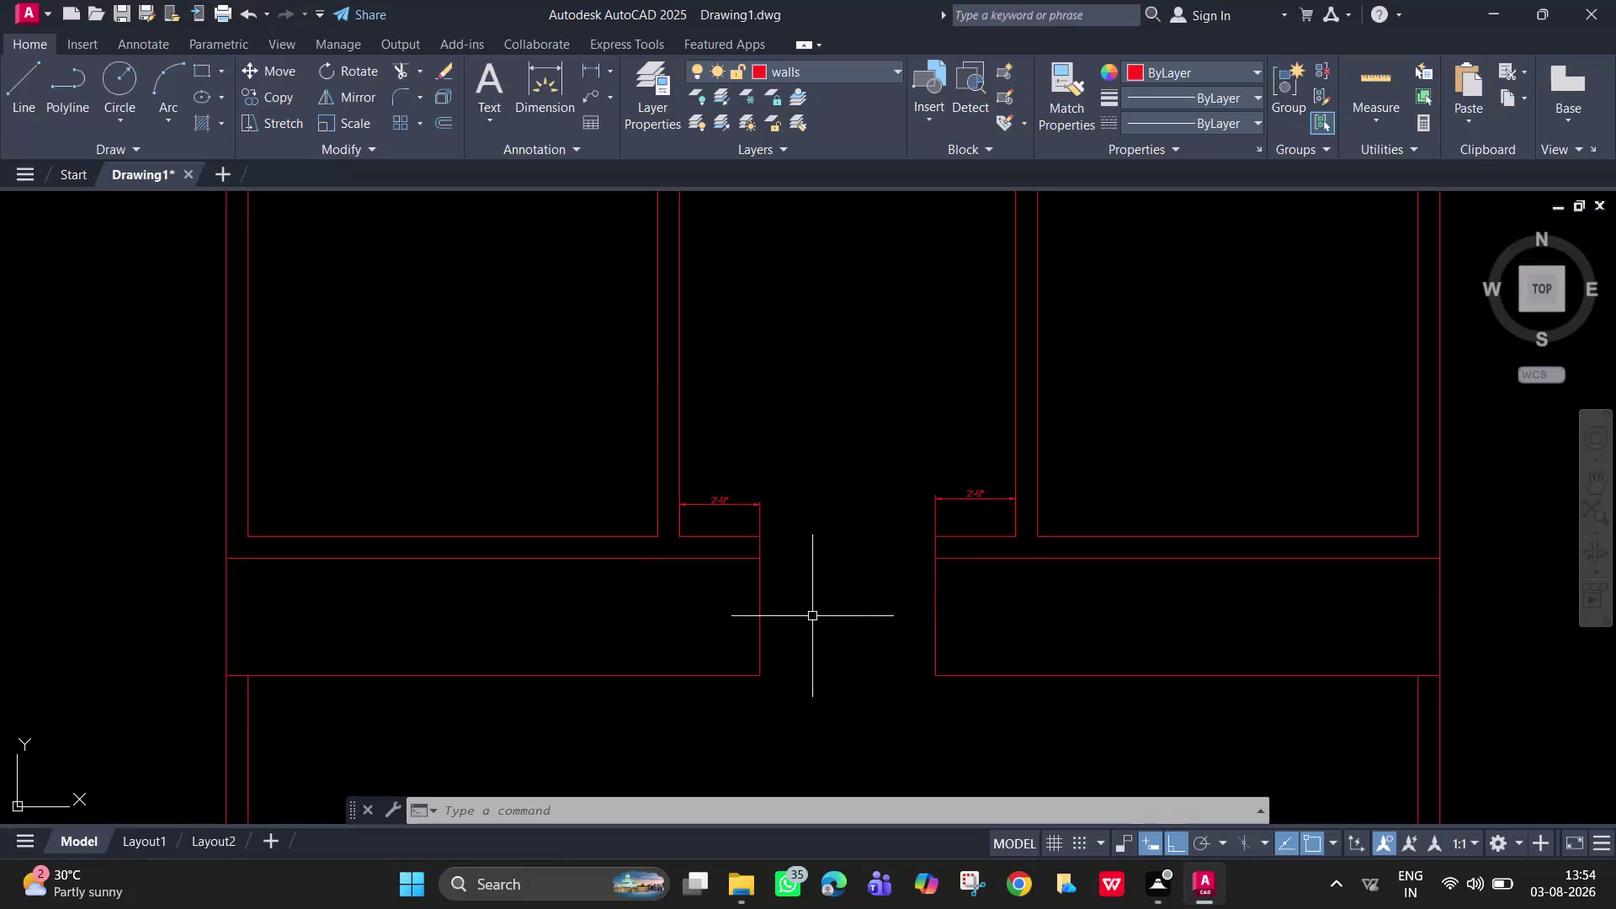
Dimension the opening from its left to right wall edge, placing the dimension line below.
click(589, 63)
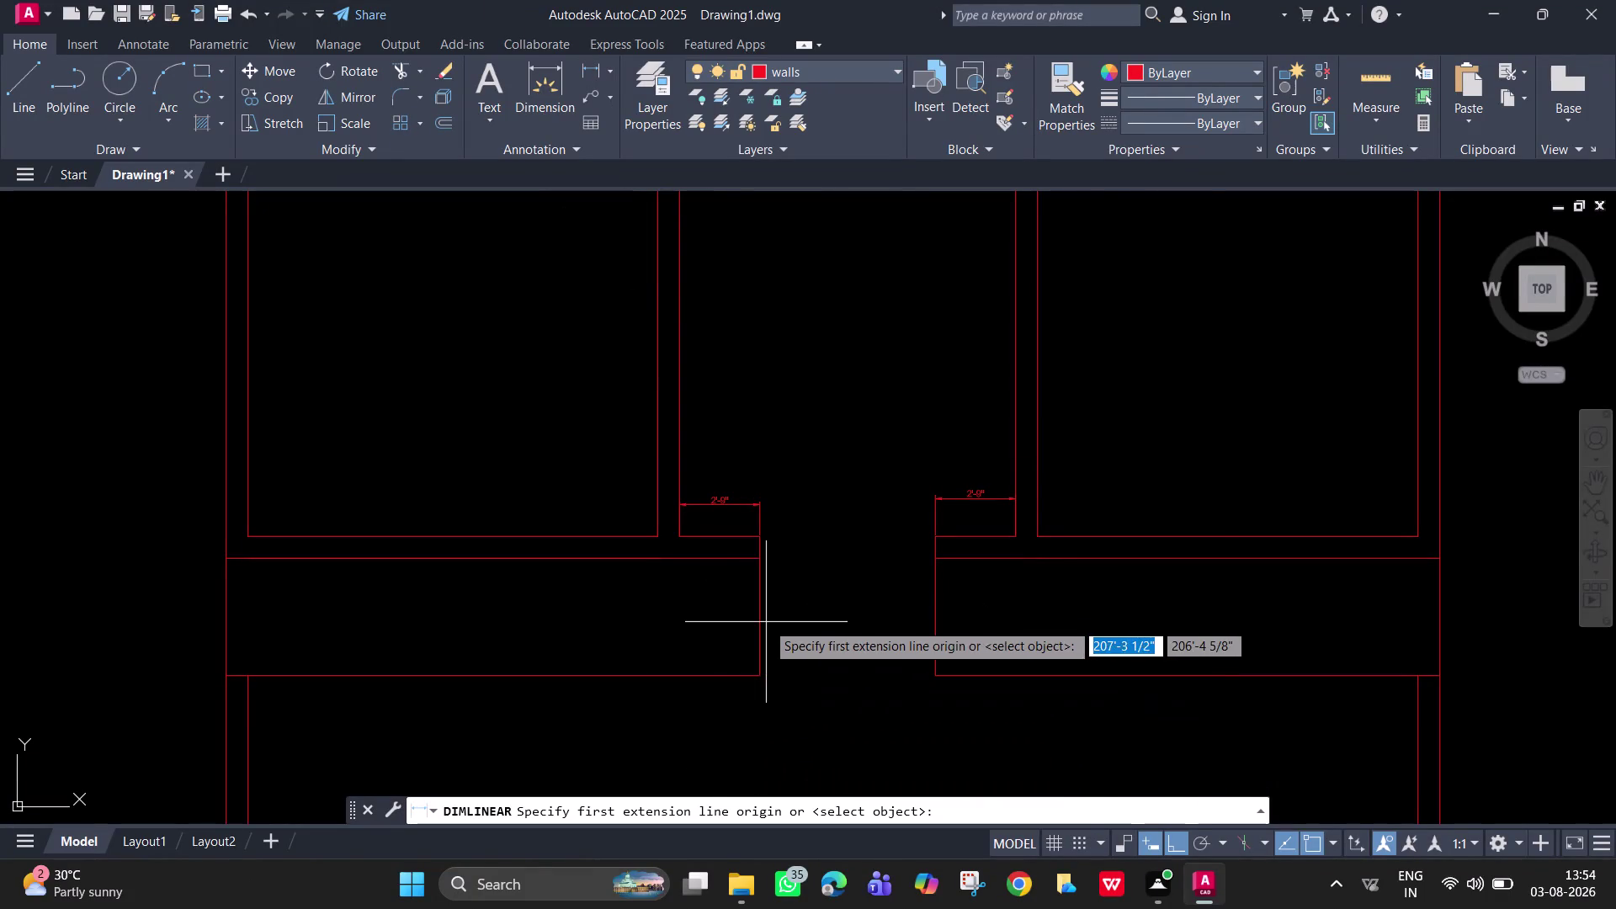
click(758, 622)
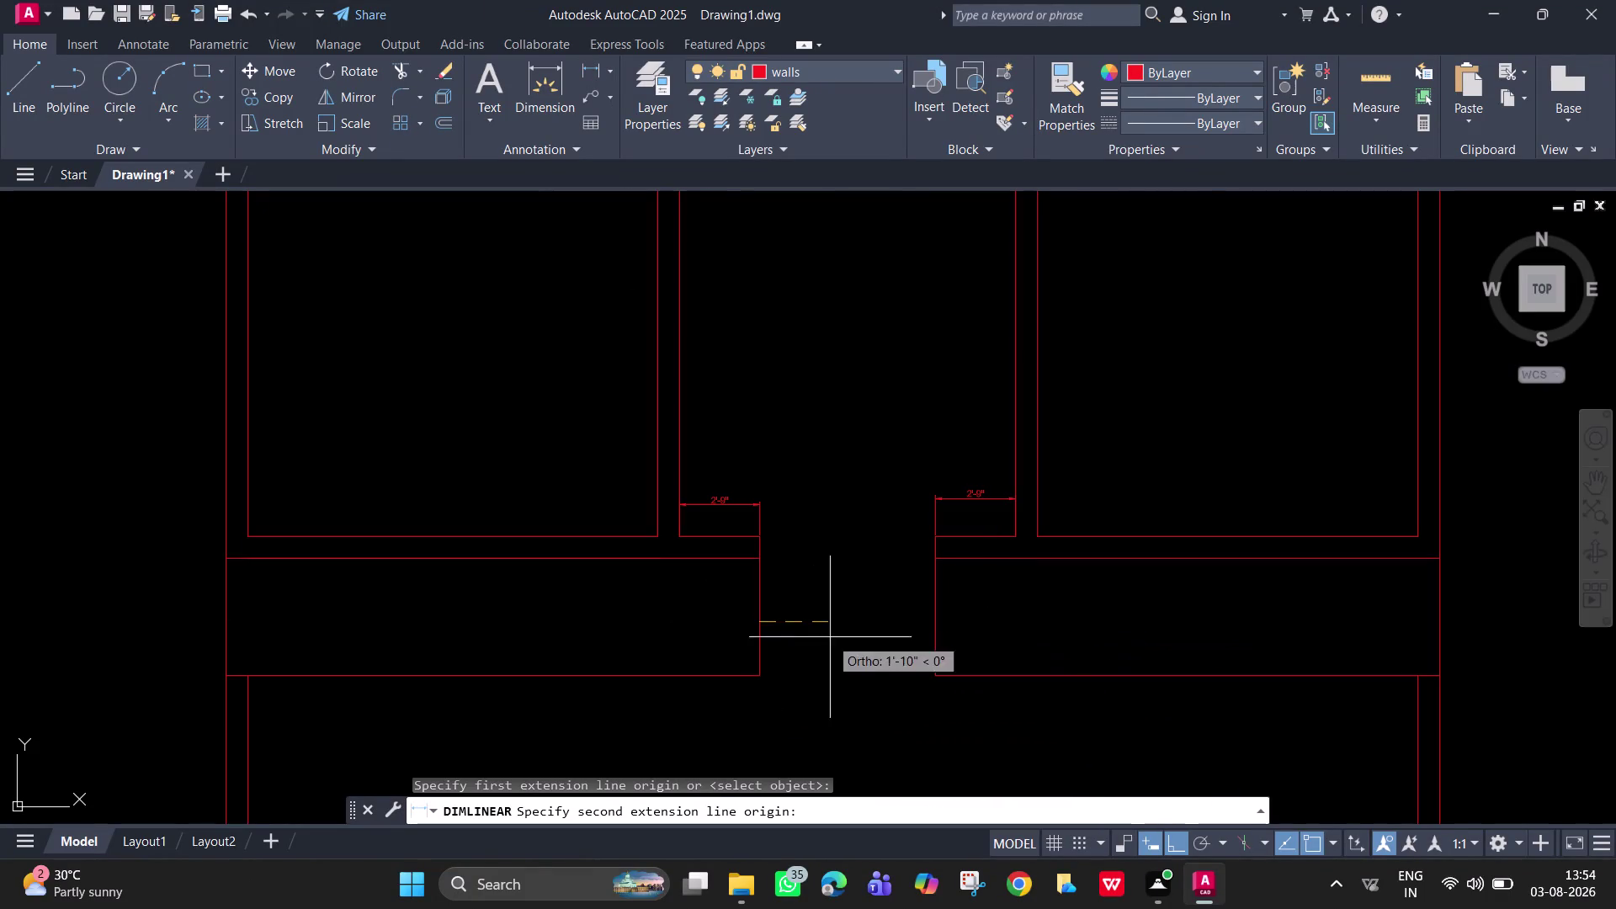
click(931, 622)
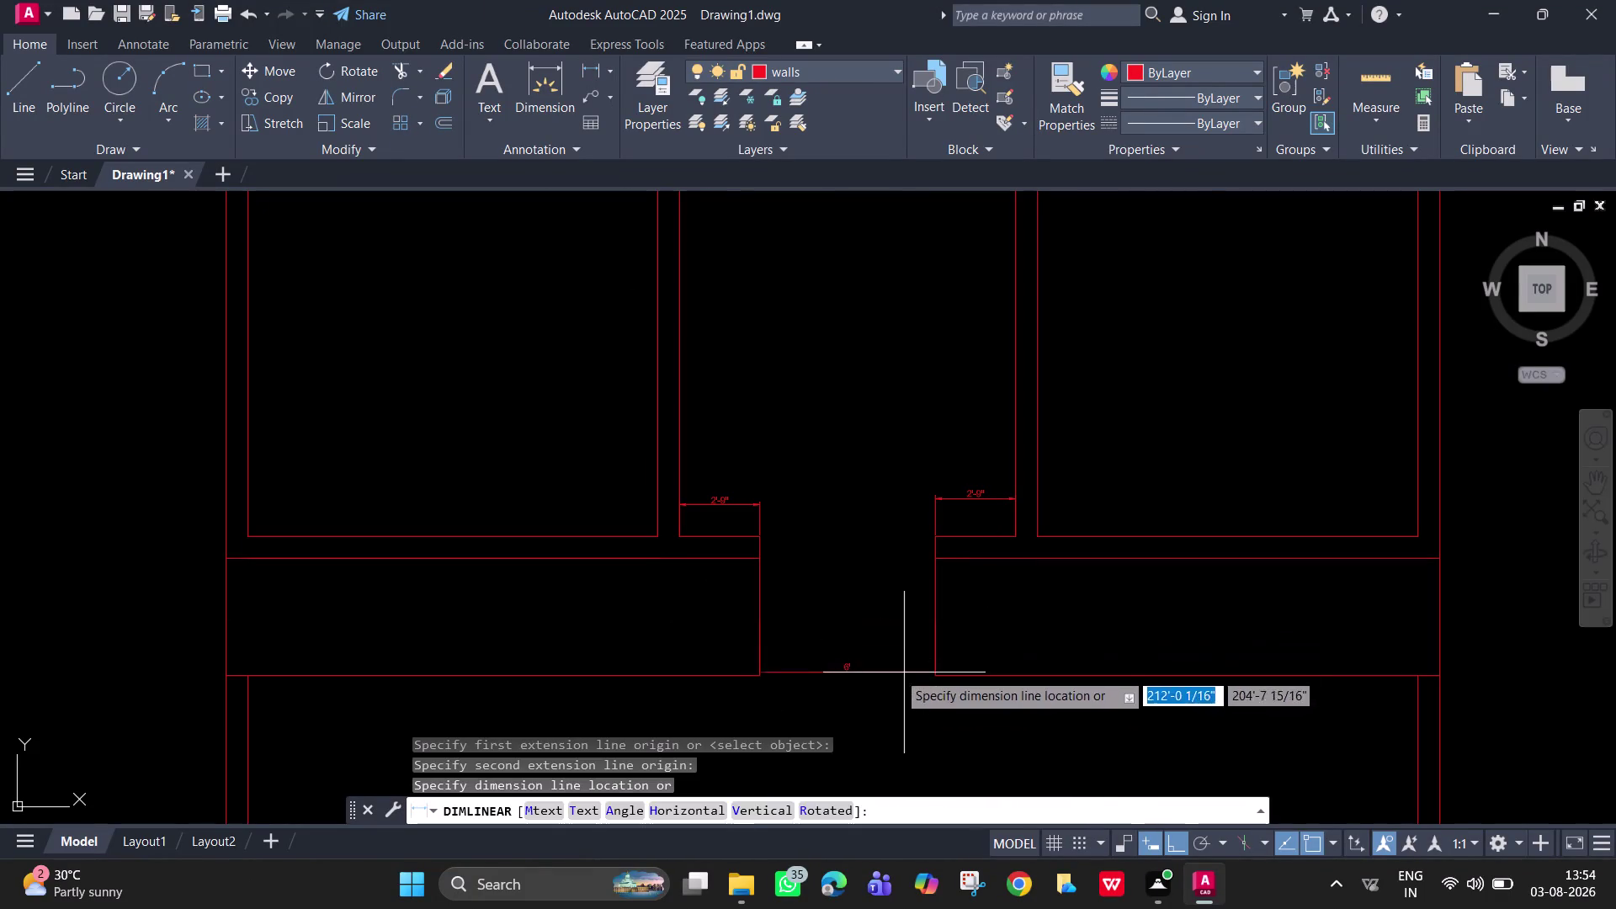
click(894, 670)
scroll(up, 3)
scroll(down, 3)
key(Escape)
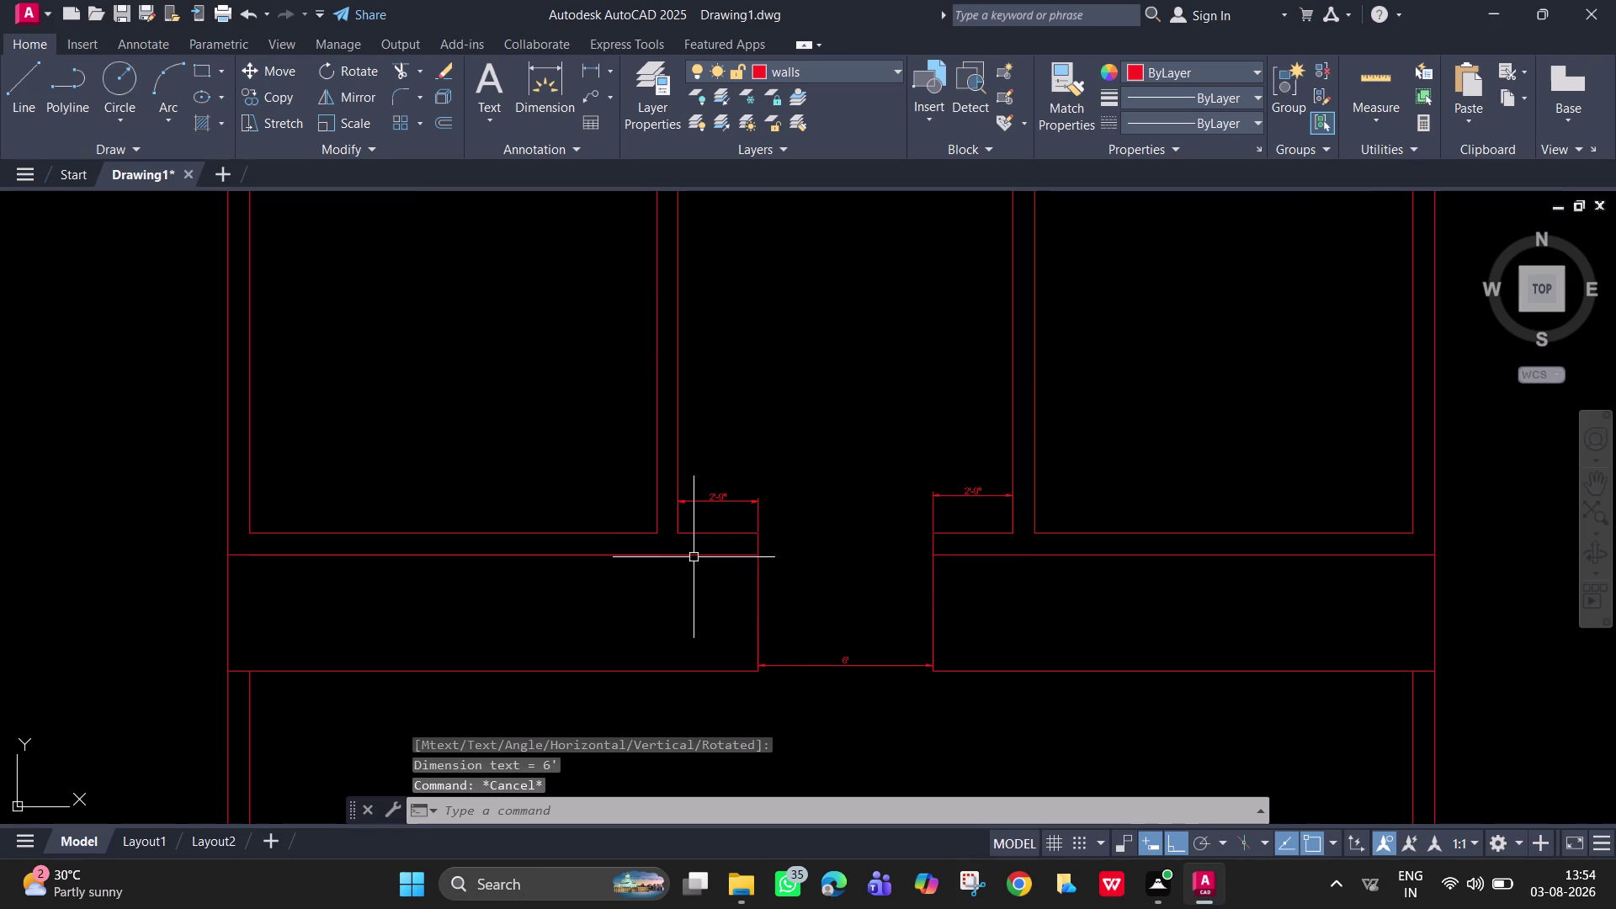
Select the left short wall-stub dimension.
click(758, 532)
key(Escape)
click(723, 495)
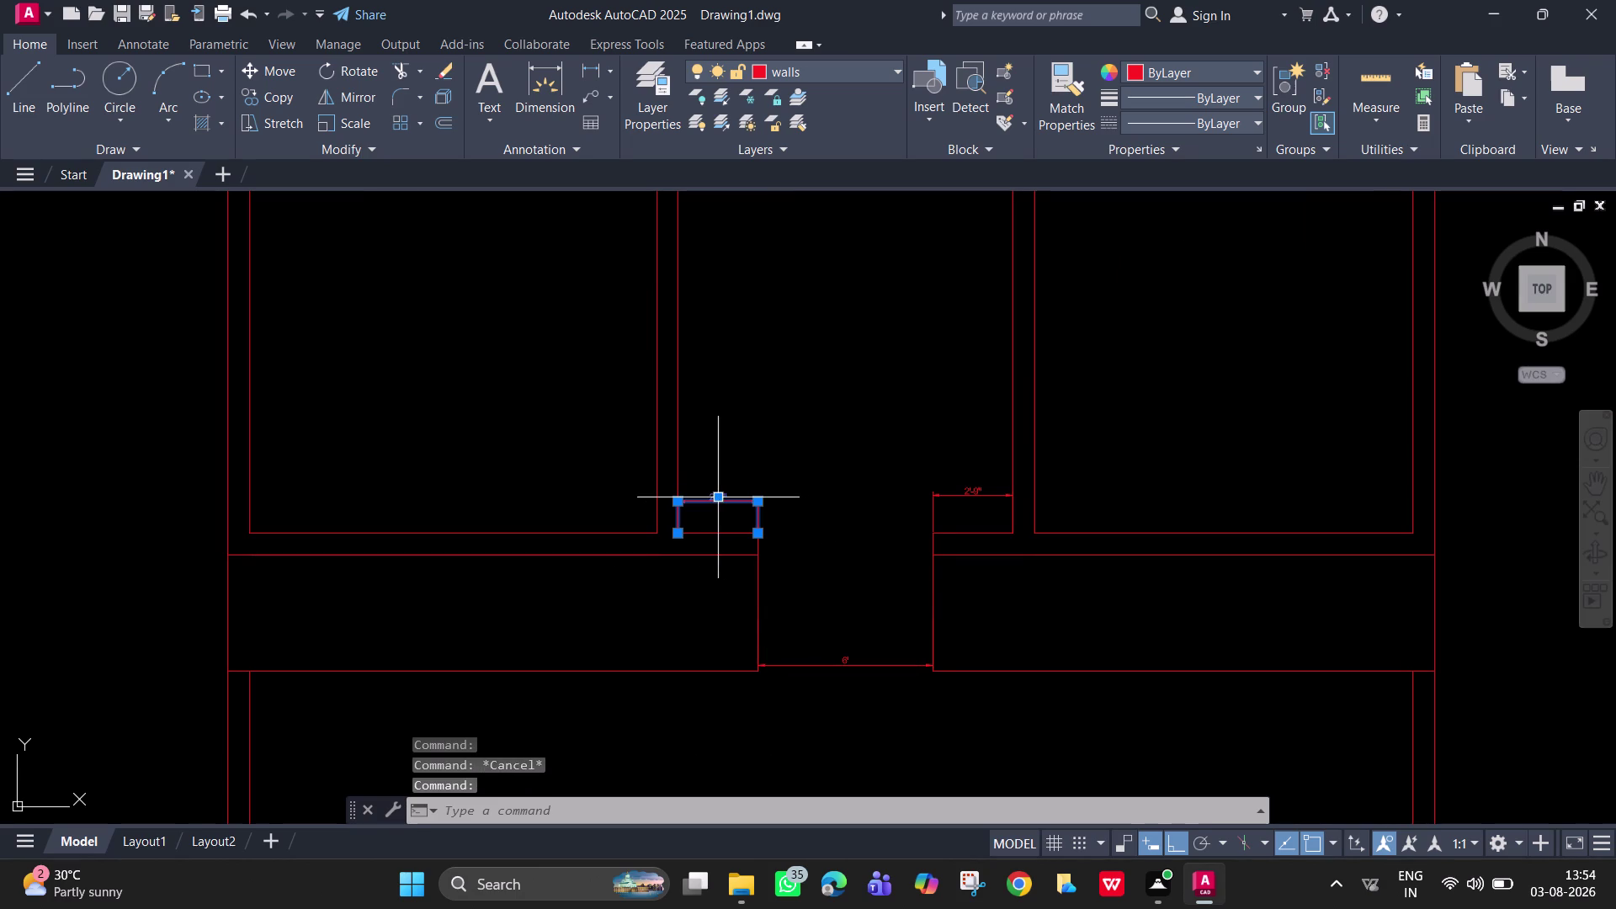
Delete the 2'-0" wall-stub dimensions.
key(Delete)
key(Delete)
click(986, 500)
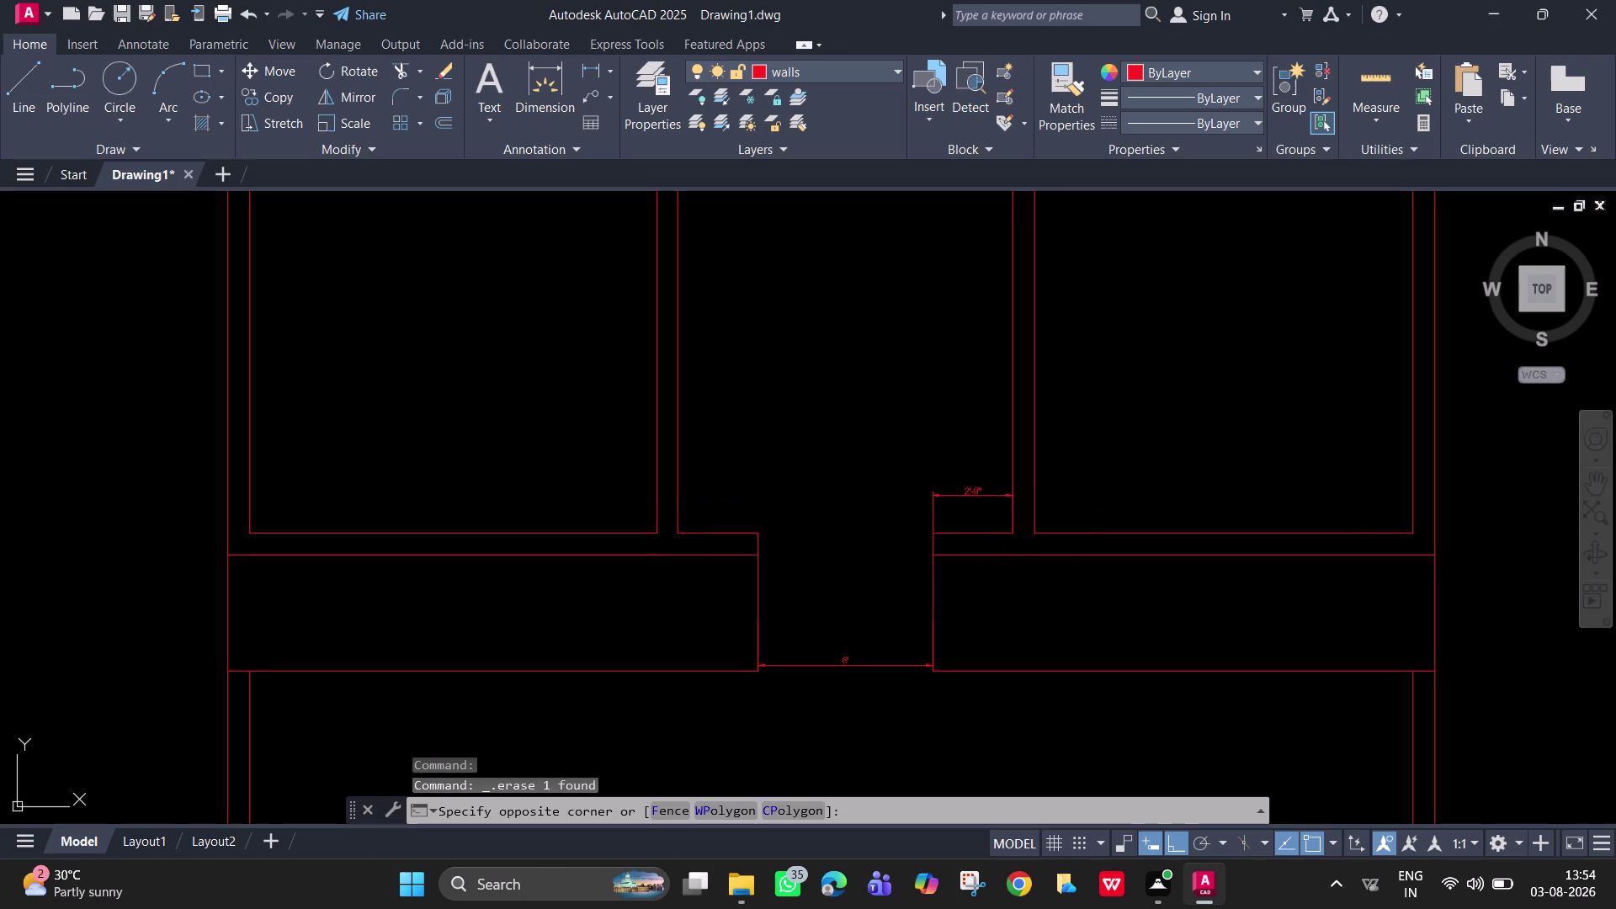
click(973, 485)
key(Delete)
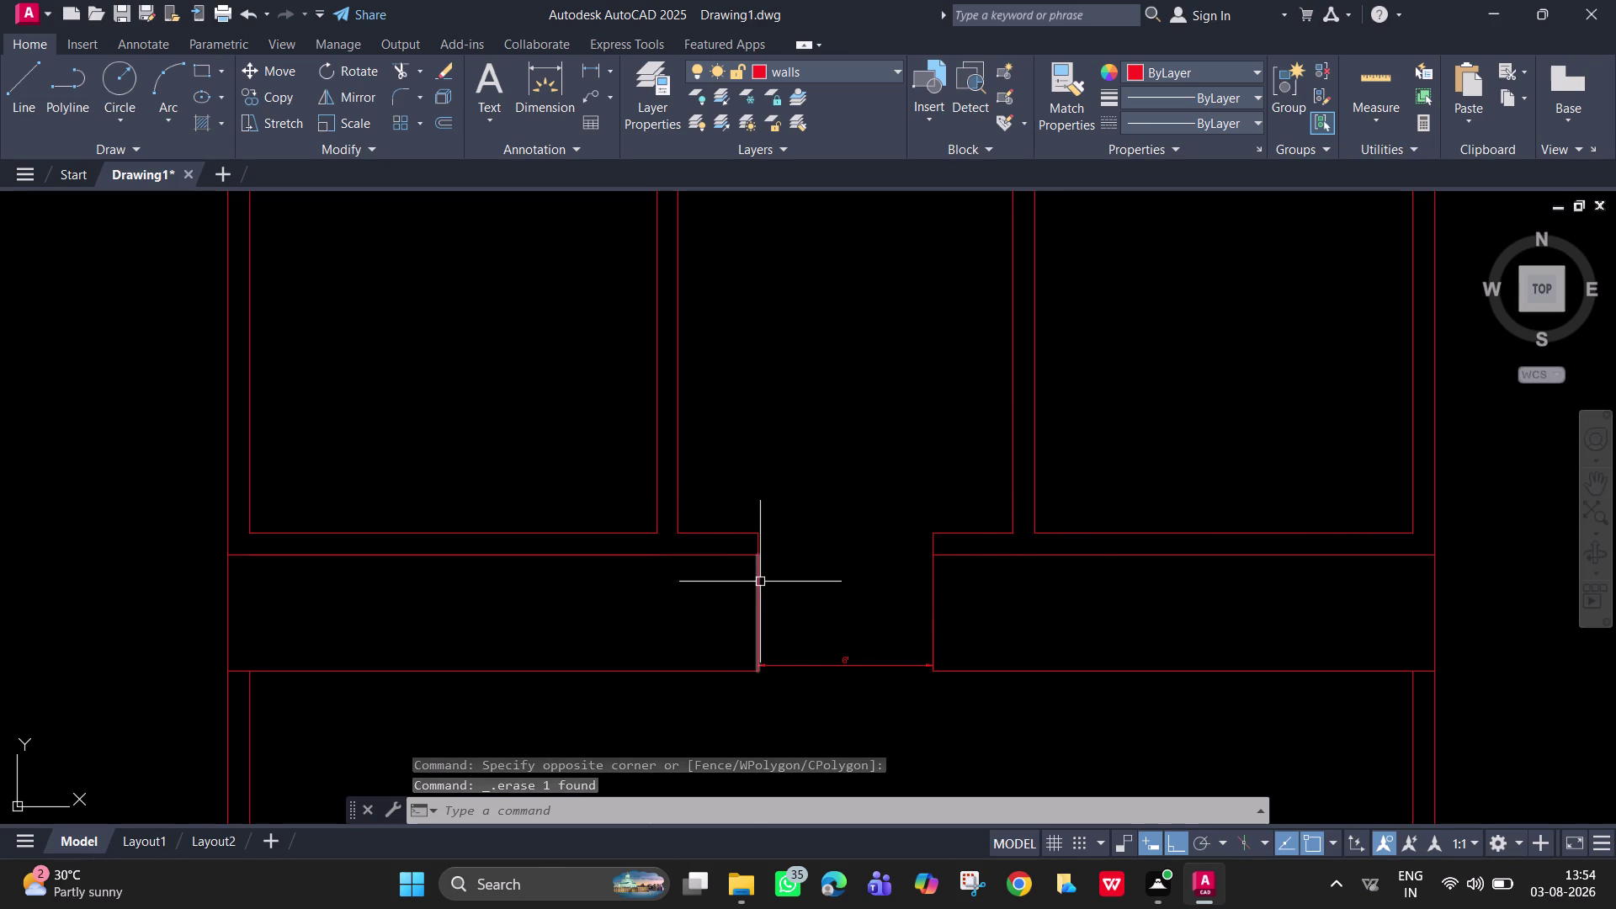
Trim the leftover stub lines at the left corner with a fence.
text(t)
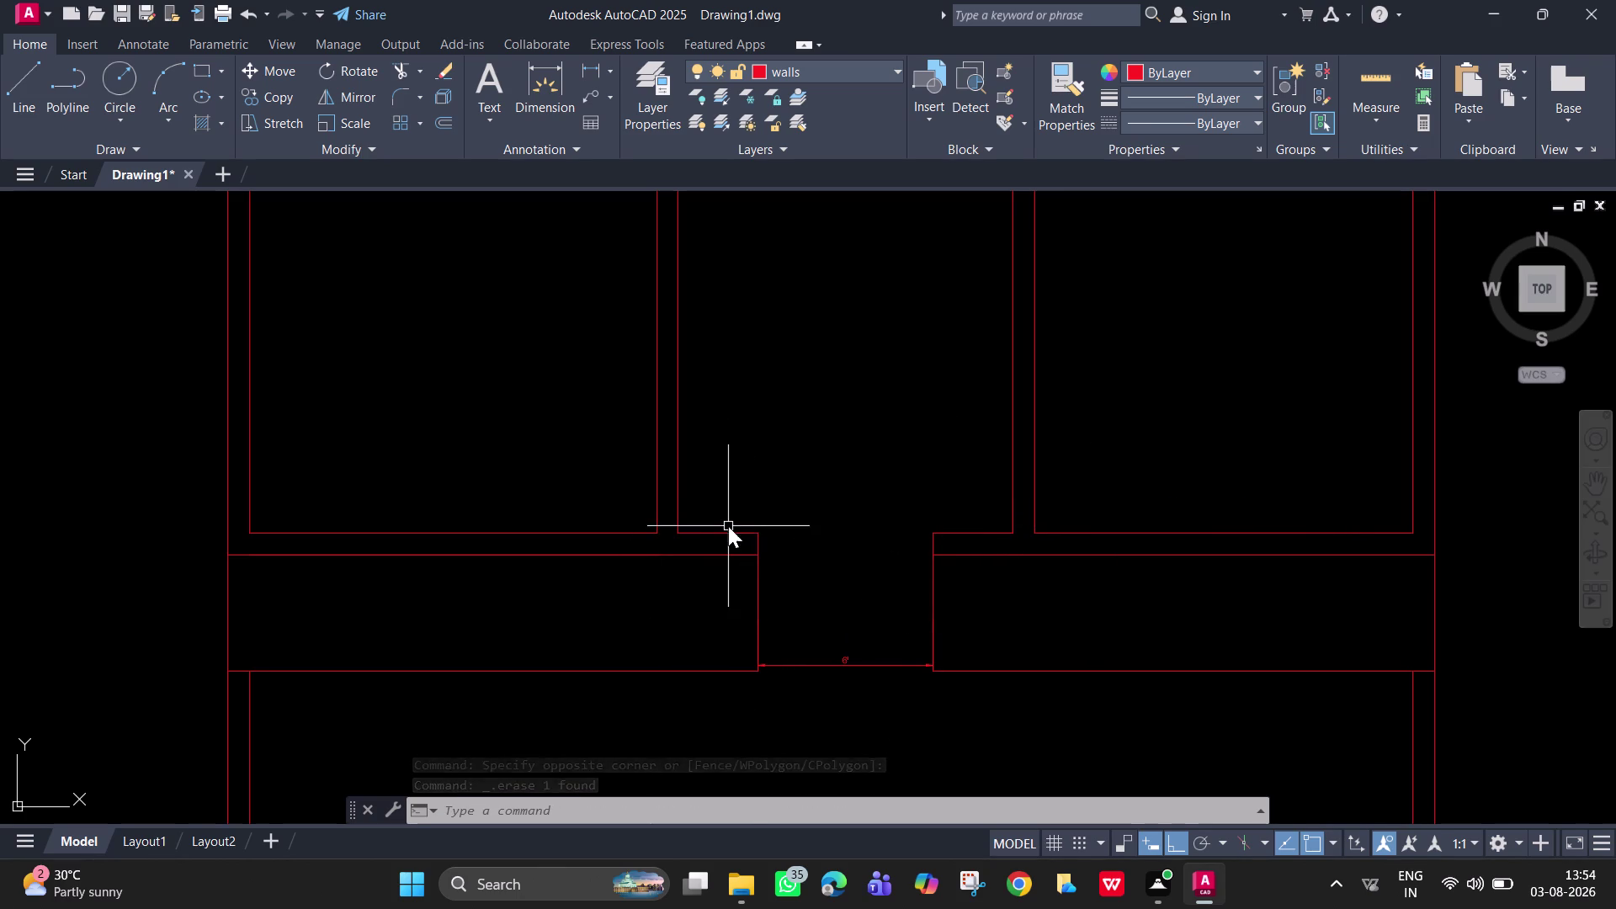
text(r)
key(space)
click(726, 524)
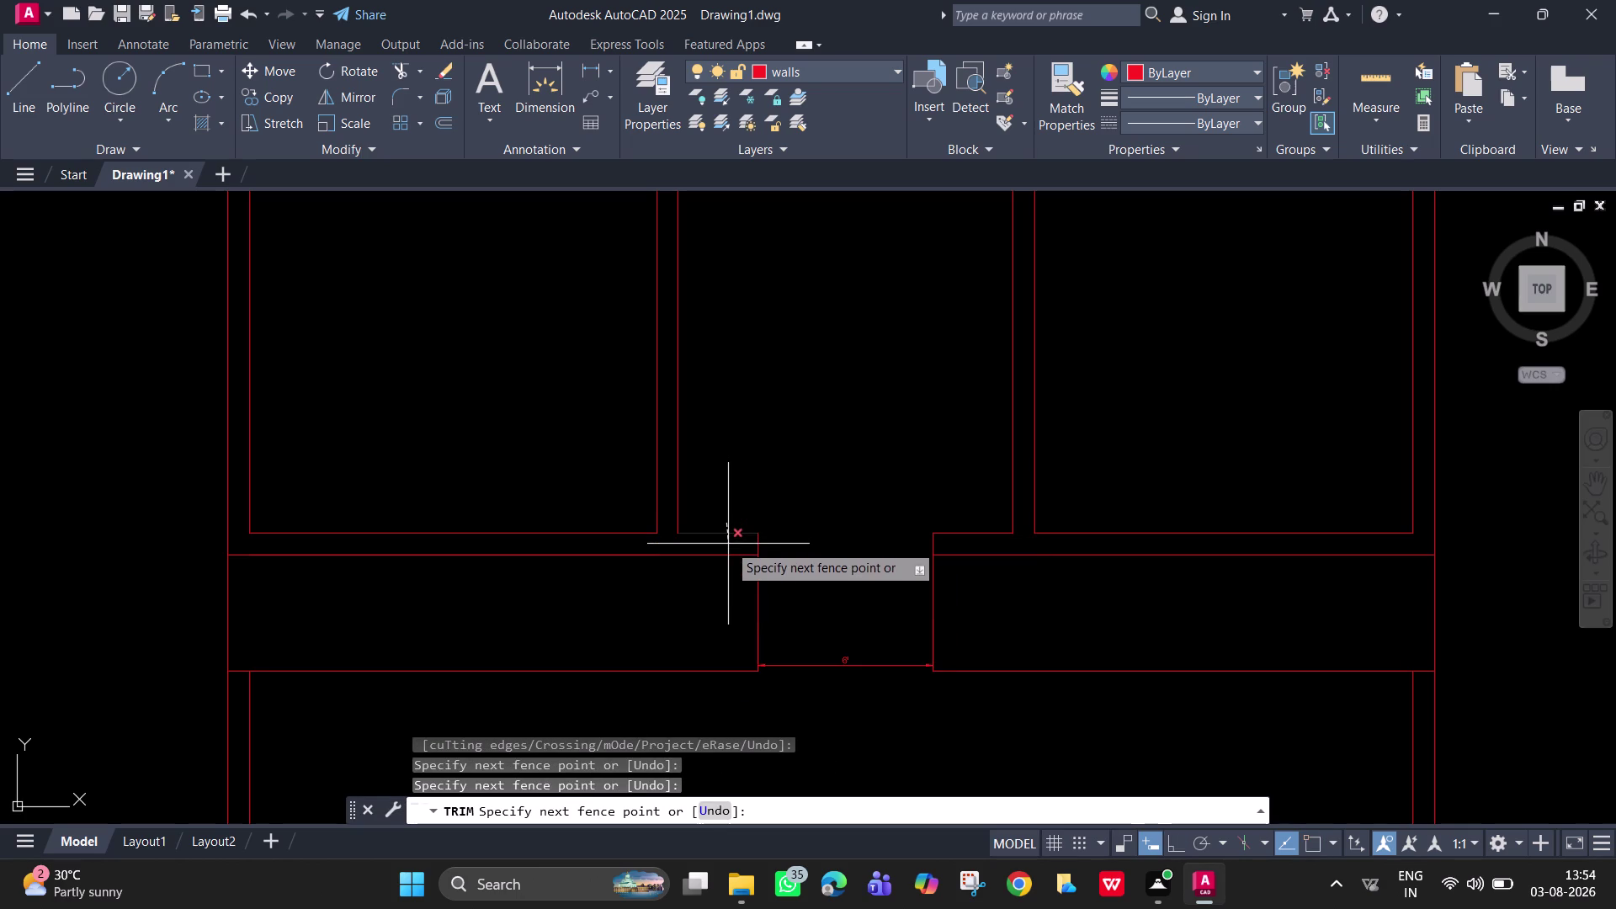
click(728, 544)
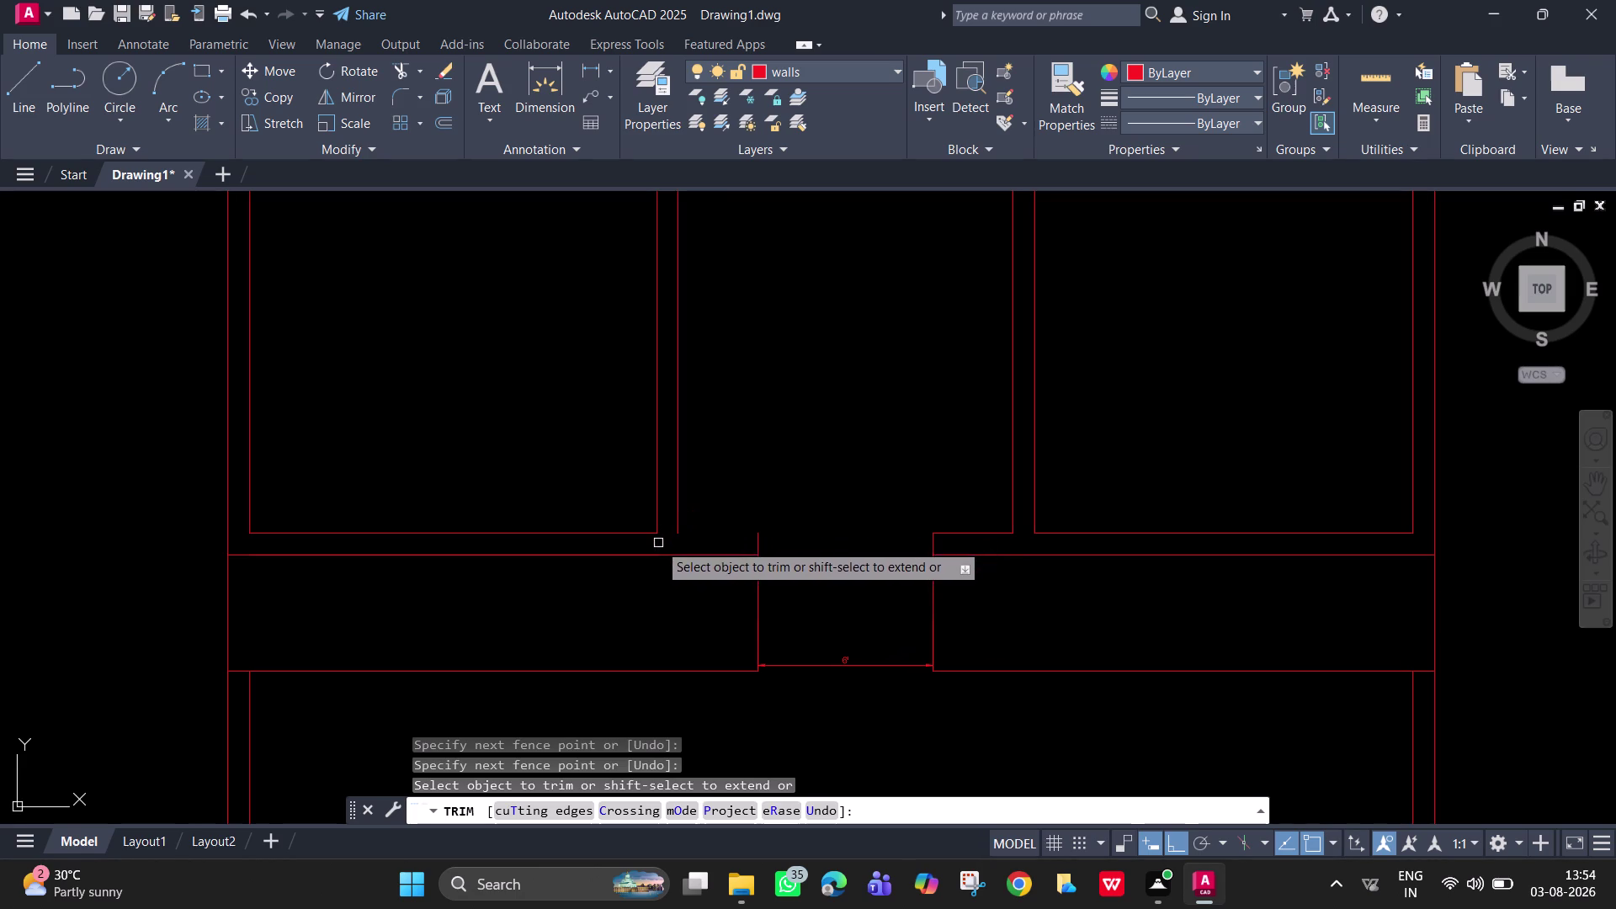
key(Escape)
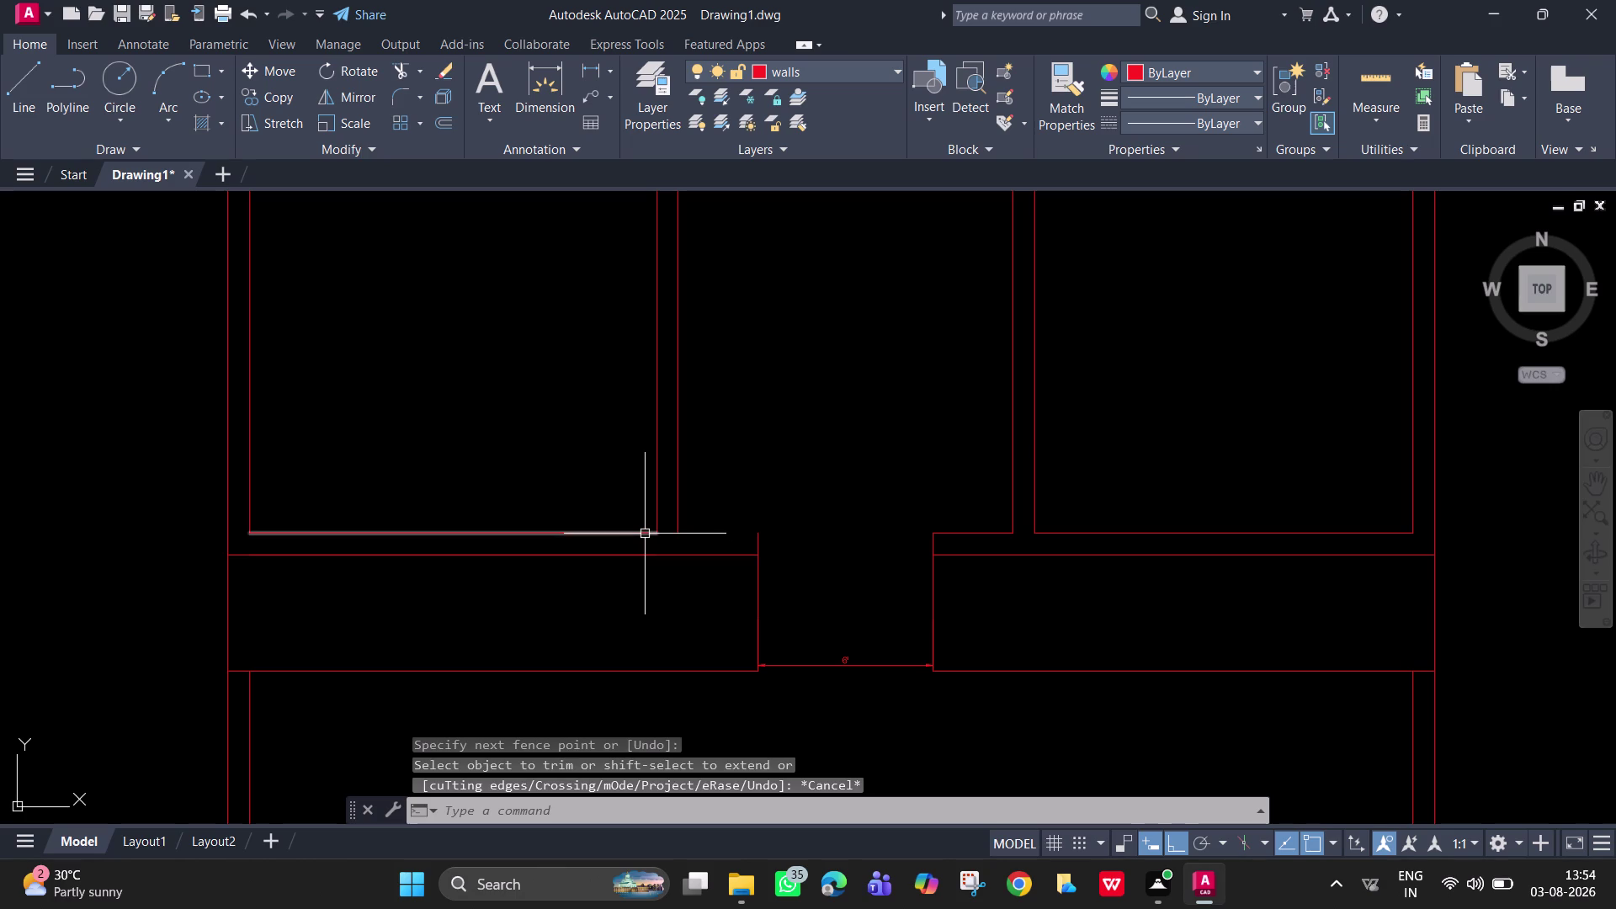
Extend the left inner wall line down to the lower wall.
text(ex)
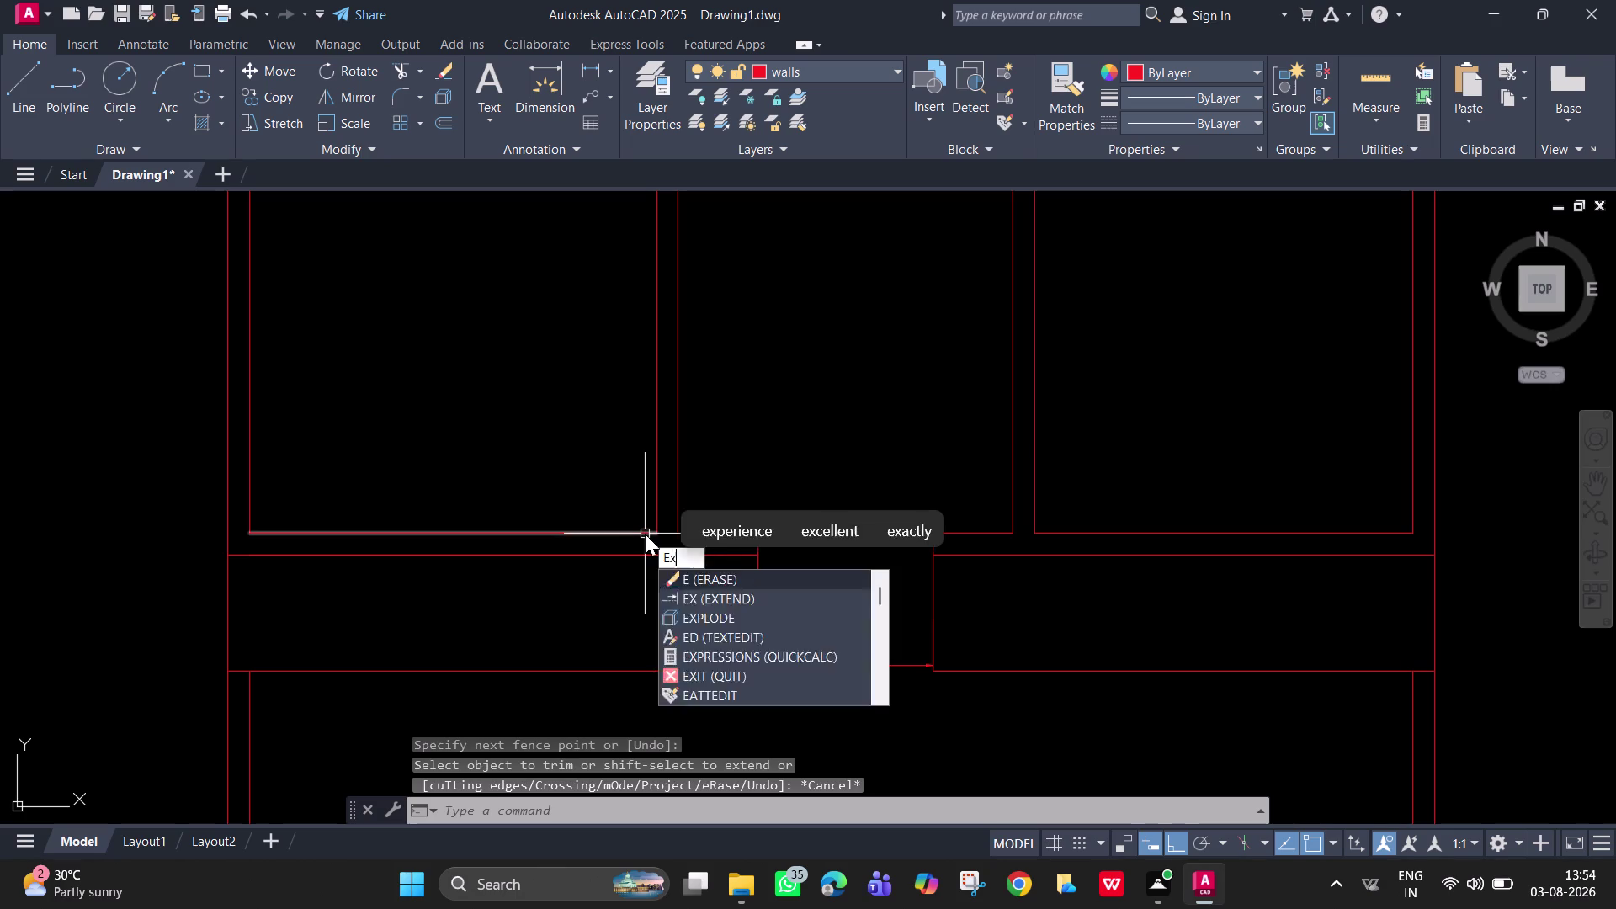
key(space)
click(644, 534)
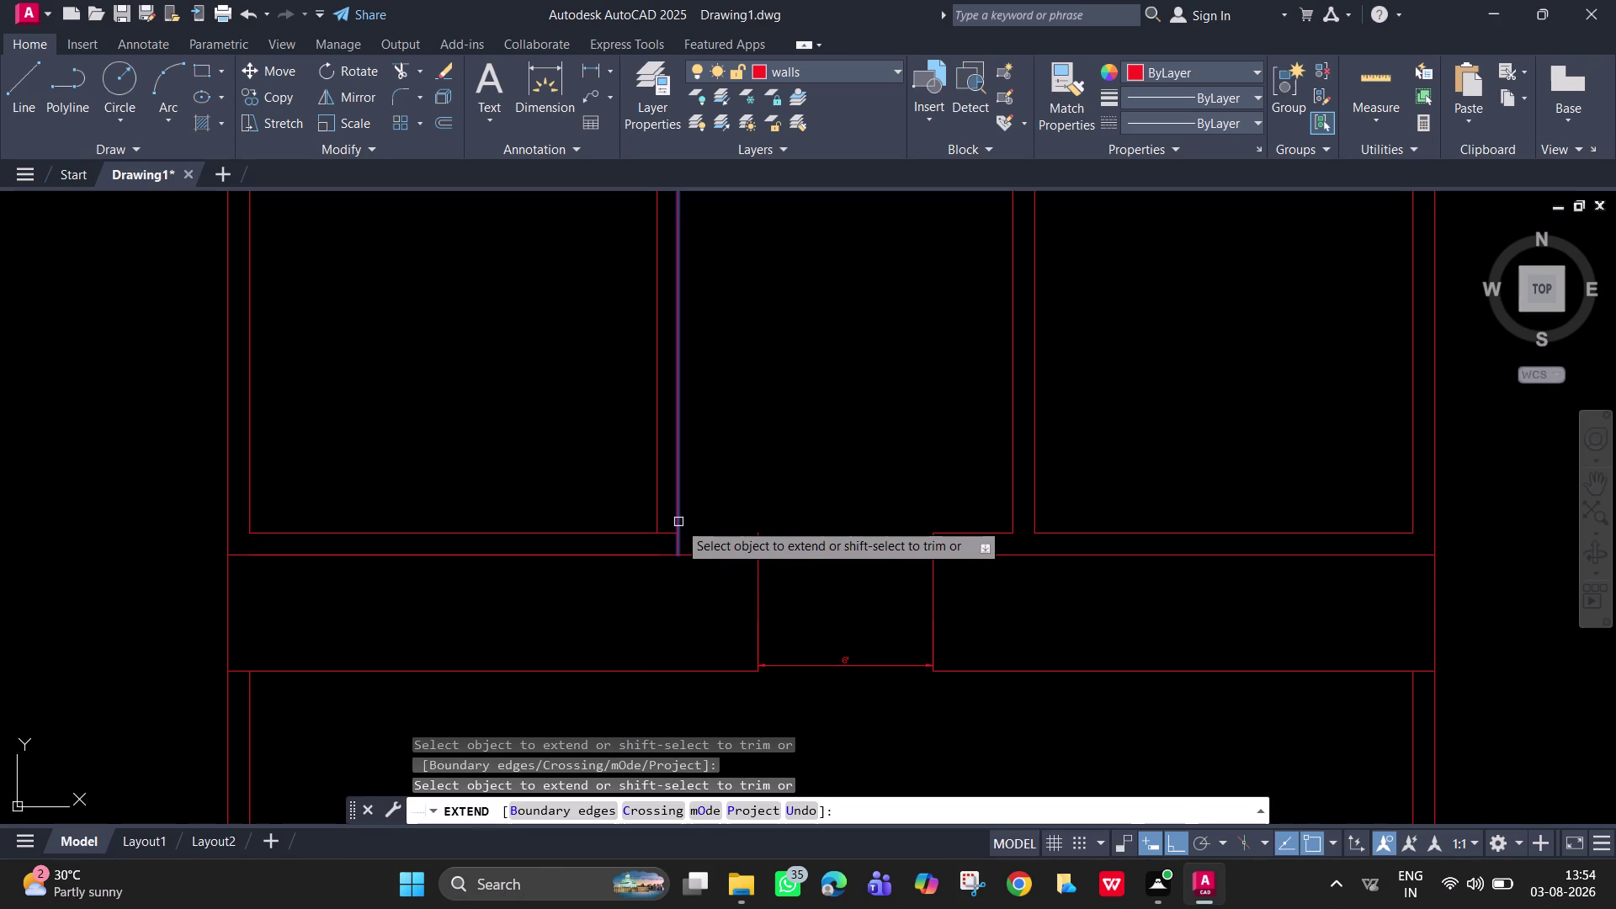
click(678, 522)
key(Escape)
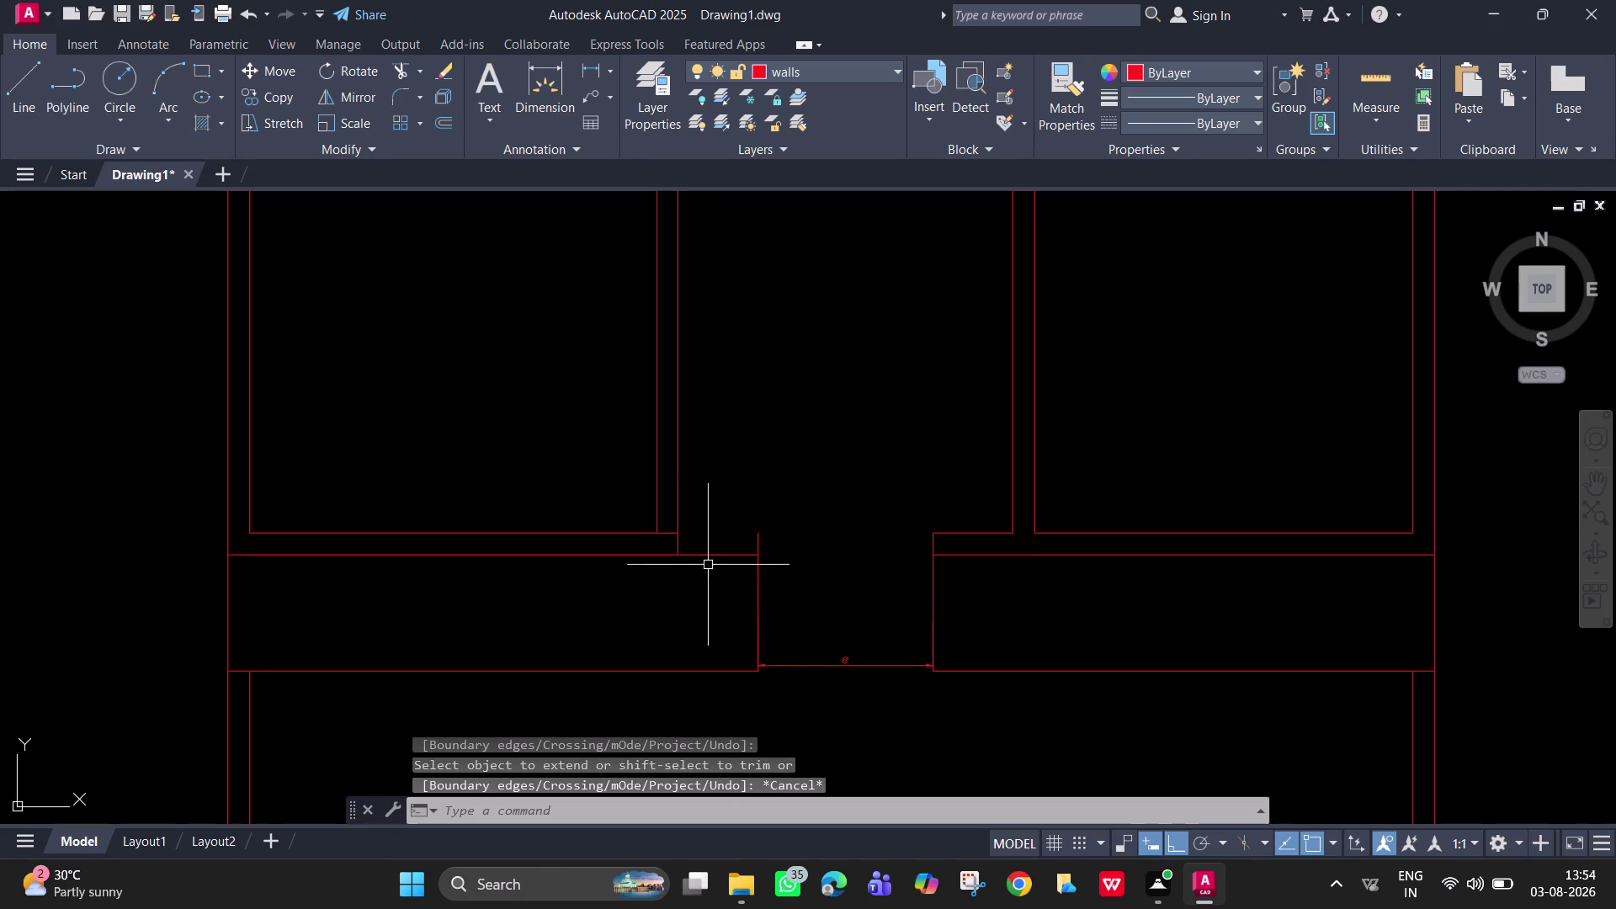
Trim away the remaining short corner stubs.
text(tr)
key(space)
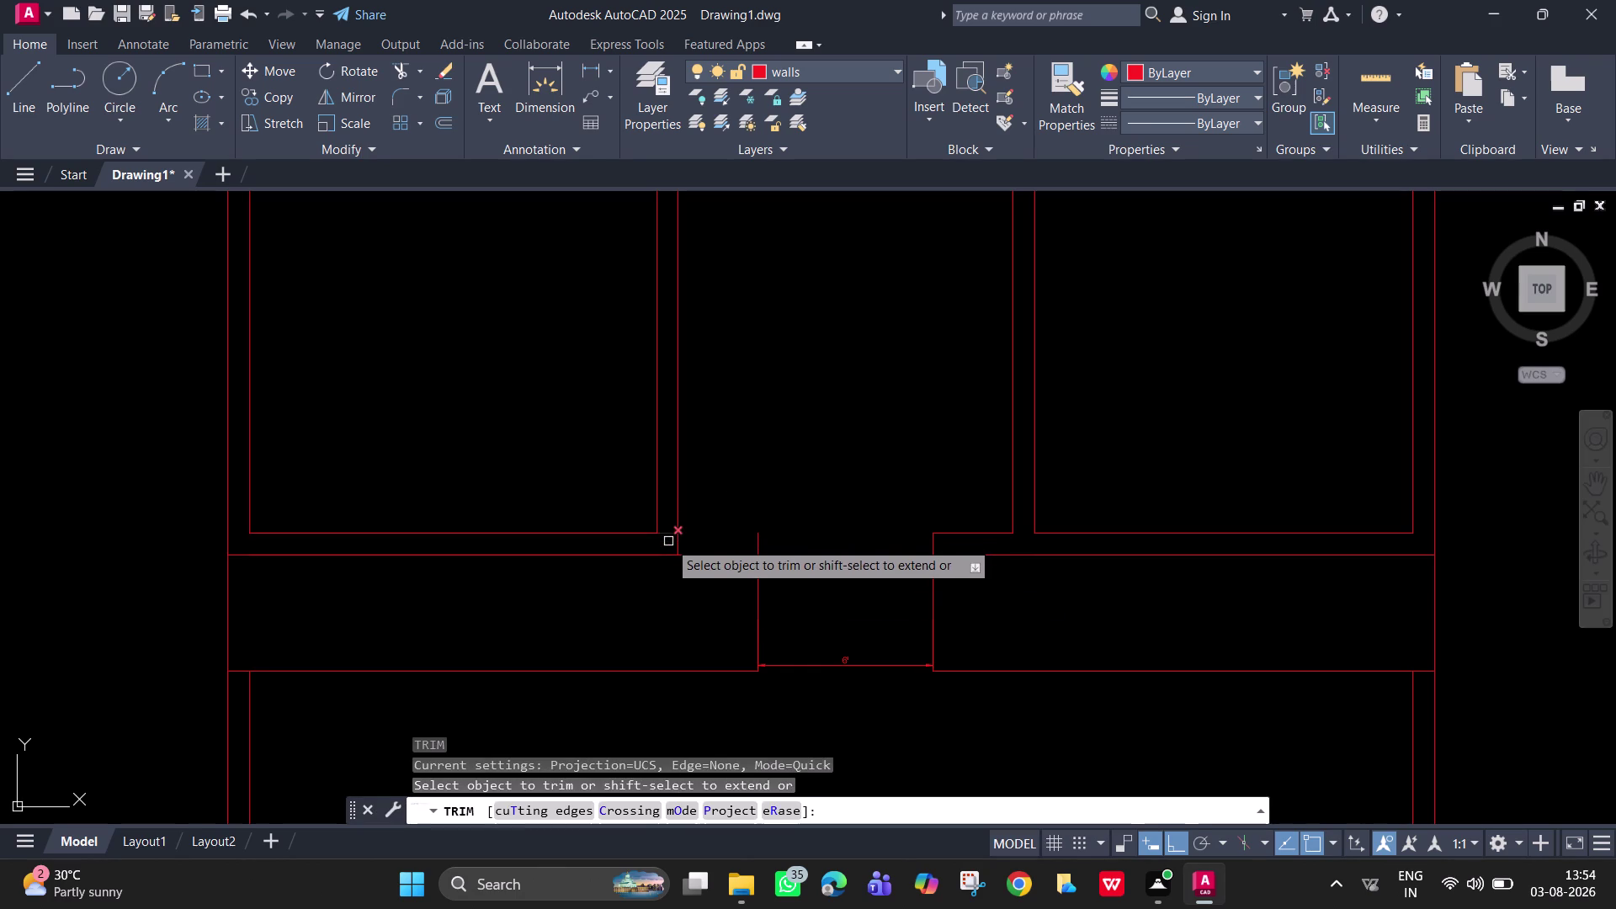
click(668, 535)
click(756, 538)
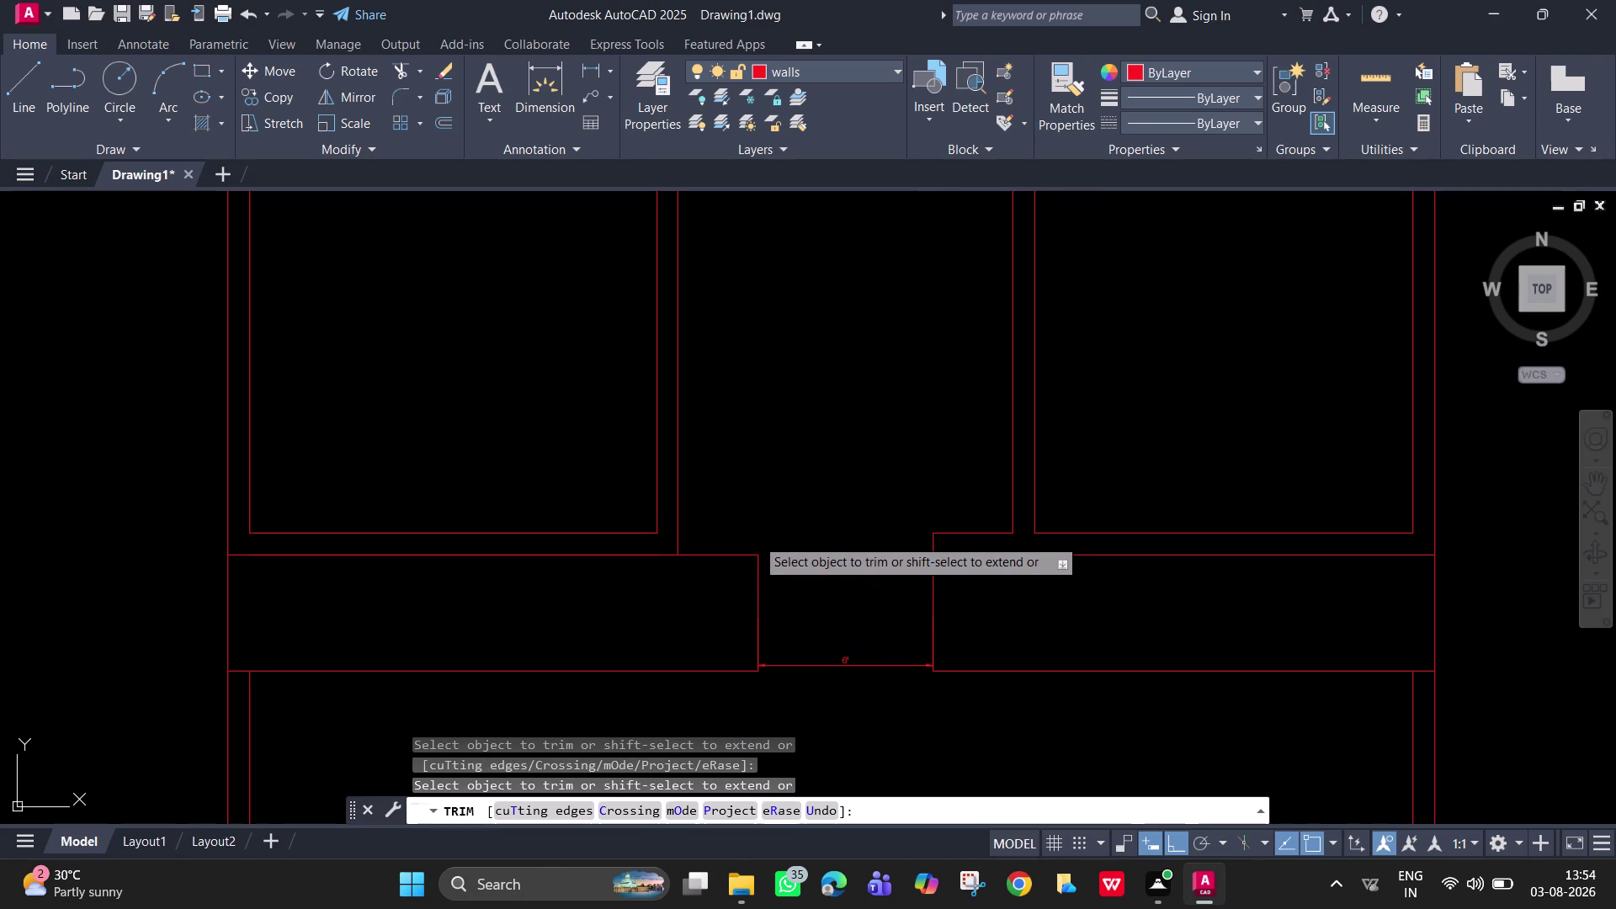
key(Escape)
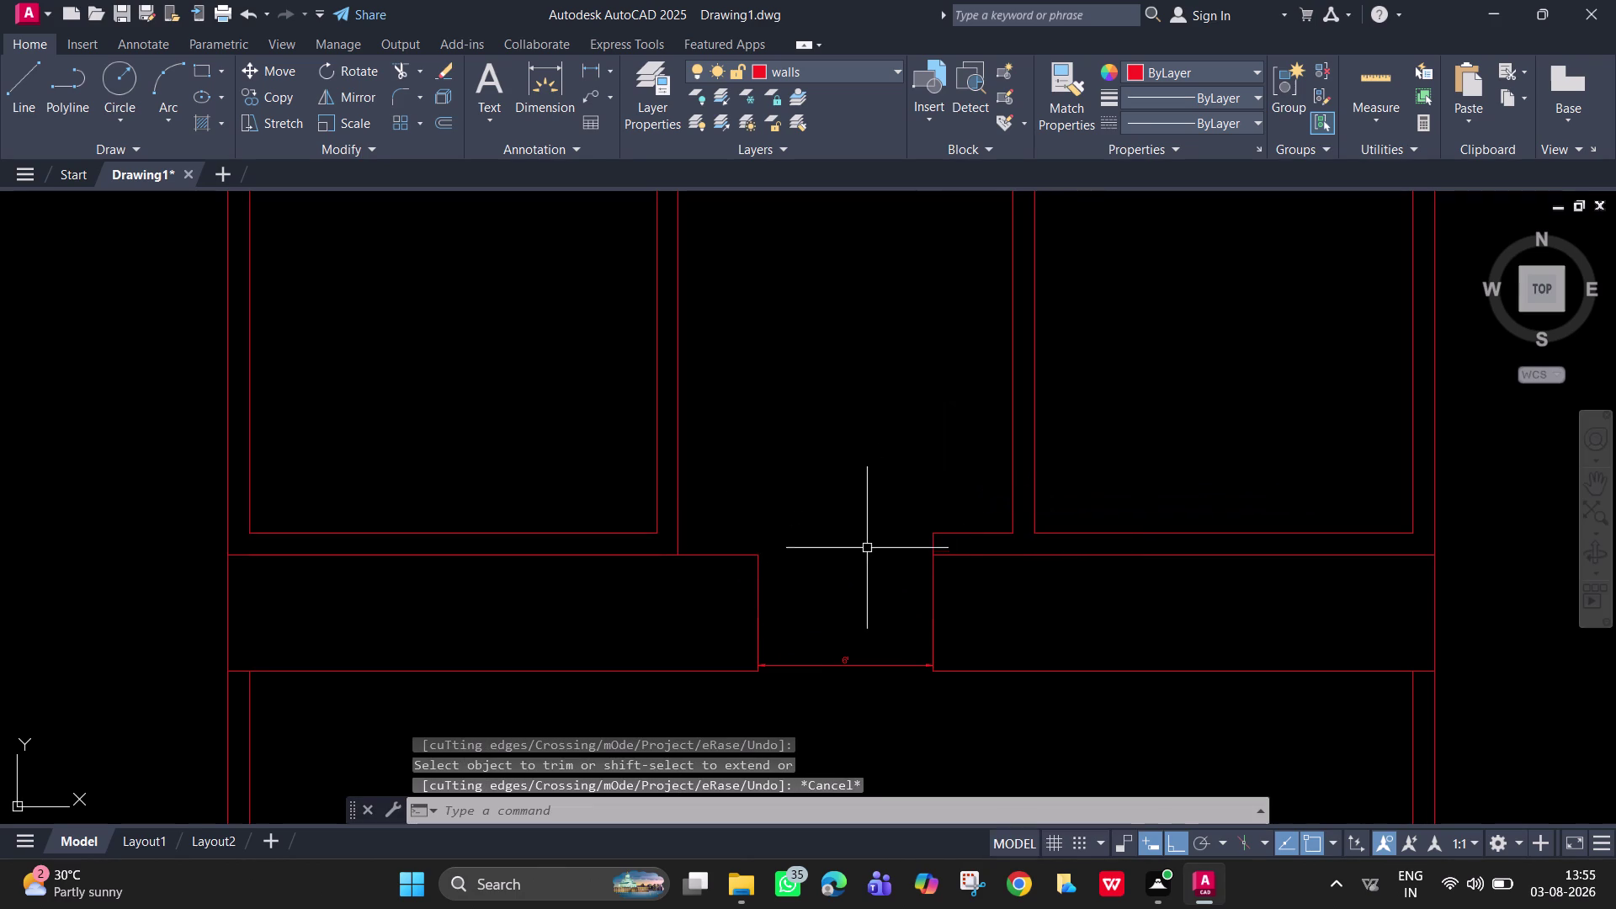
click(1365, 76)
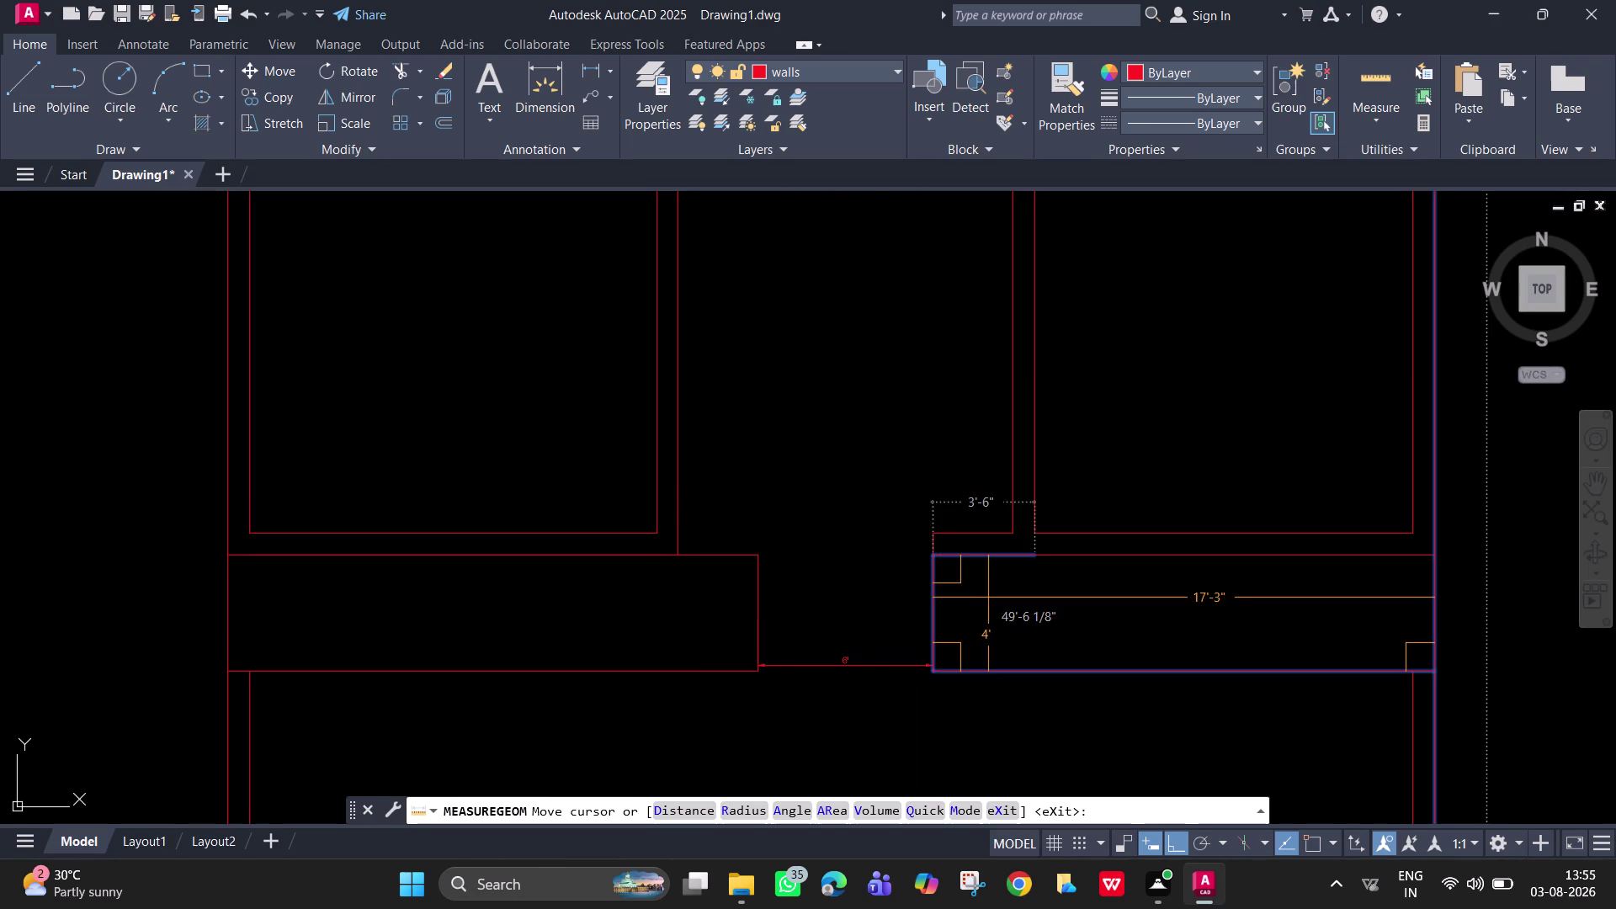
Draw a short vertical line across the right corner of the opening.
key(Escape)
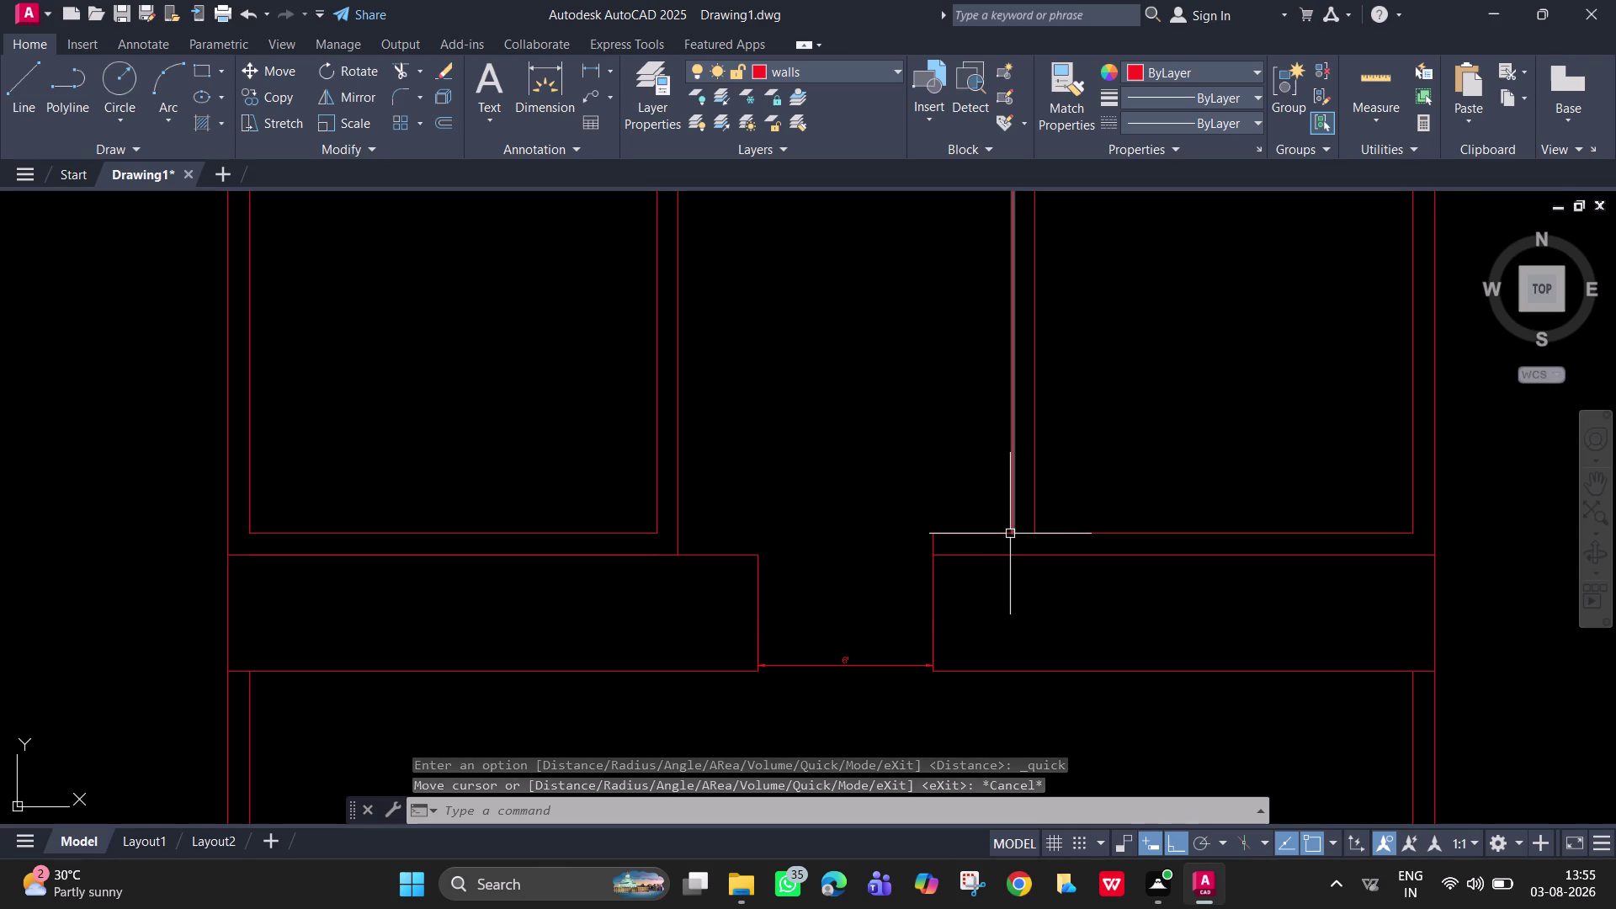
key(space)
key(Escape)
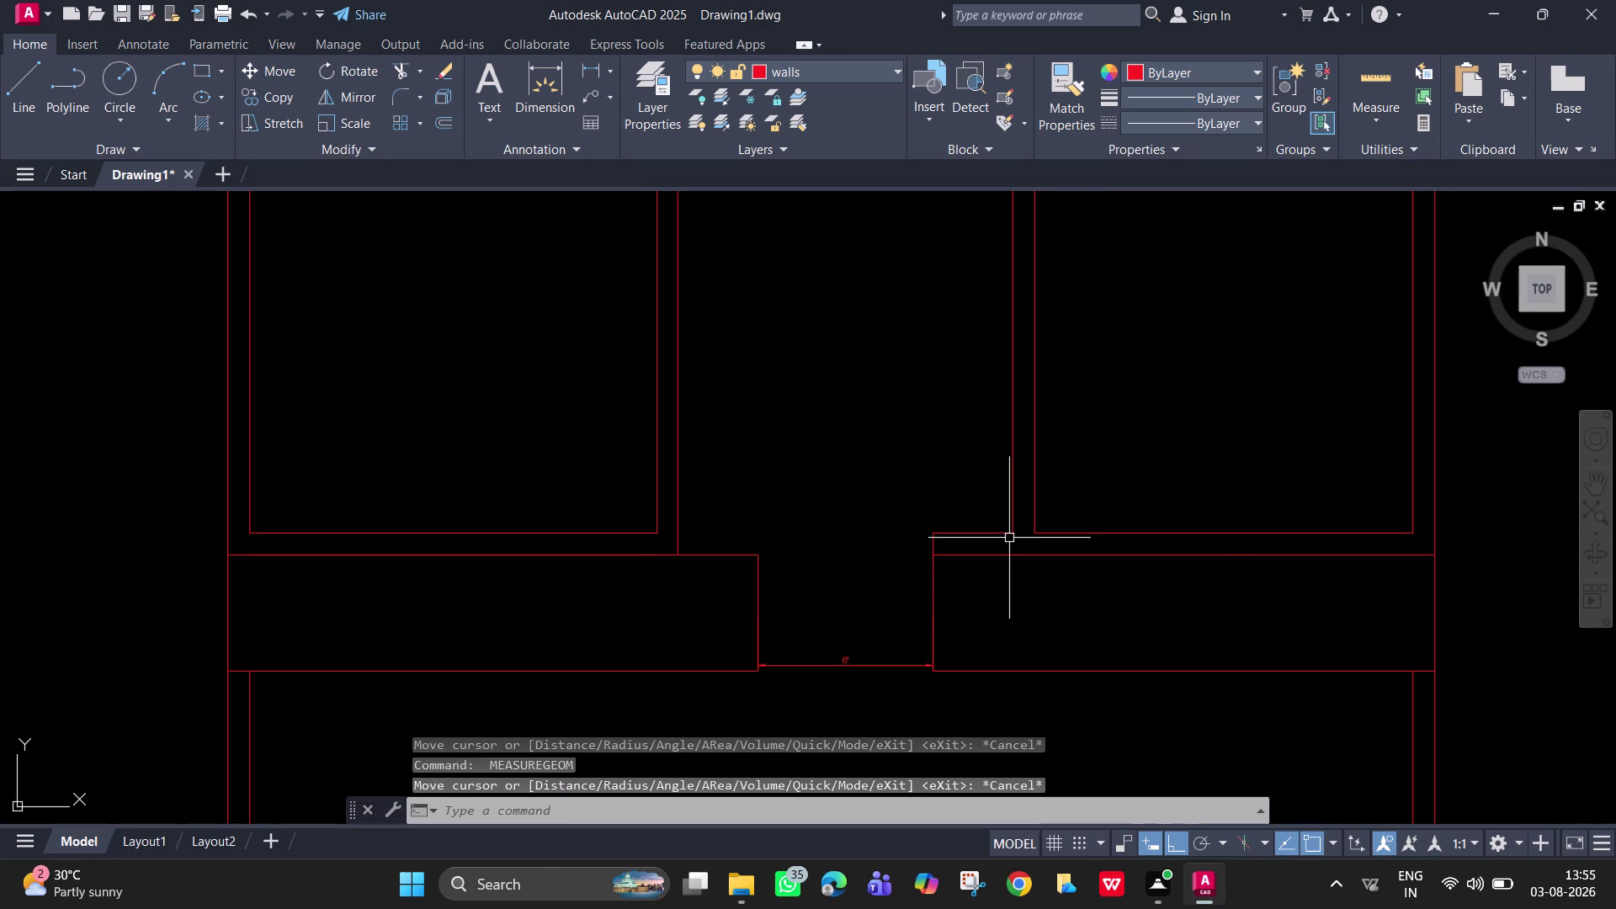
key(l)
key(Return)
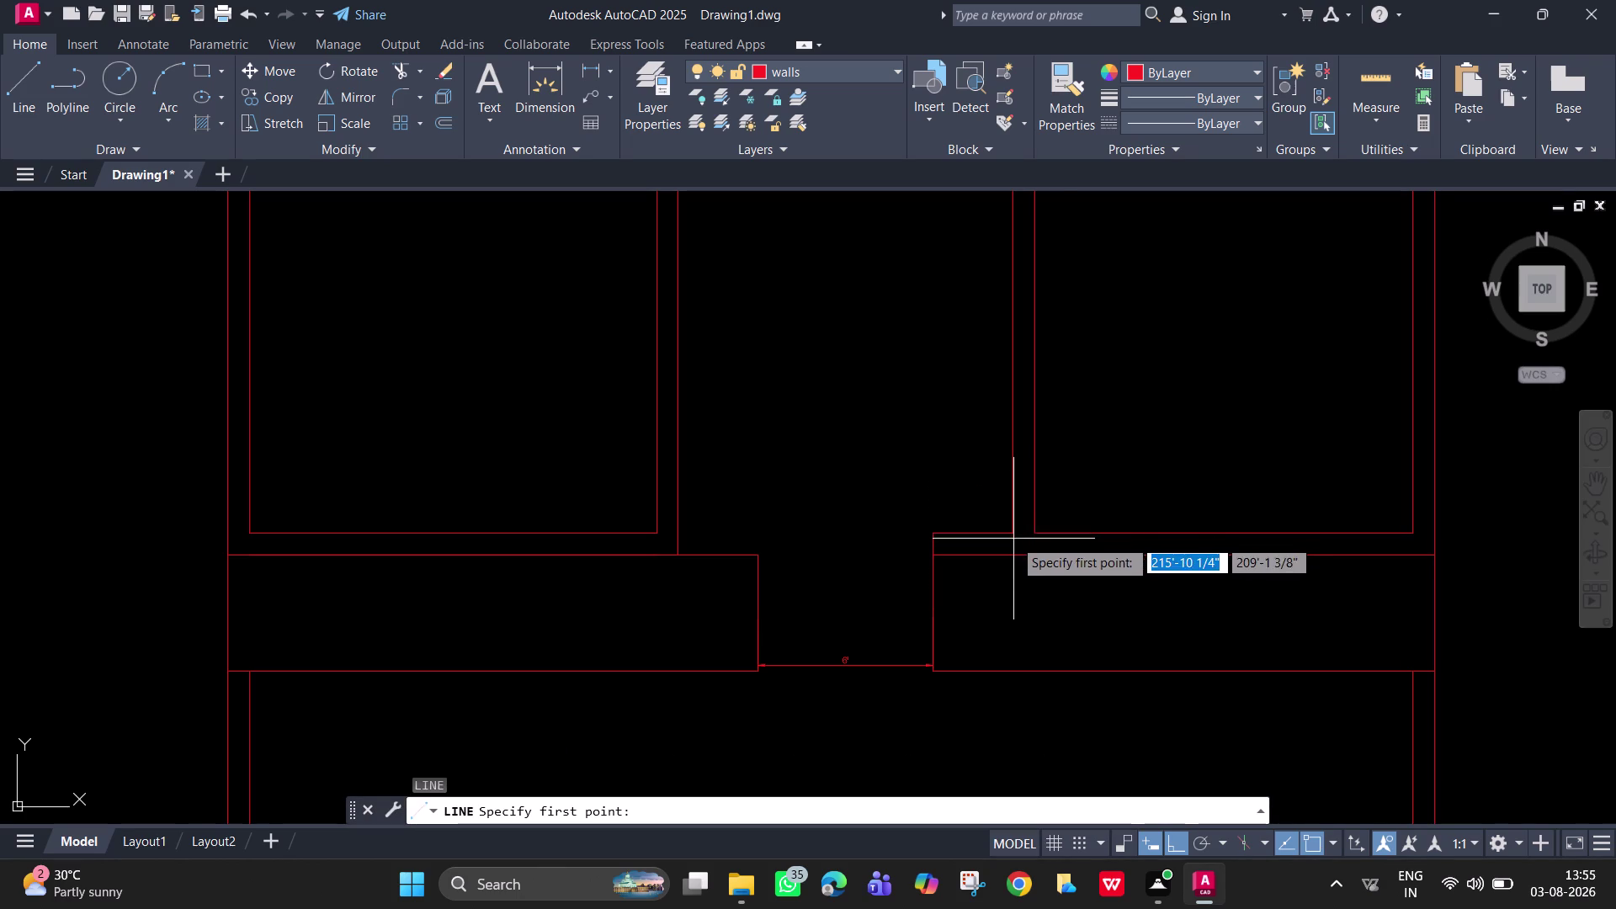
click(1011, 528)
key(Escape)
key(space)
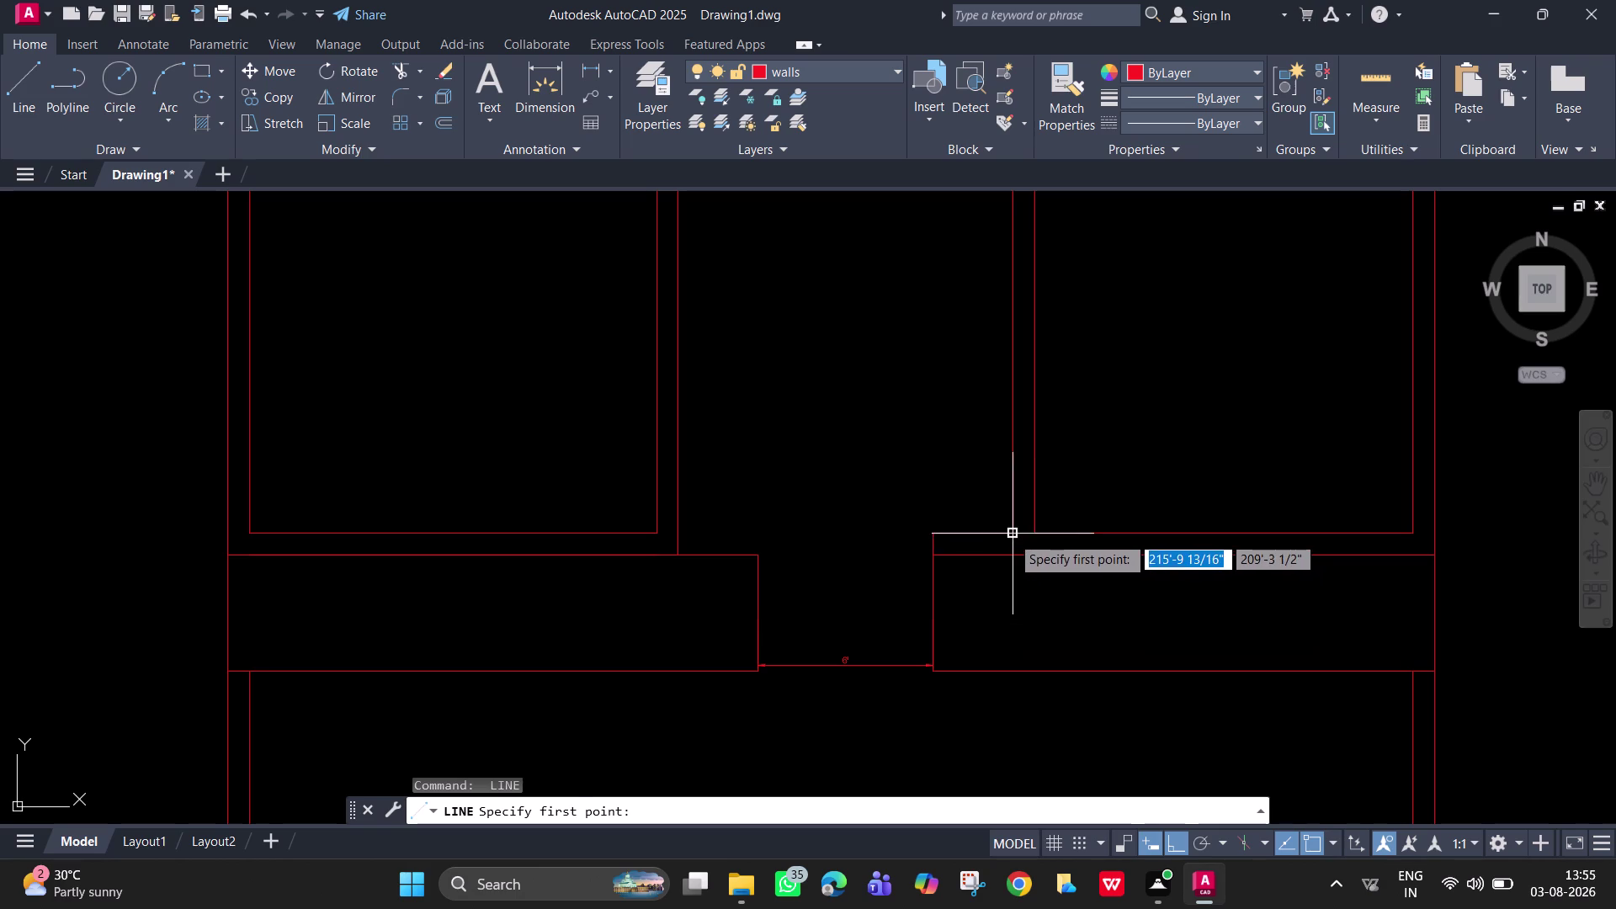
click(1011, 535)
click(1012, 554)
key(space)
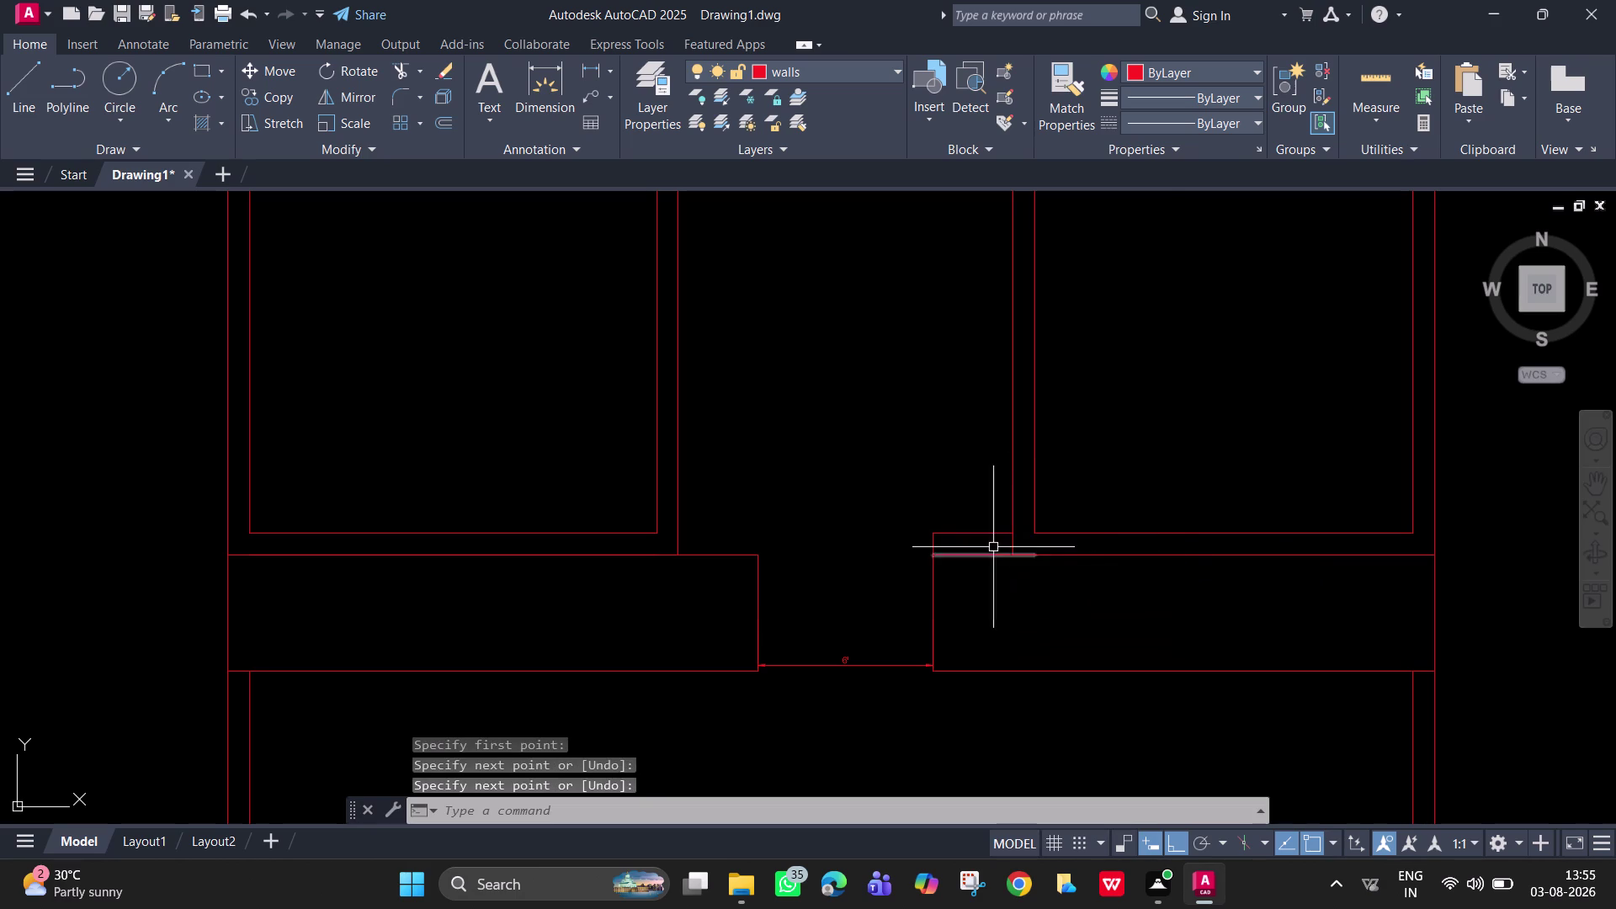
Trim the leftover stub segments at the right corner with a fence.
text(tr)
key(space)
click(969, 537)
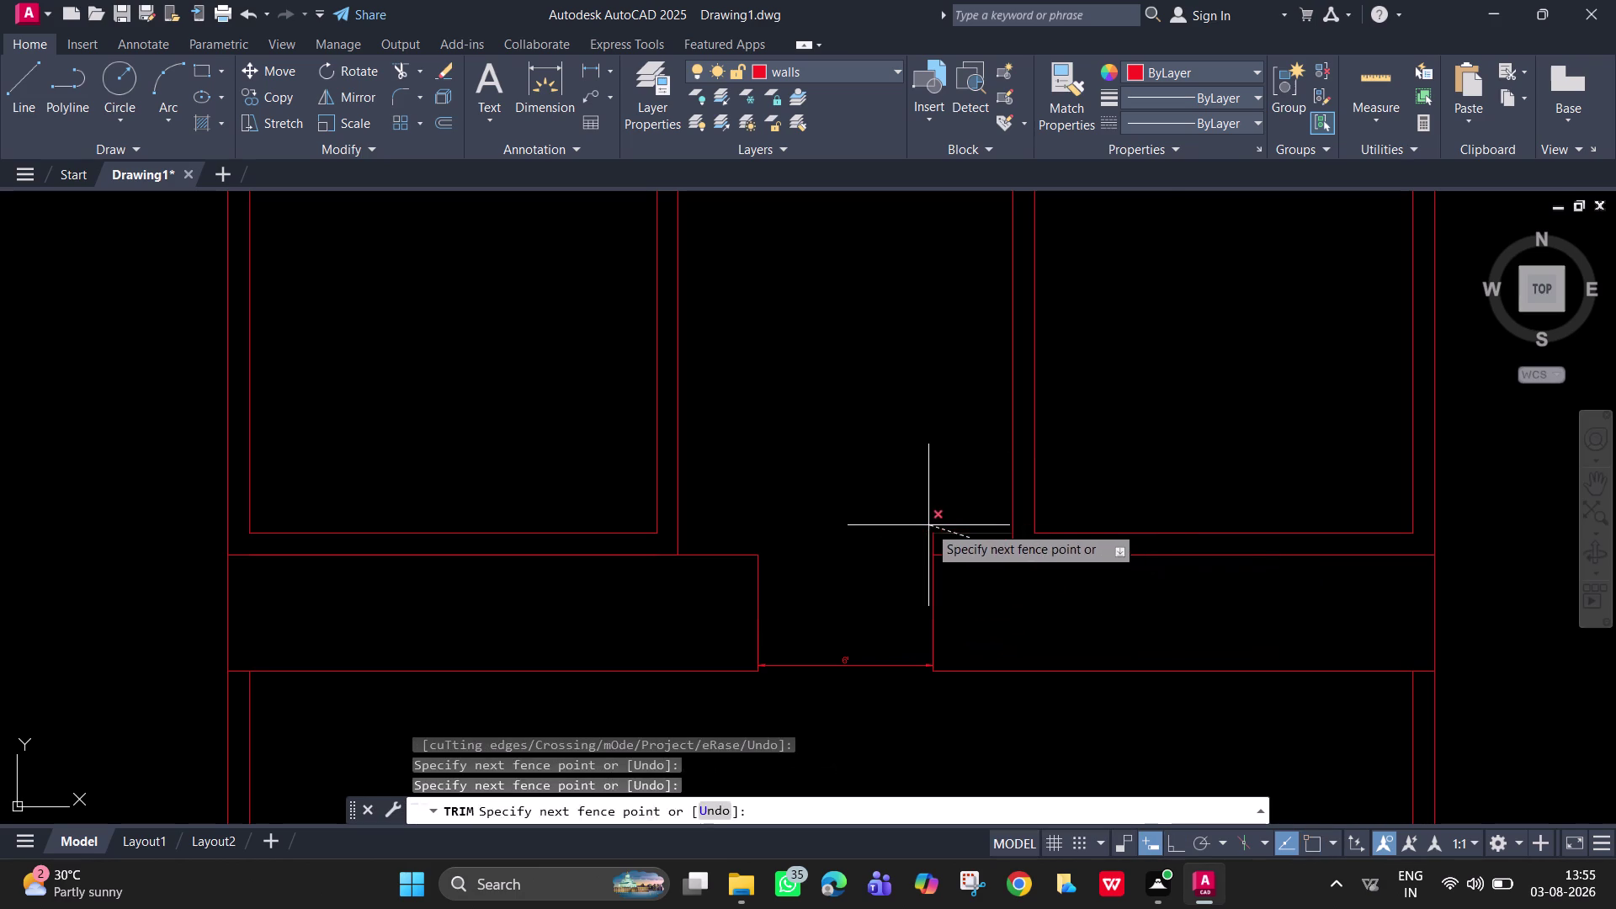
click(929, 526)
click(938, 540)
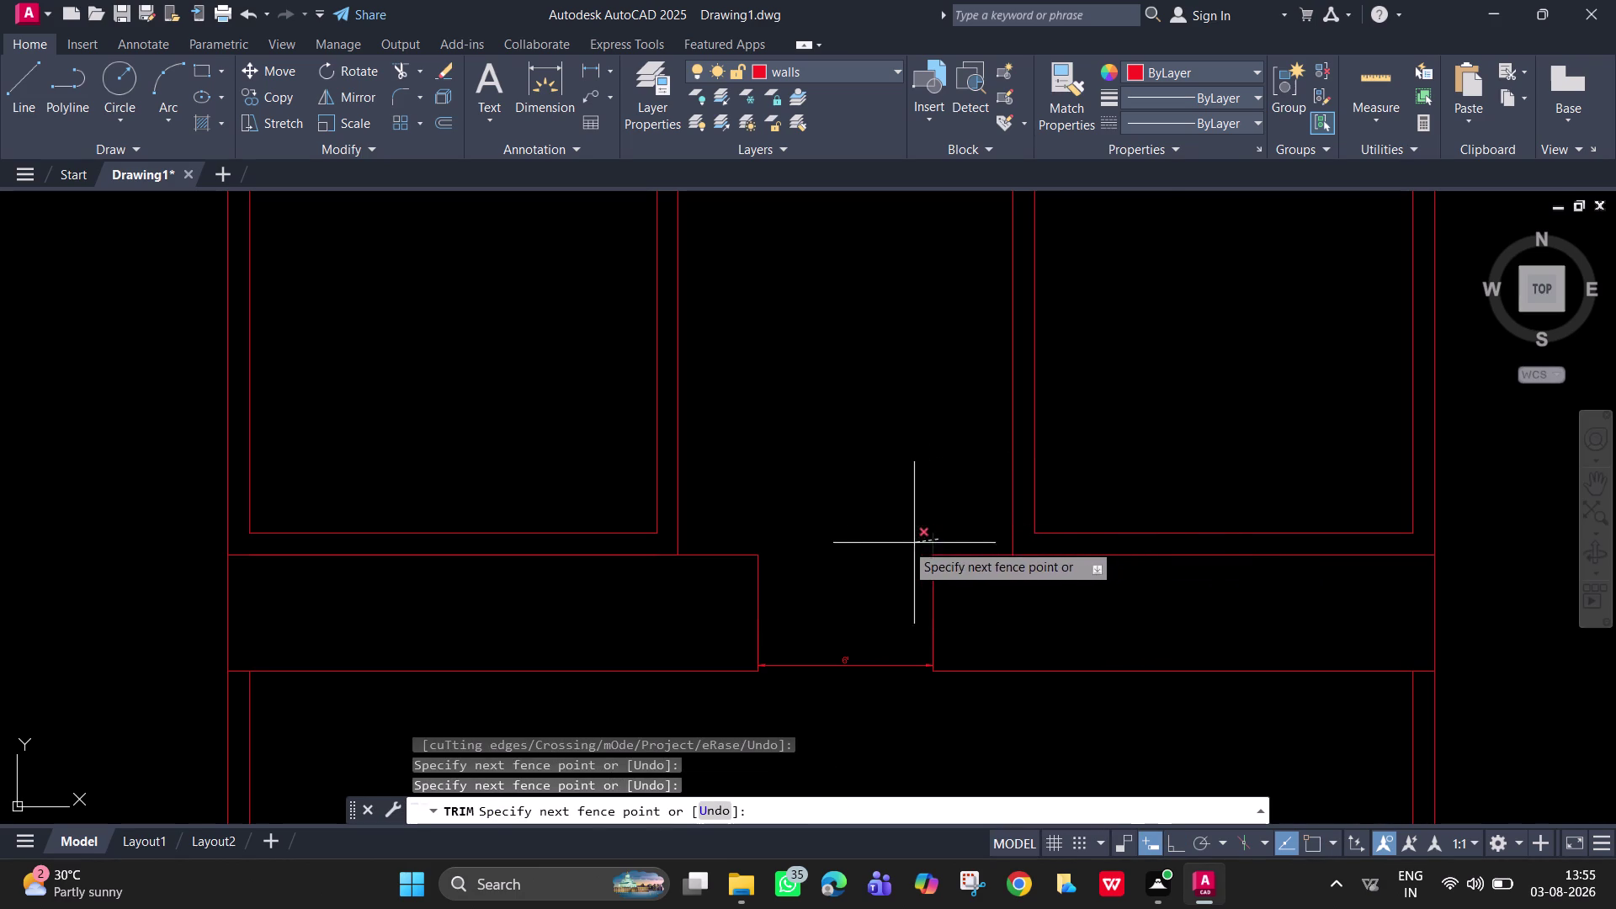
click(905, 543)
key(Escape)
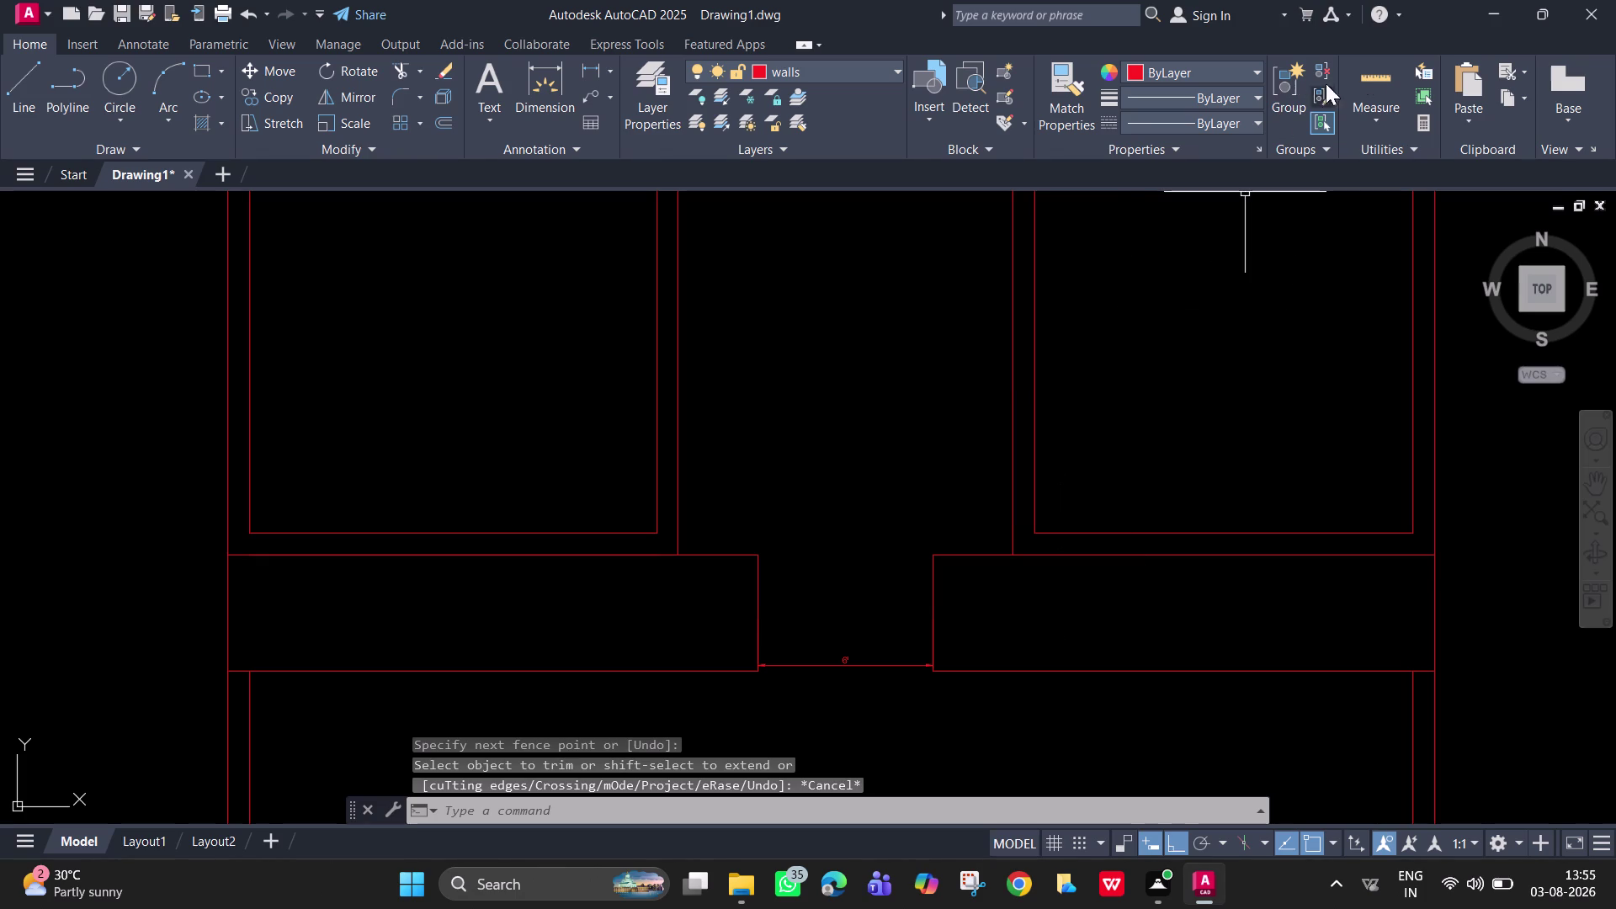
click(1368, 73)
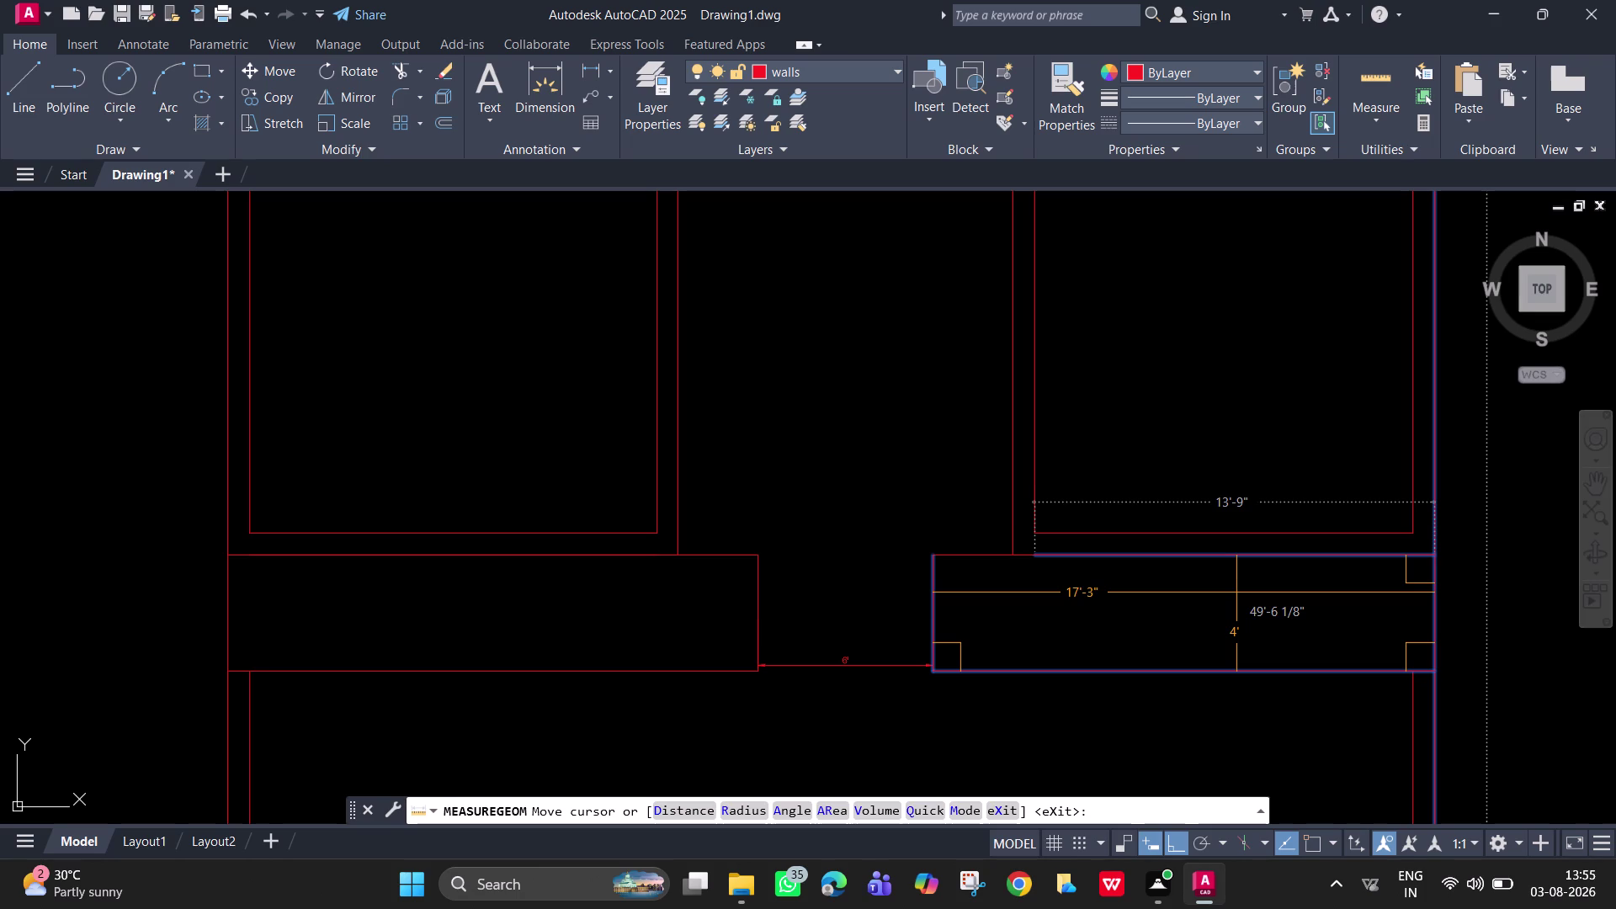
Finish measuring the left wall block.
key(Escape)
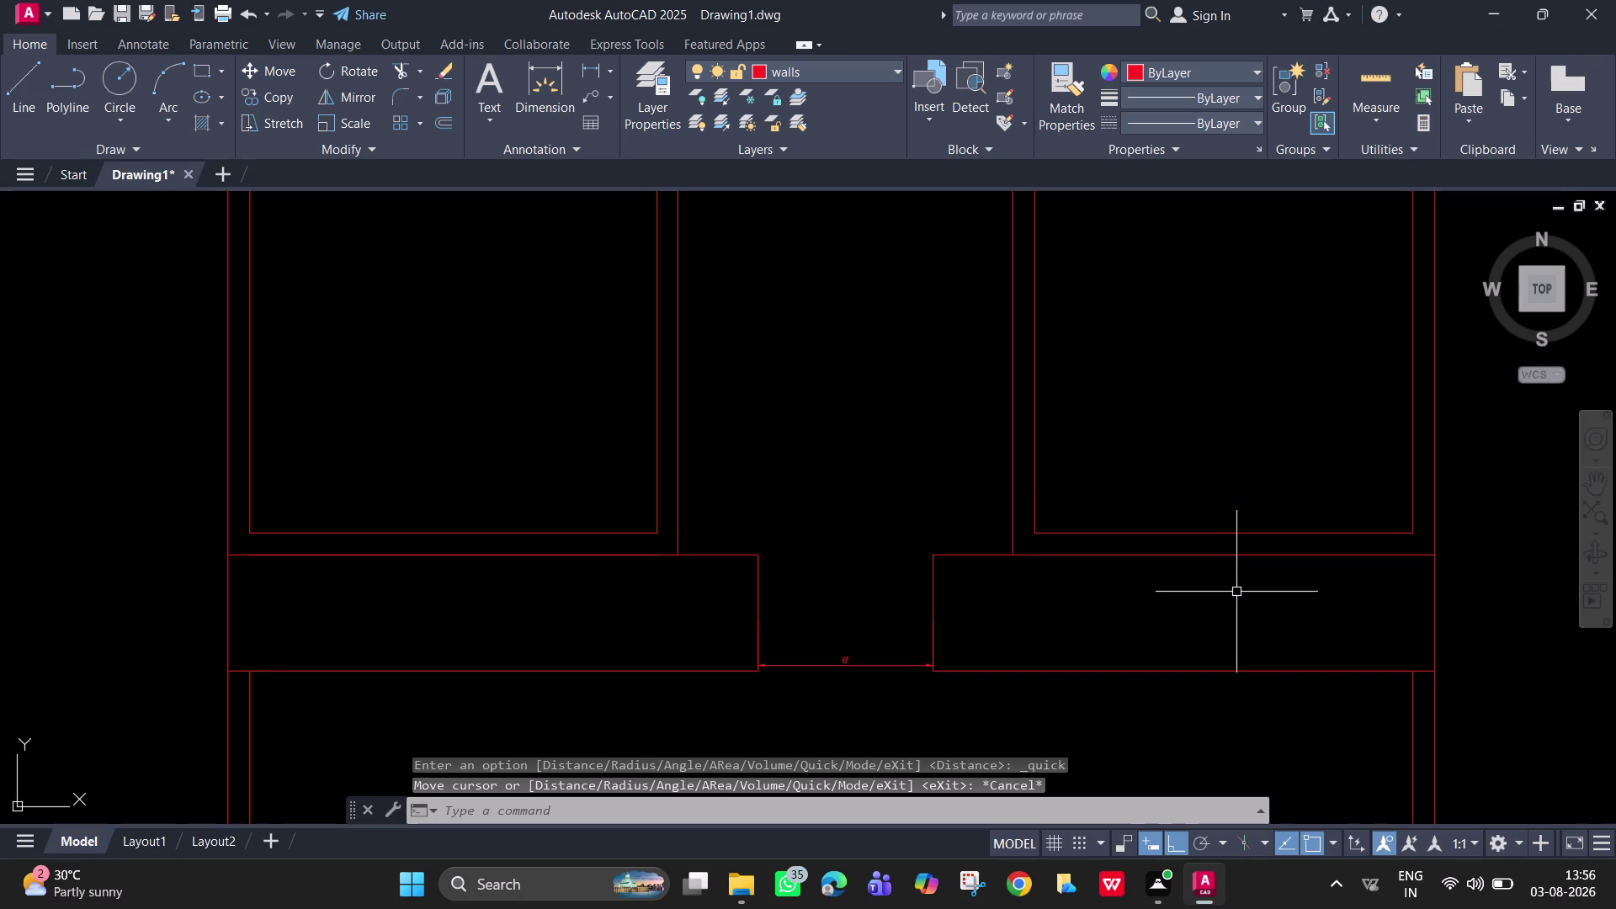
scroll(down, 3)
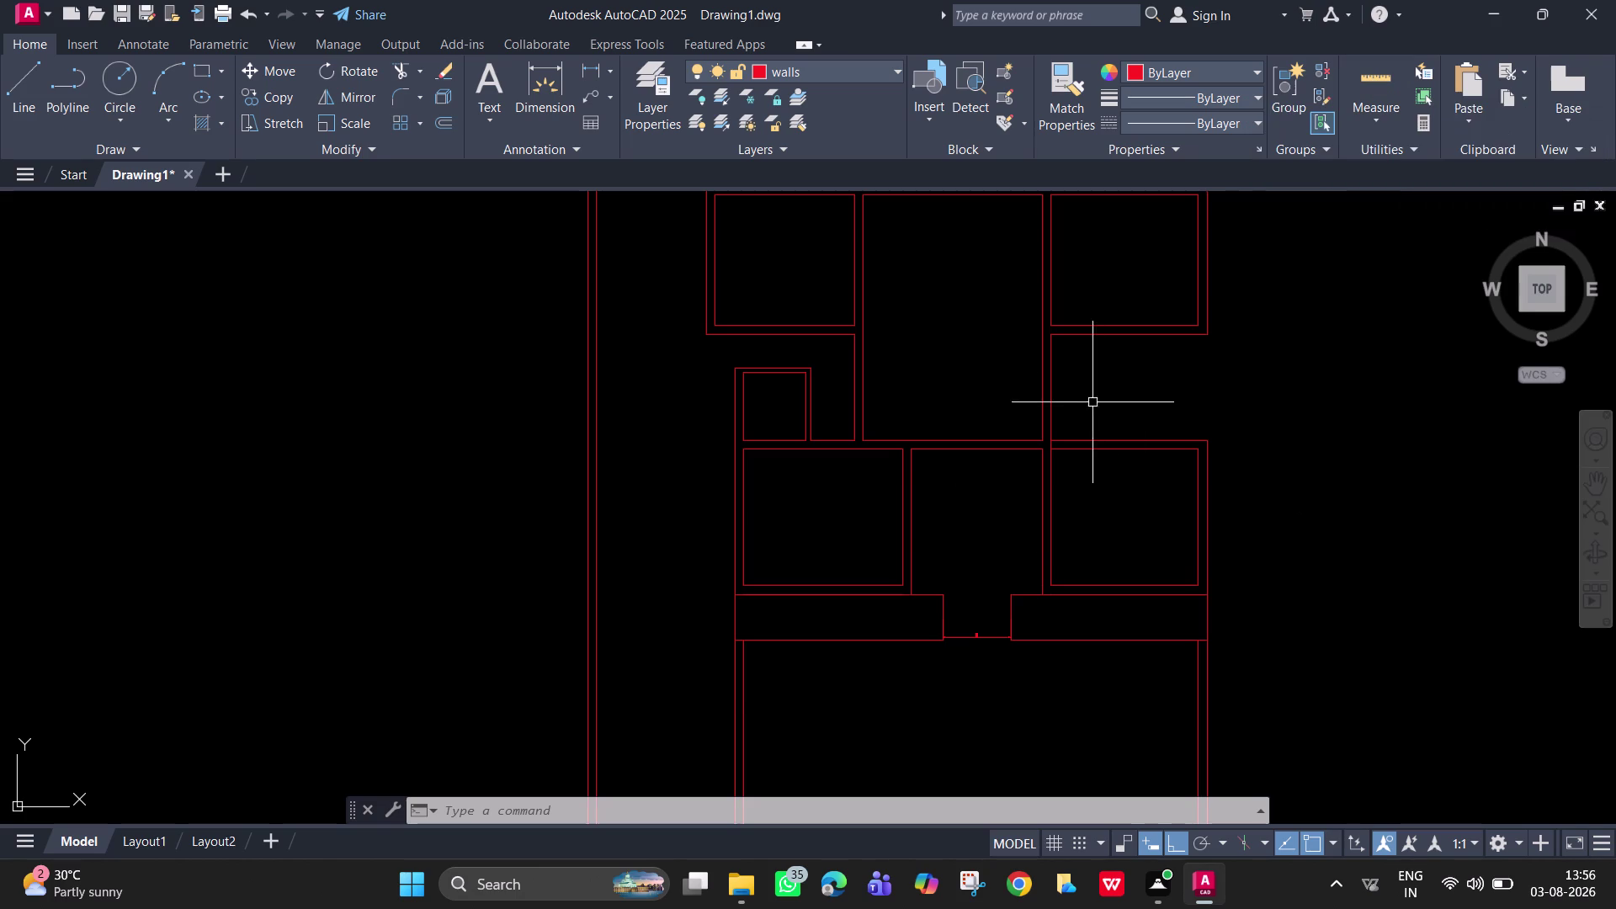
click(1367, 72)
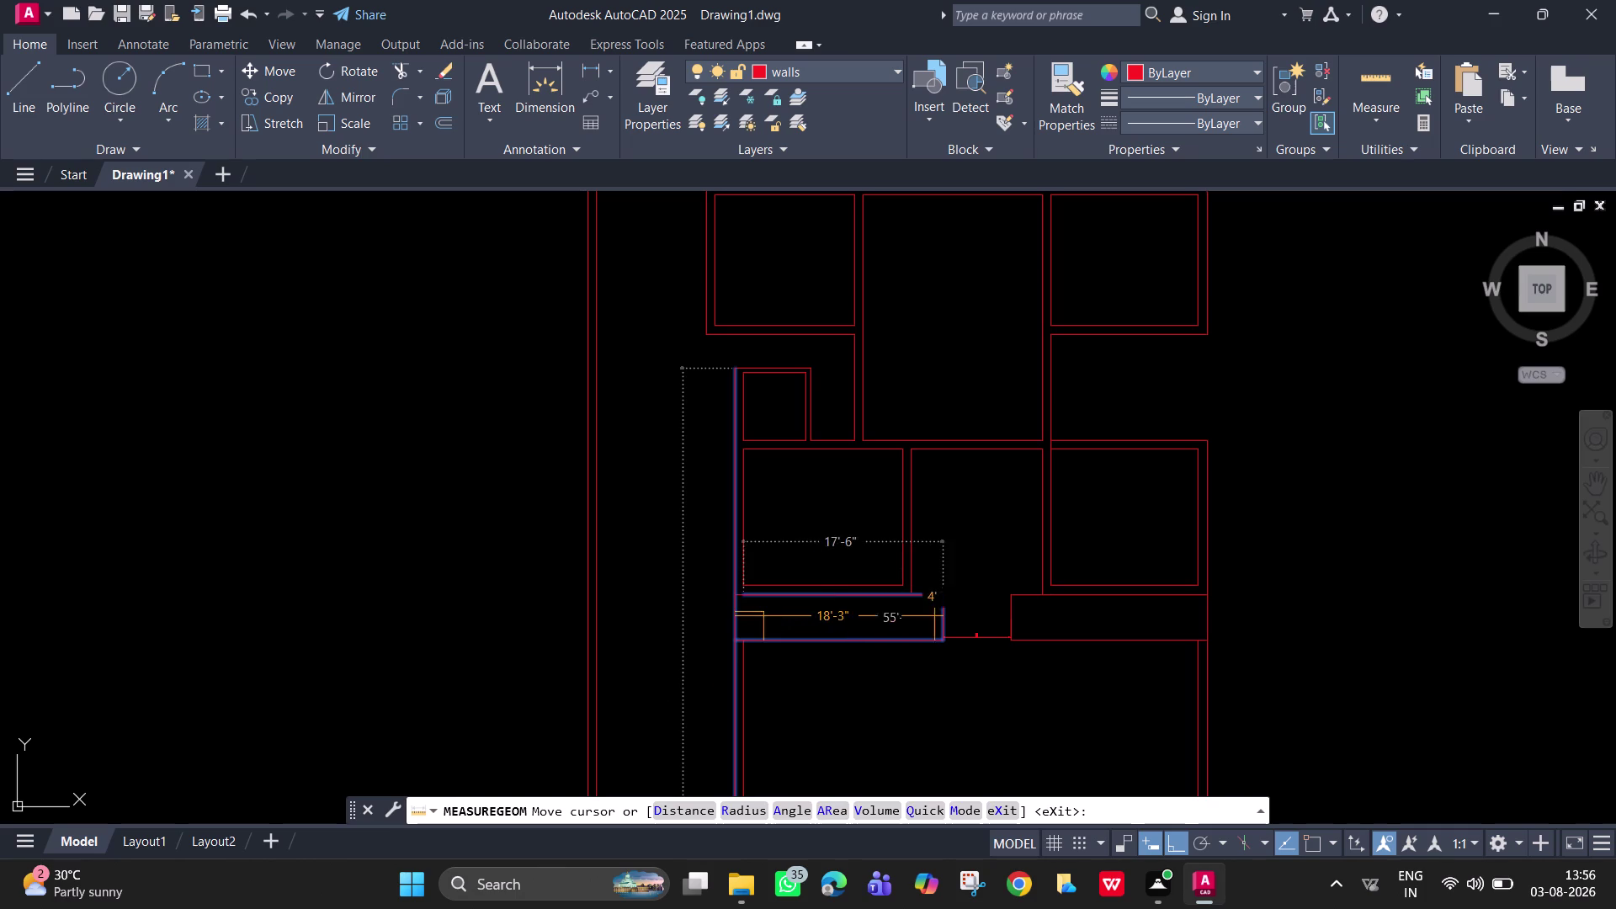
key(space)
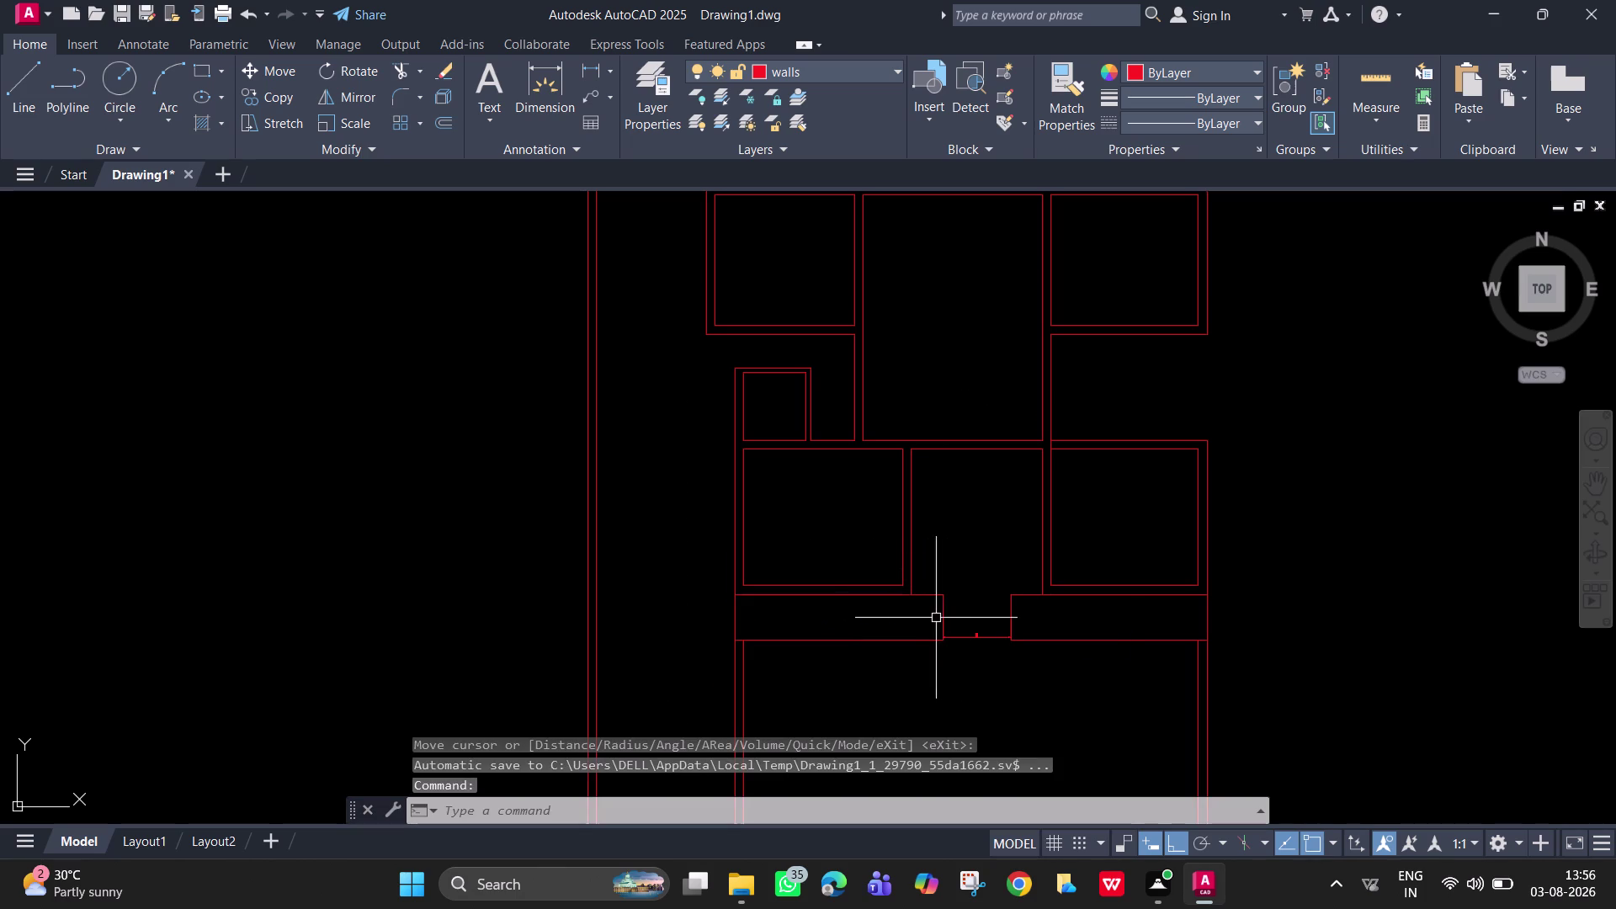
Delete the short line across the gap and the leftover line piece at the opening.
click(952, 617)
click(936, 613)
key(Delete)
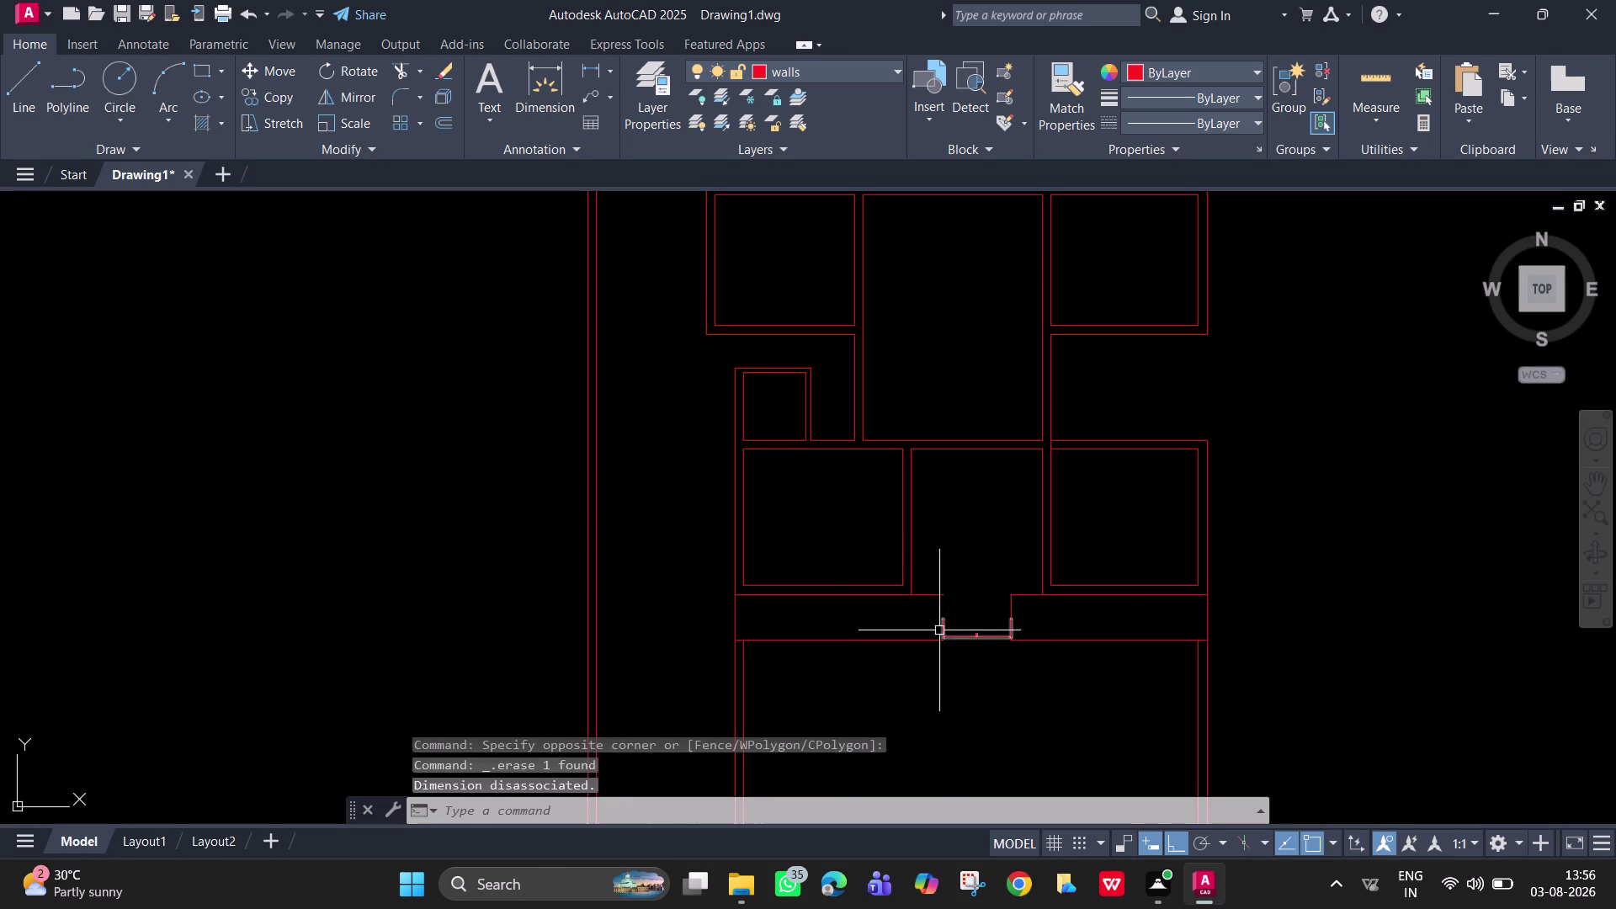
click(941, 631)
key(Delete)
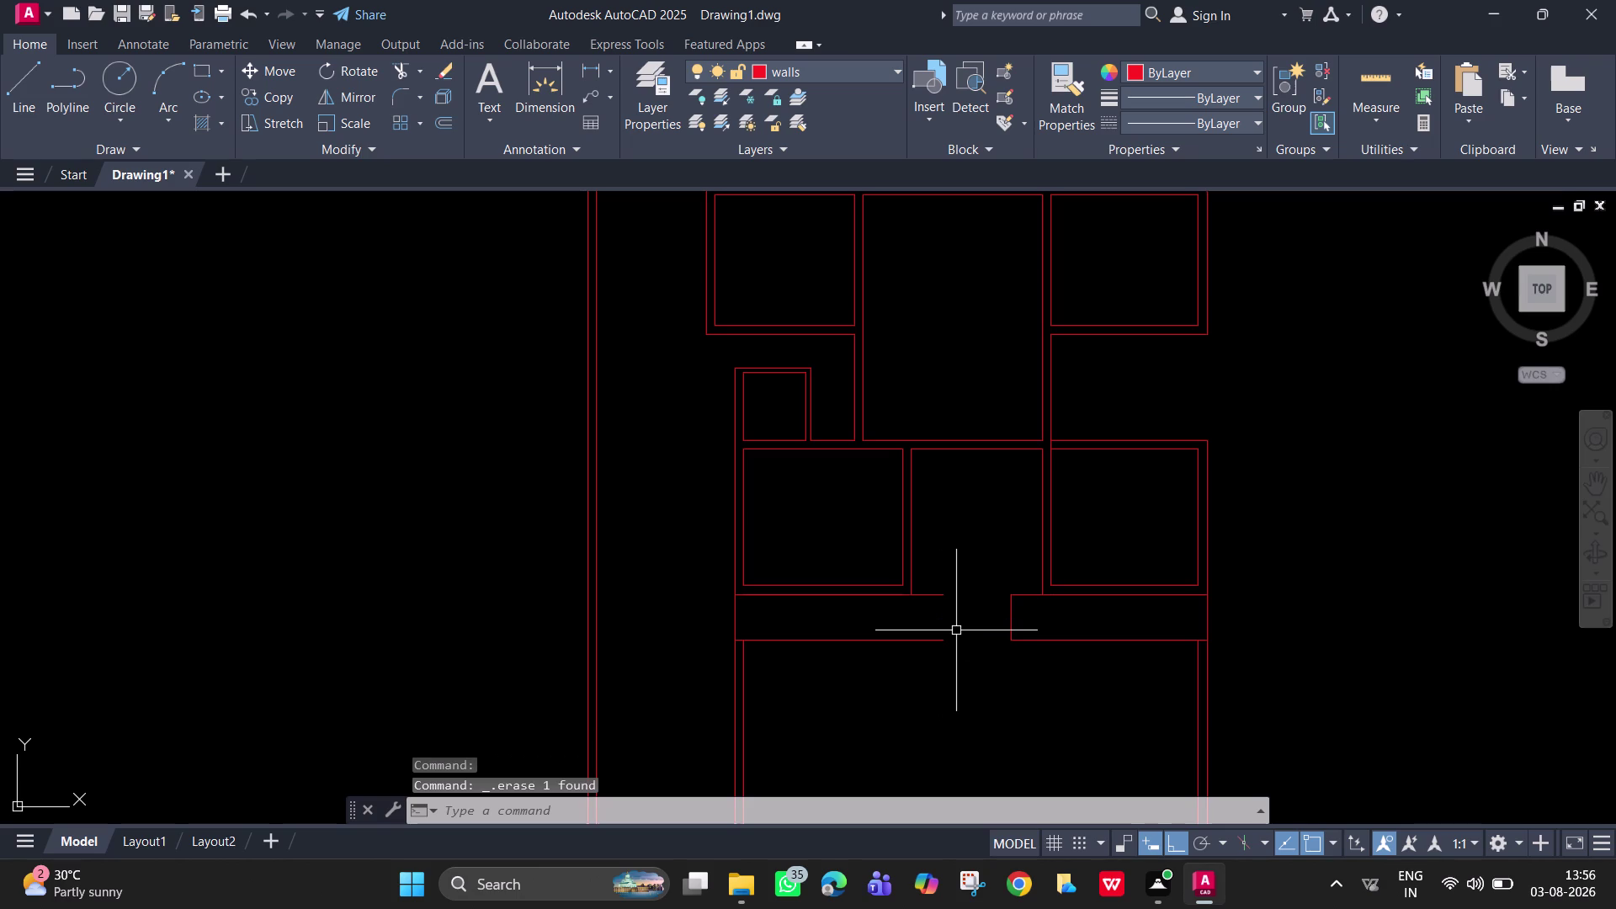
key(o)
key(Return)
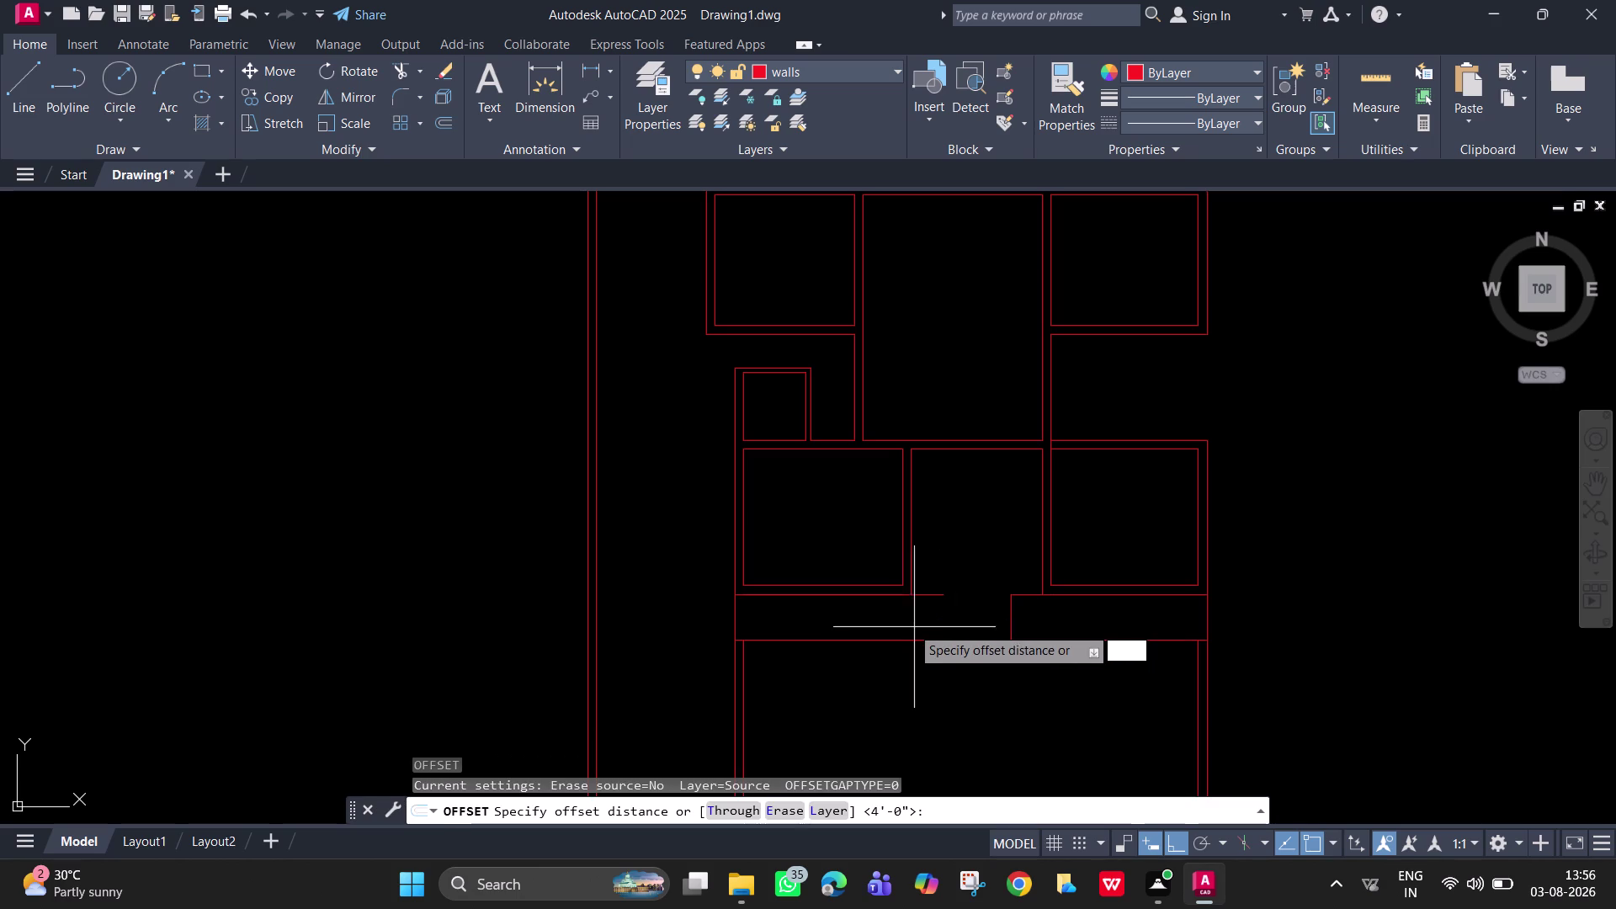
Offset the left outer wall line 17'9" toward the opening.
text(17')
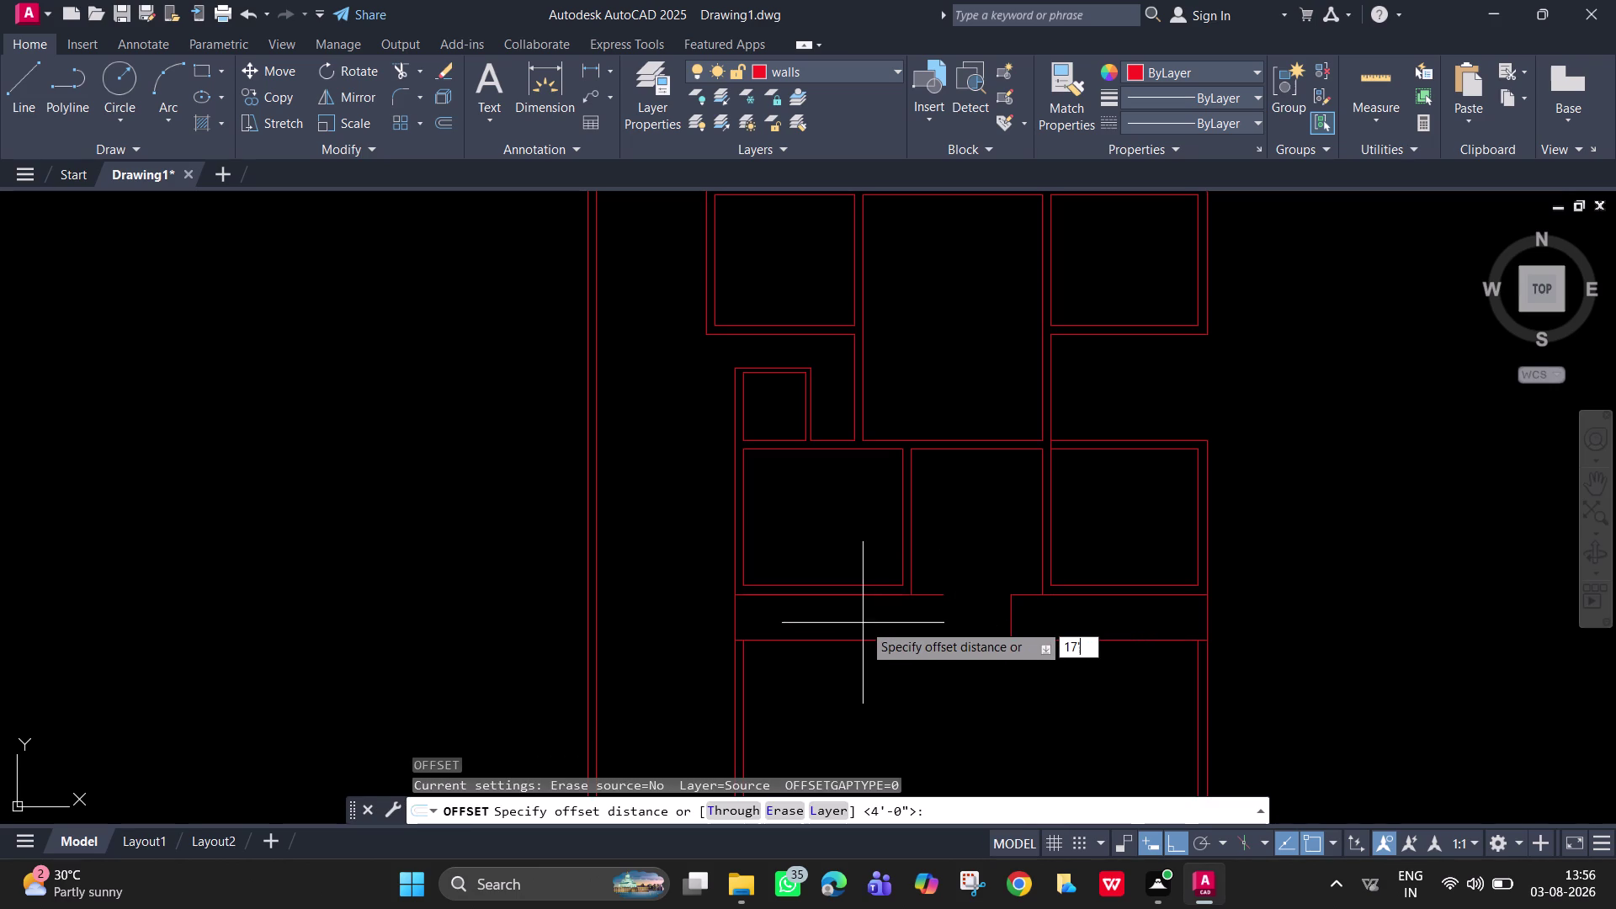
key(9)
key(shift+quotedbl)
key(Return)
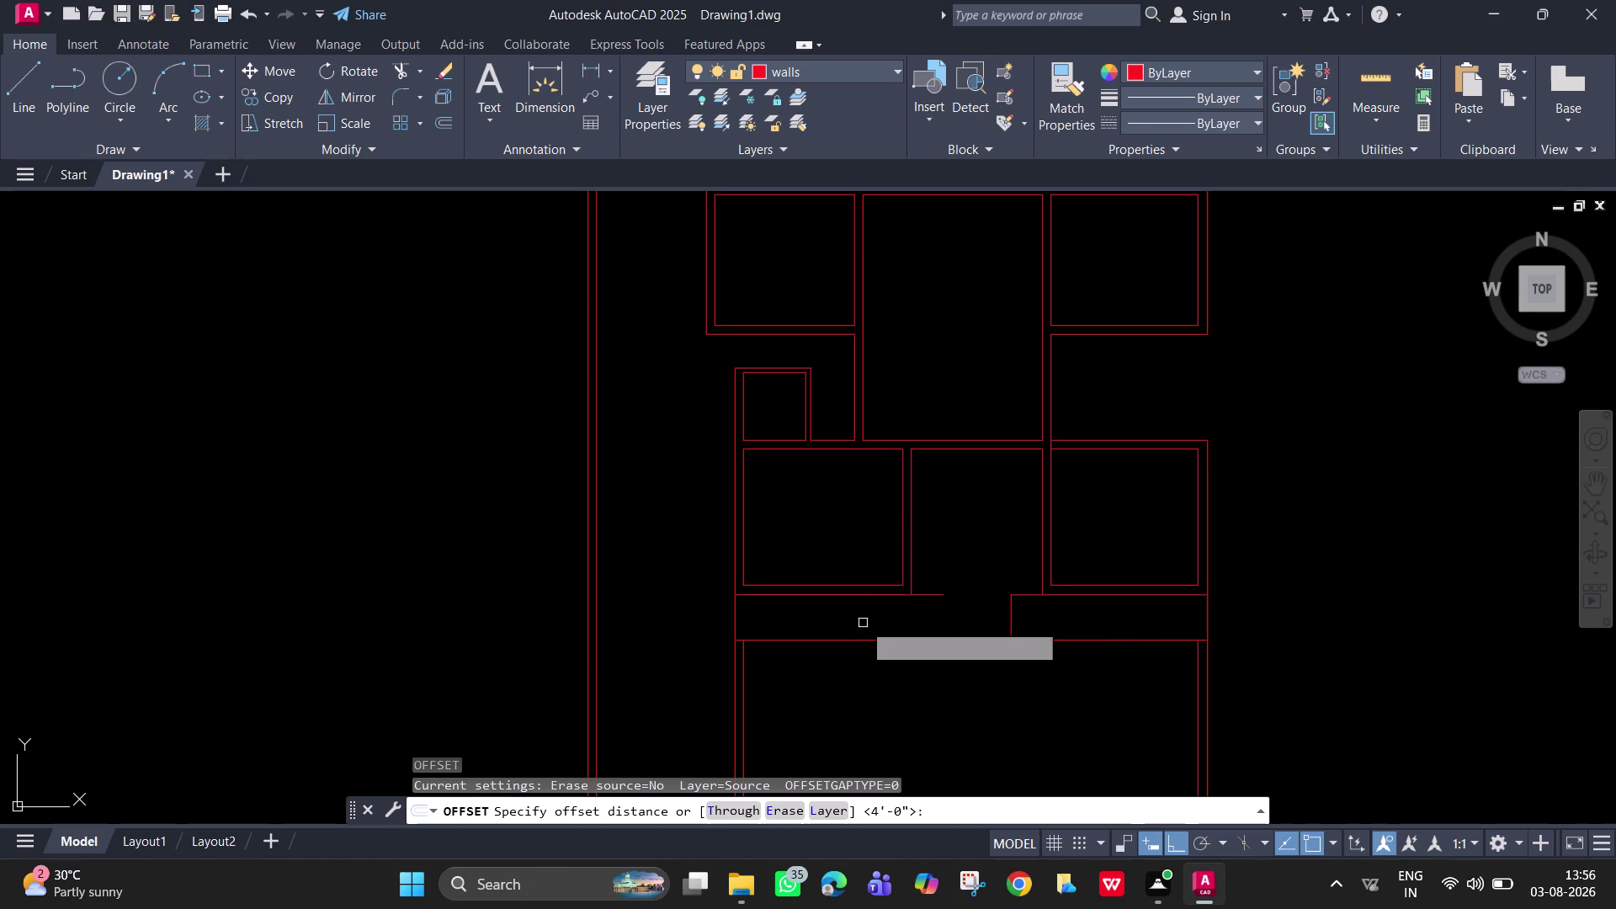
click(733, 616)
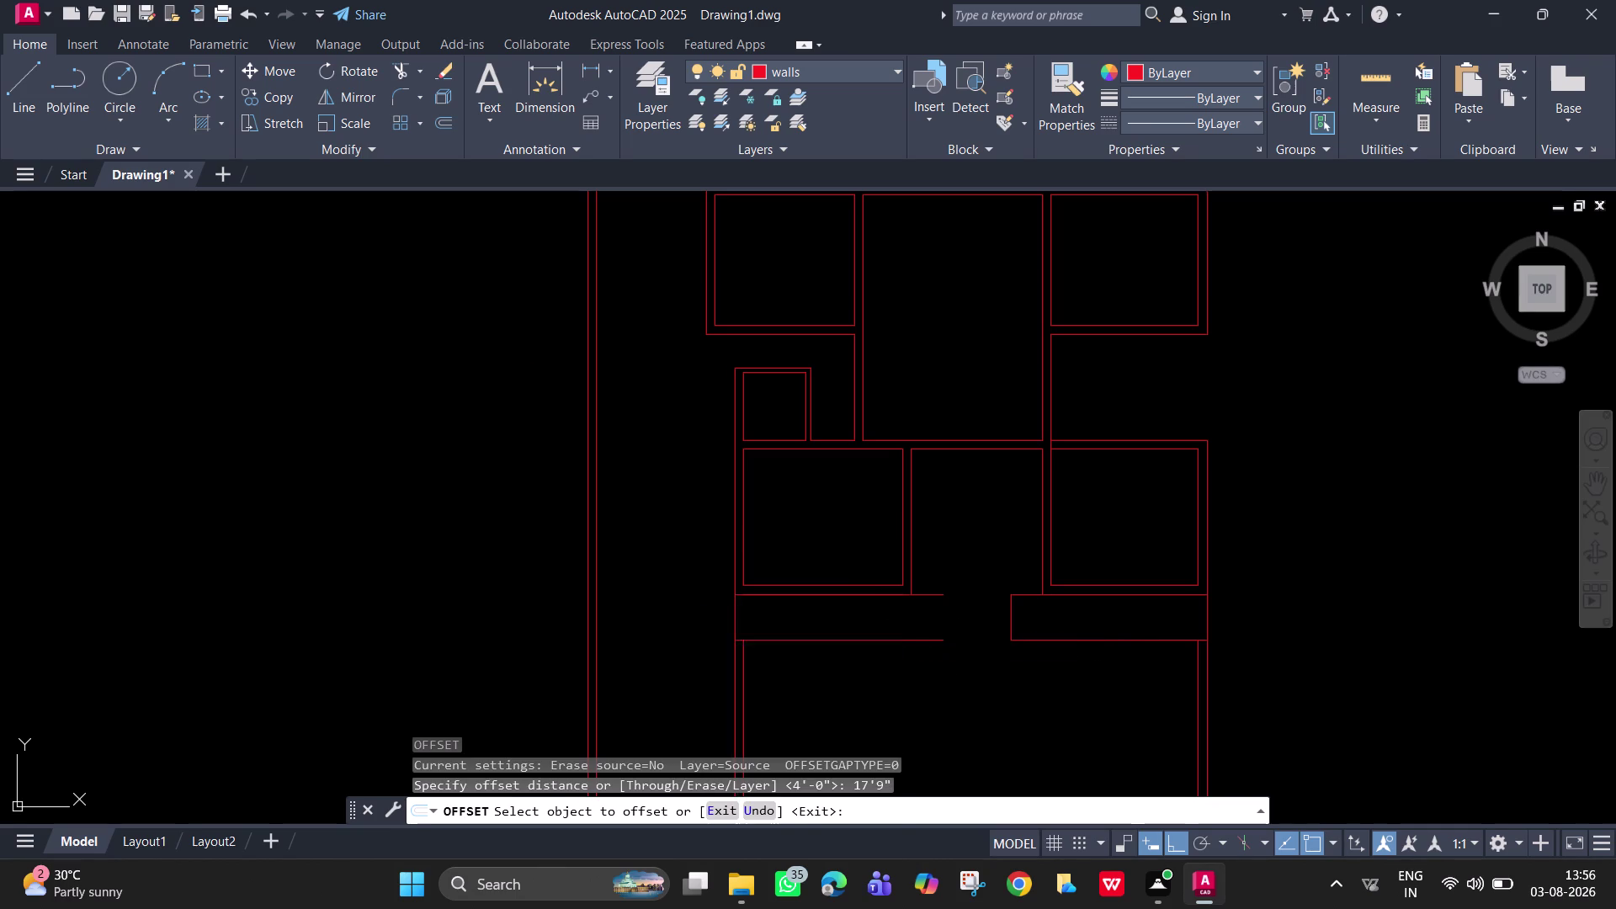
click(886, 624)
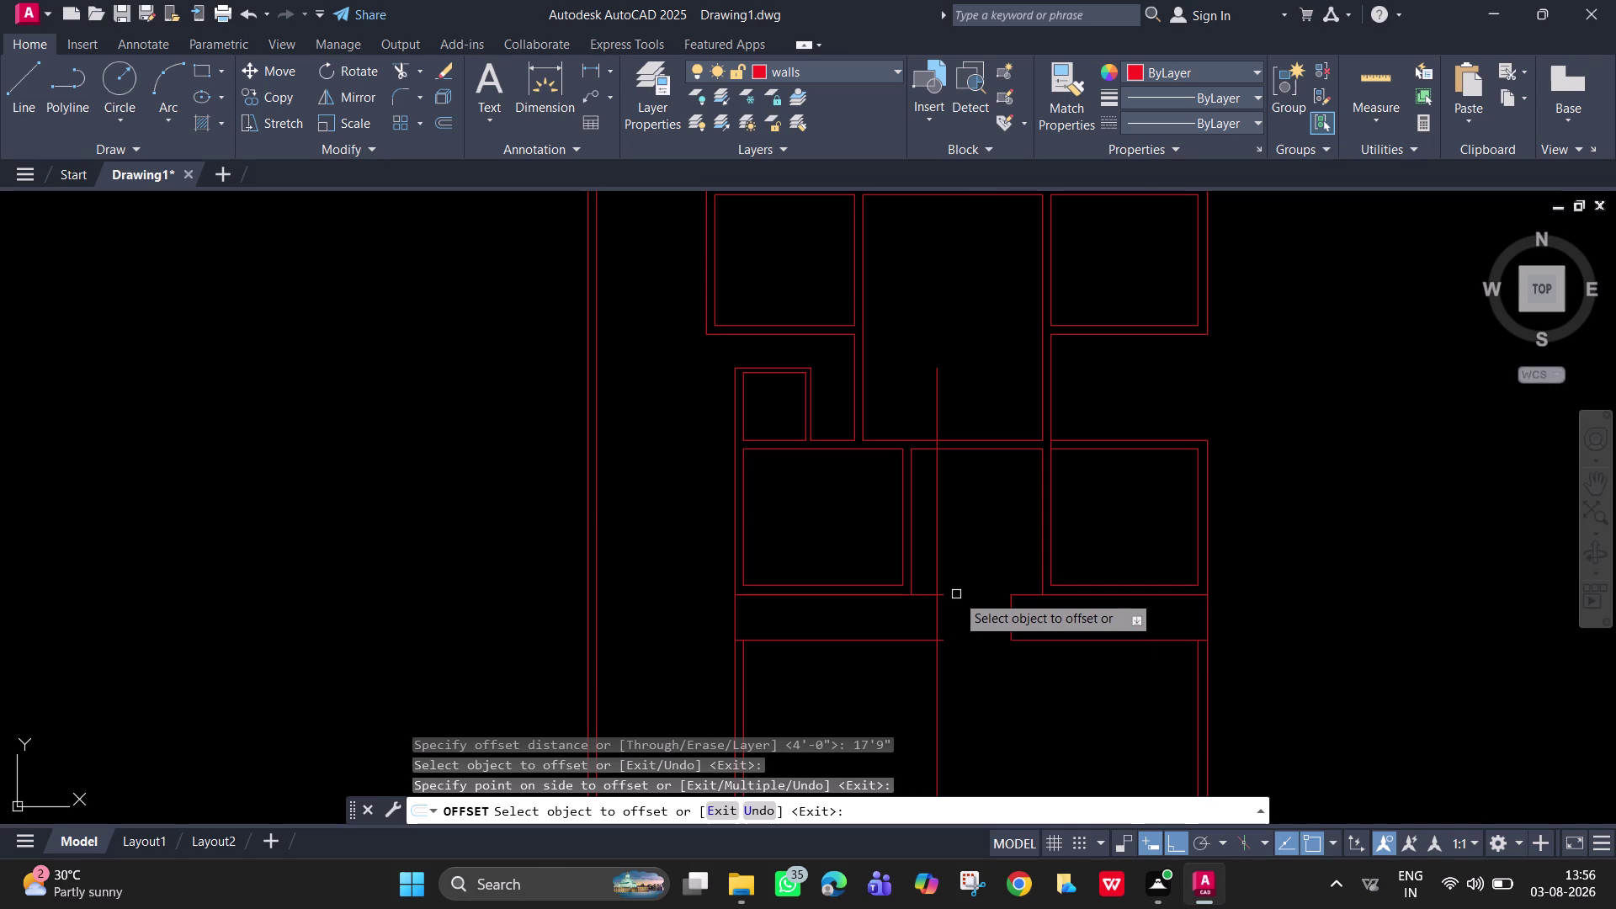
key(space)
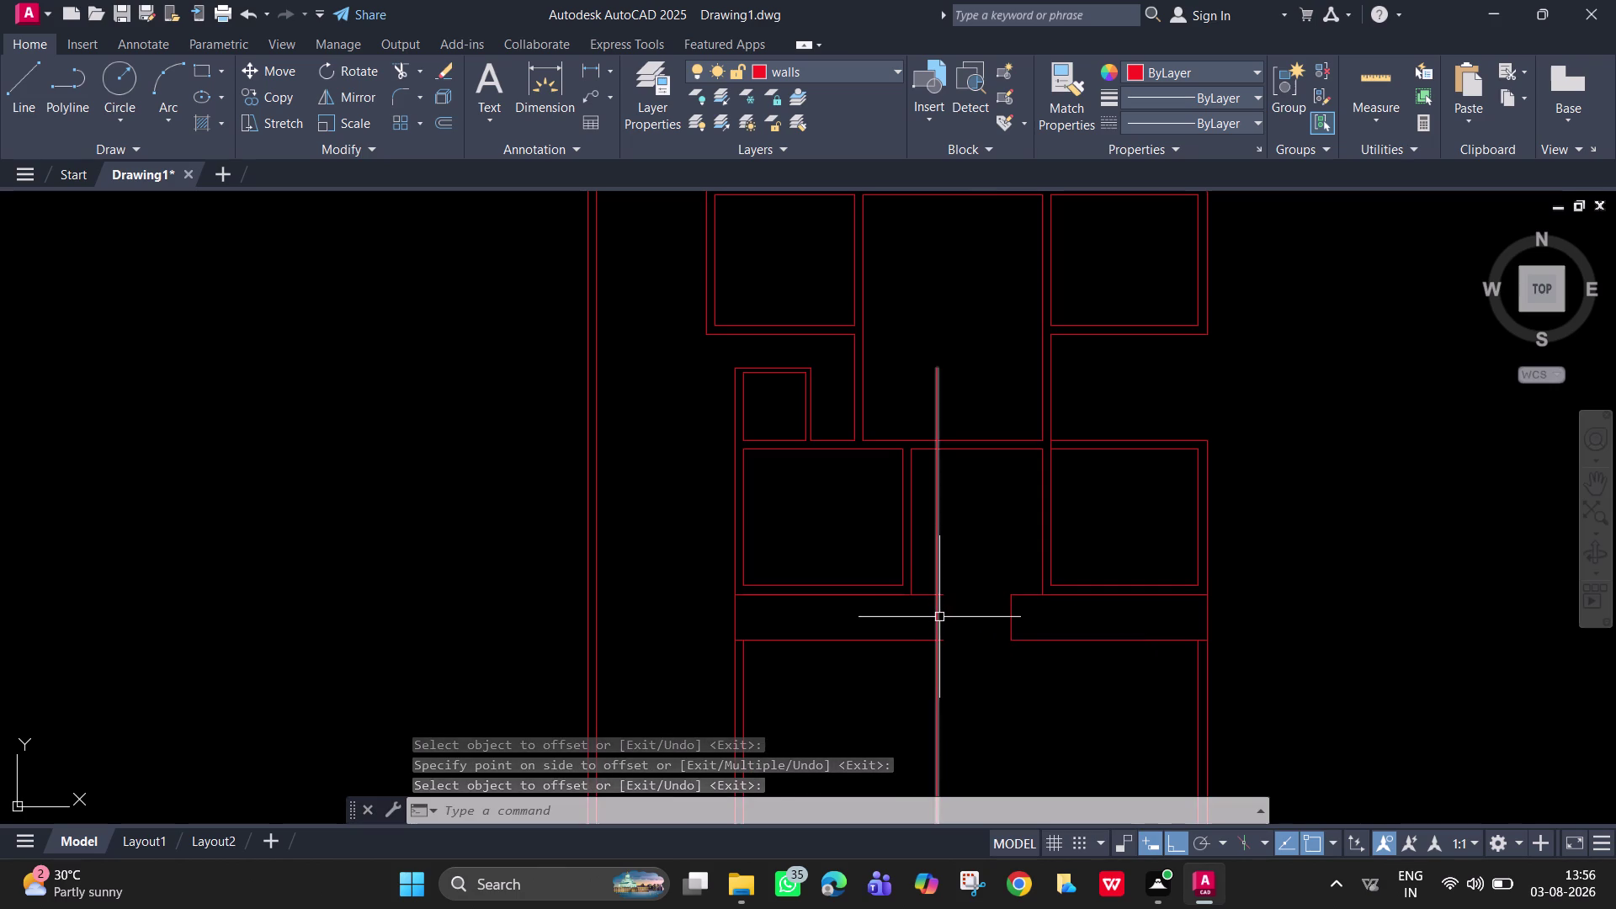
Trim the excess segments of the new line, clearing the opening.
text(tr)
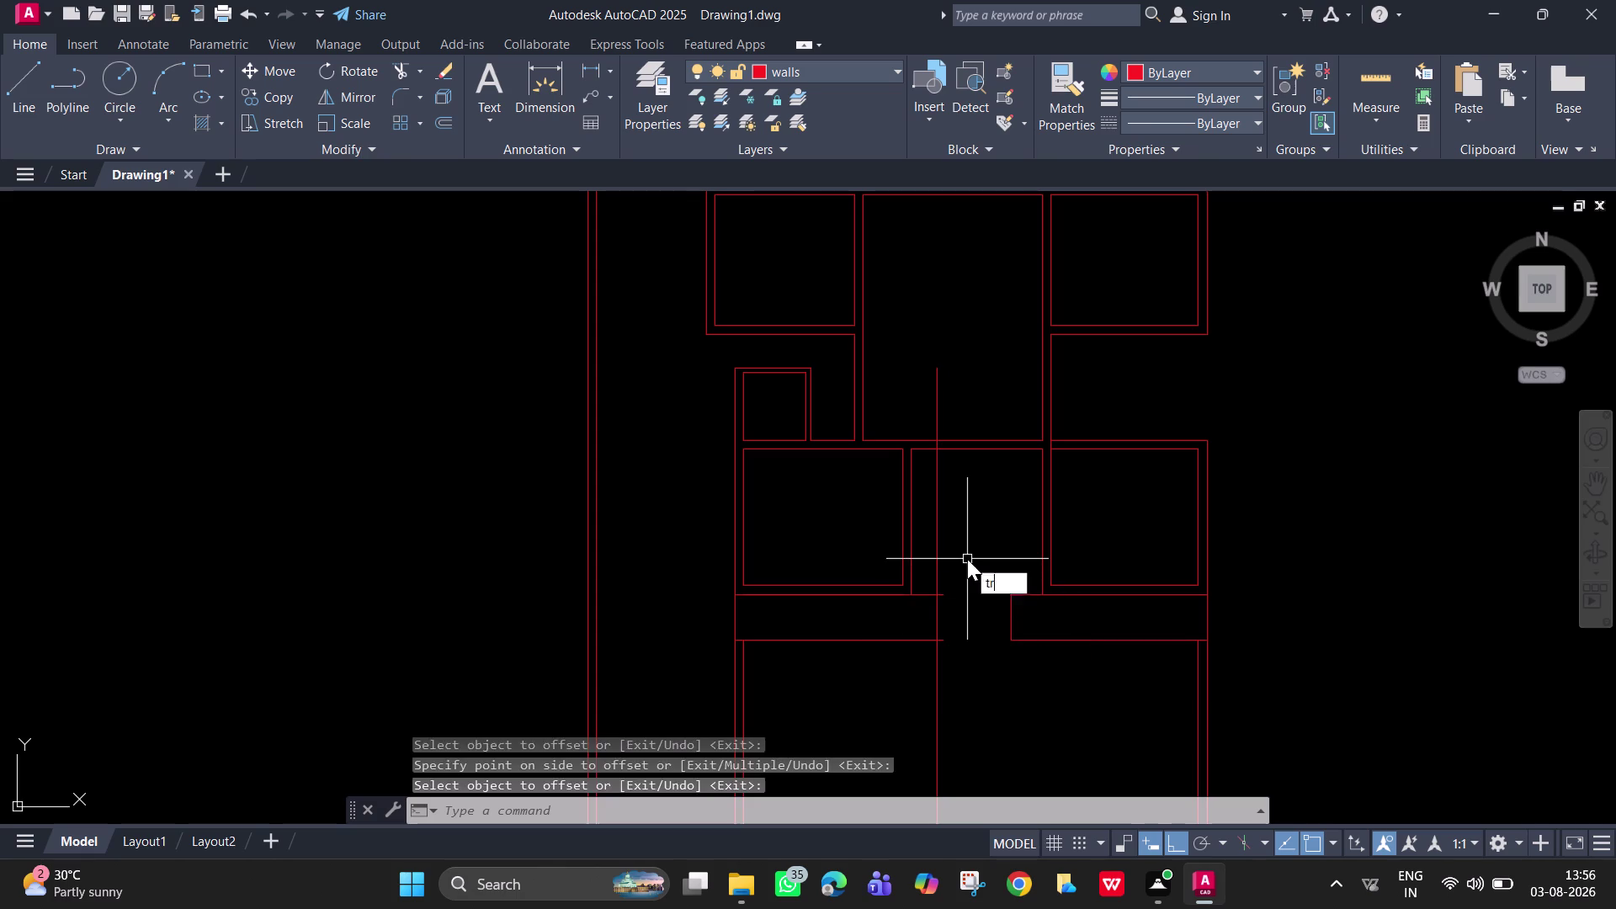
key(Return)
click(938, 569)
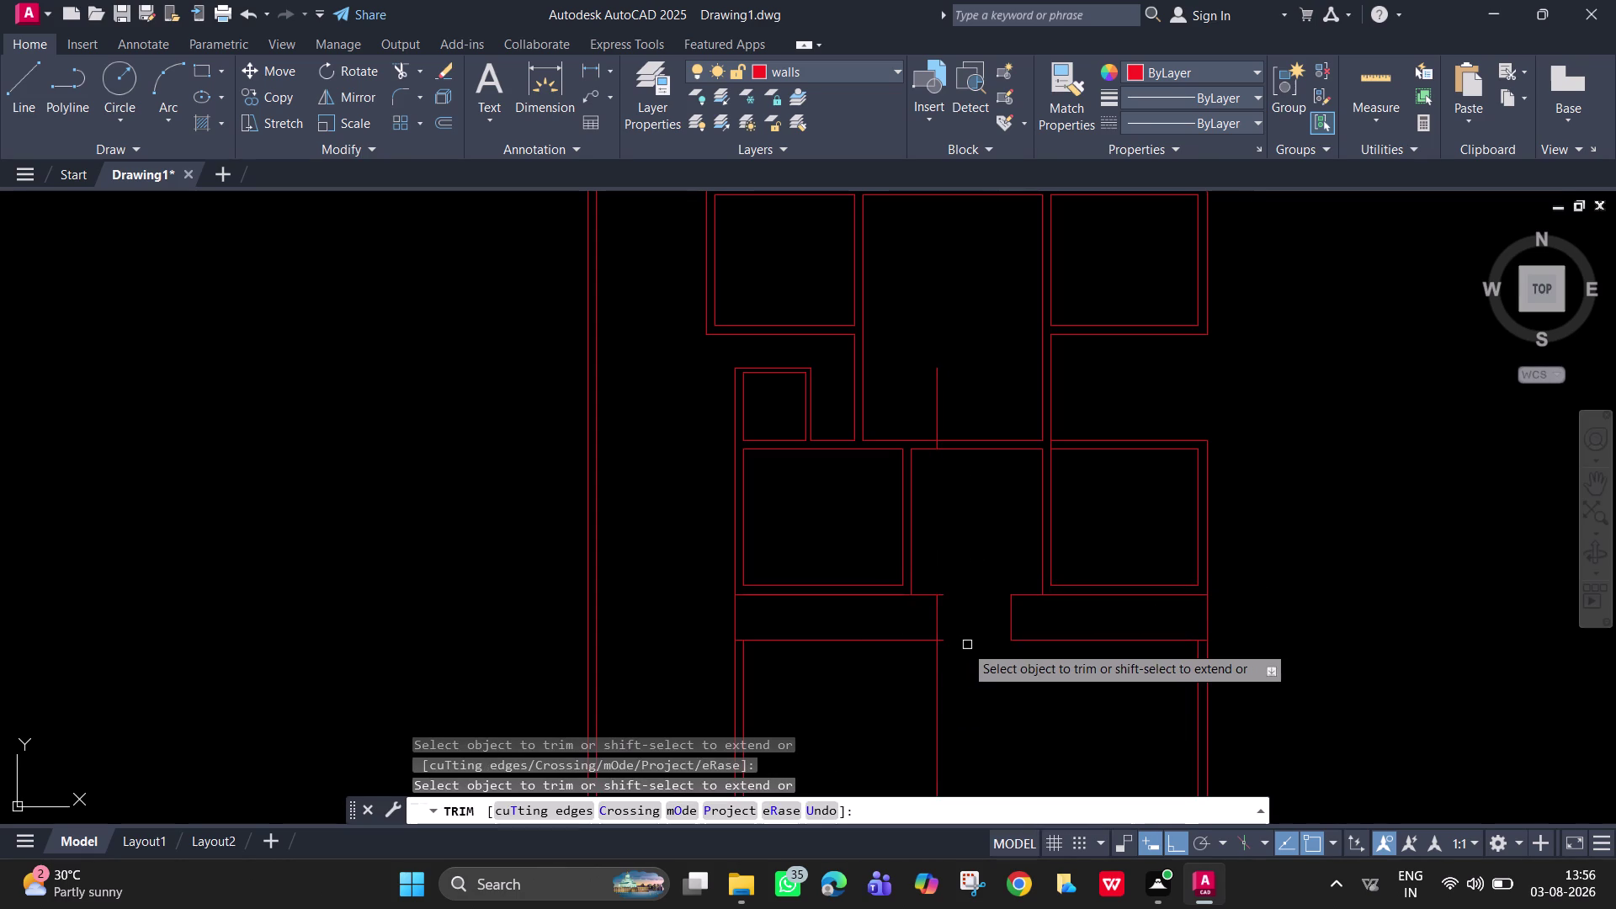
click(936, 654)
scroll(up, 3)
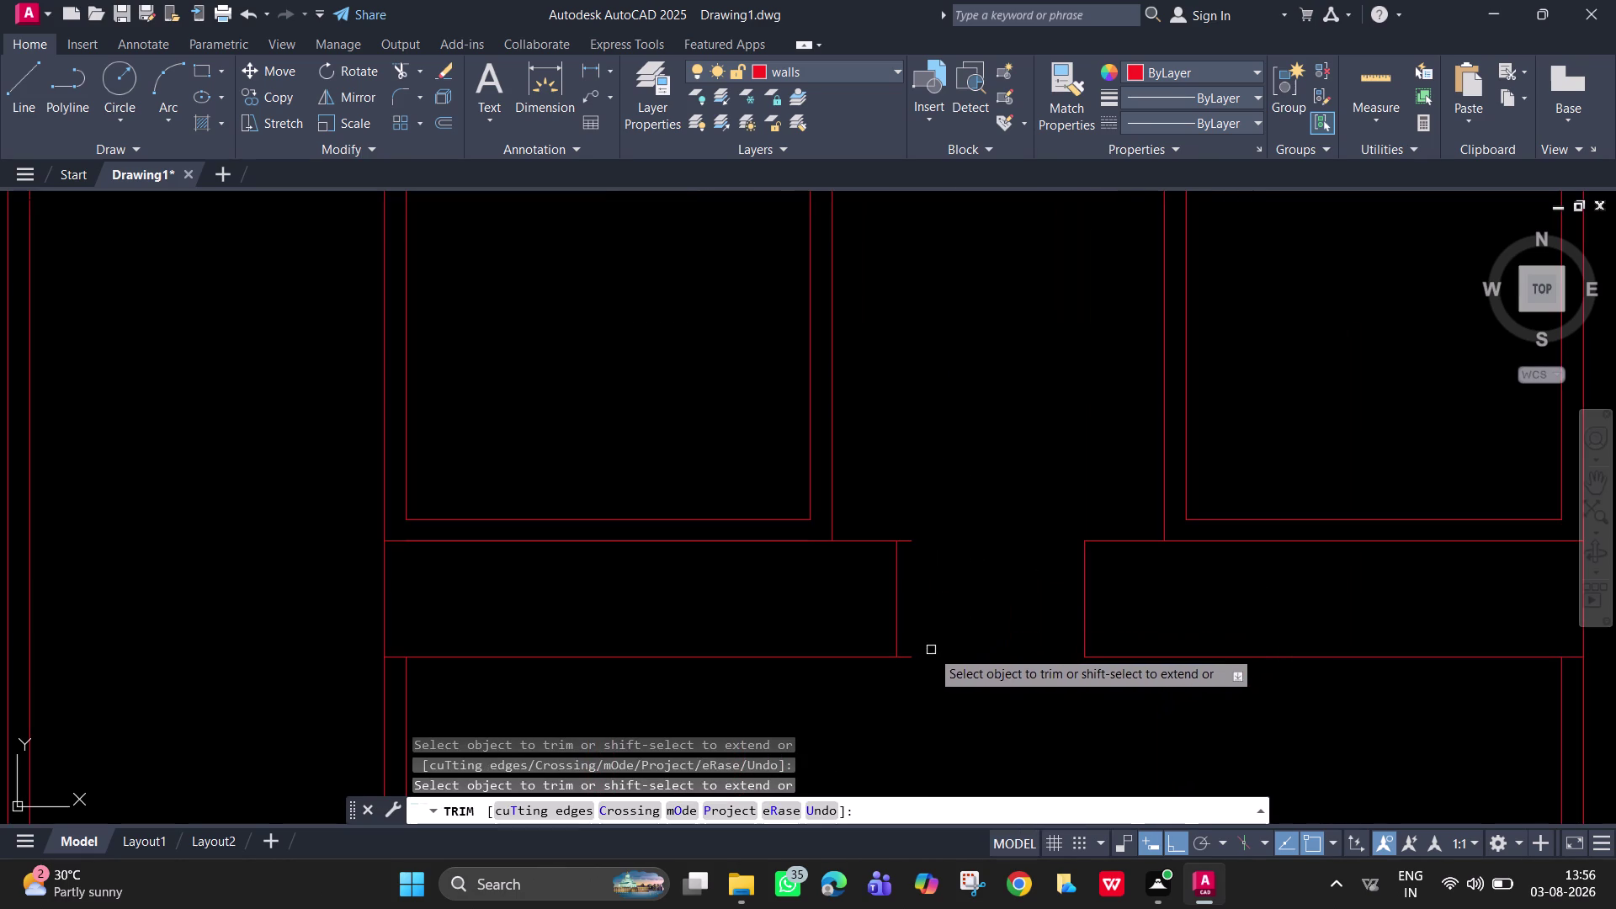
click(907, 656)
click(909, 542)
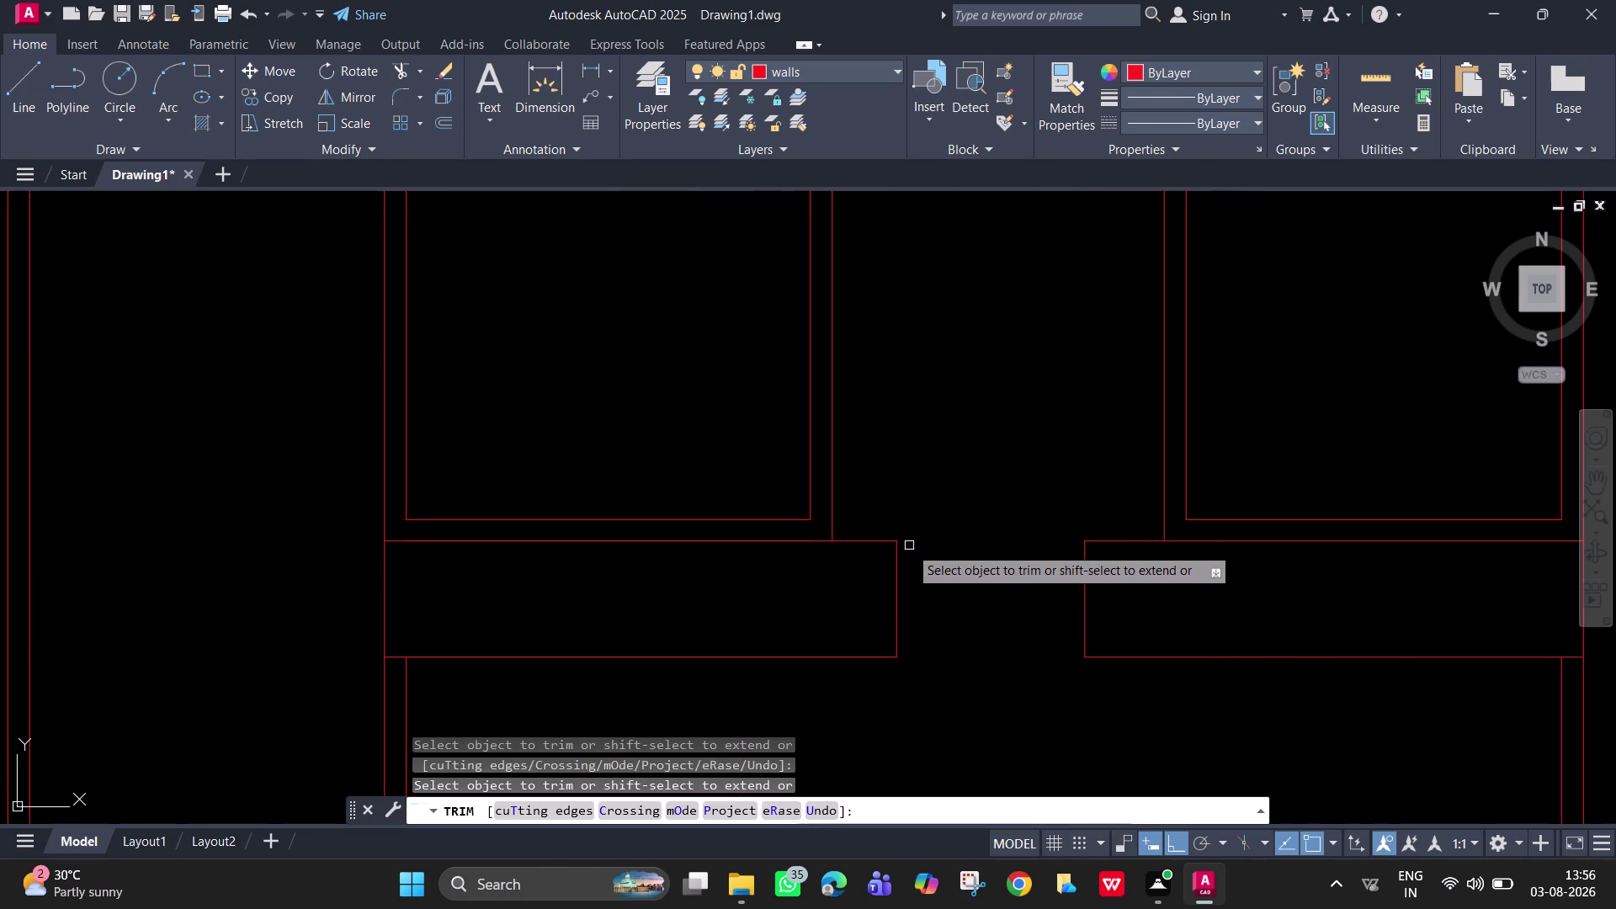
scroll(down, 3)
click(1383, 79)
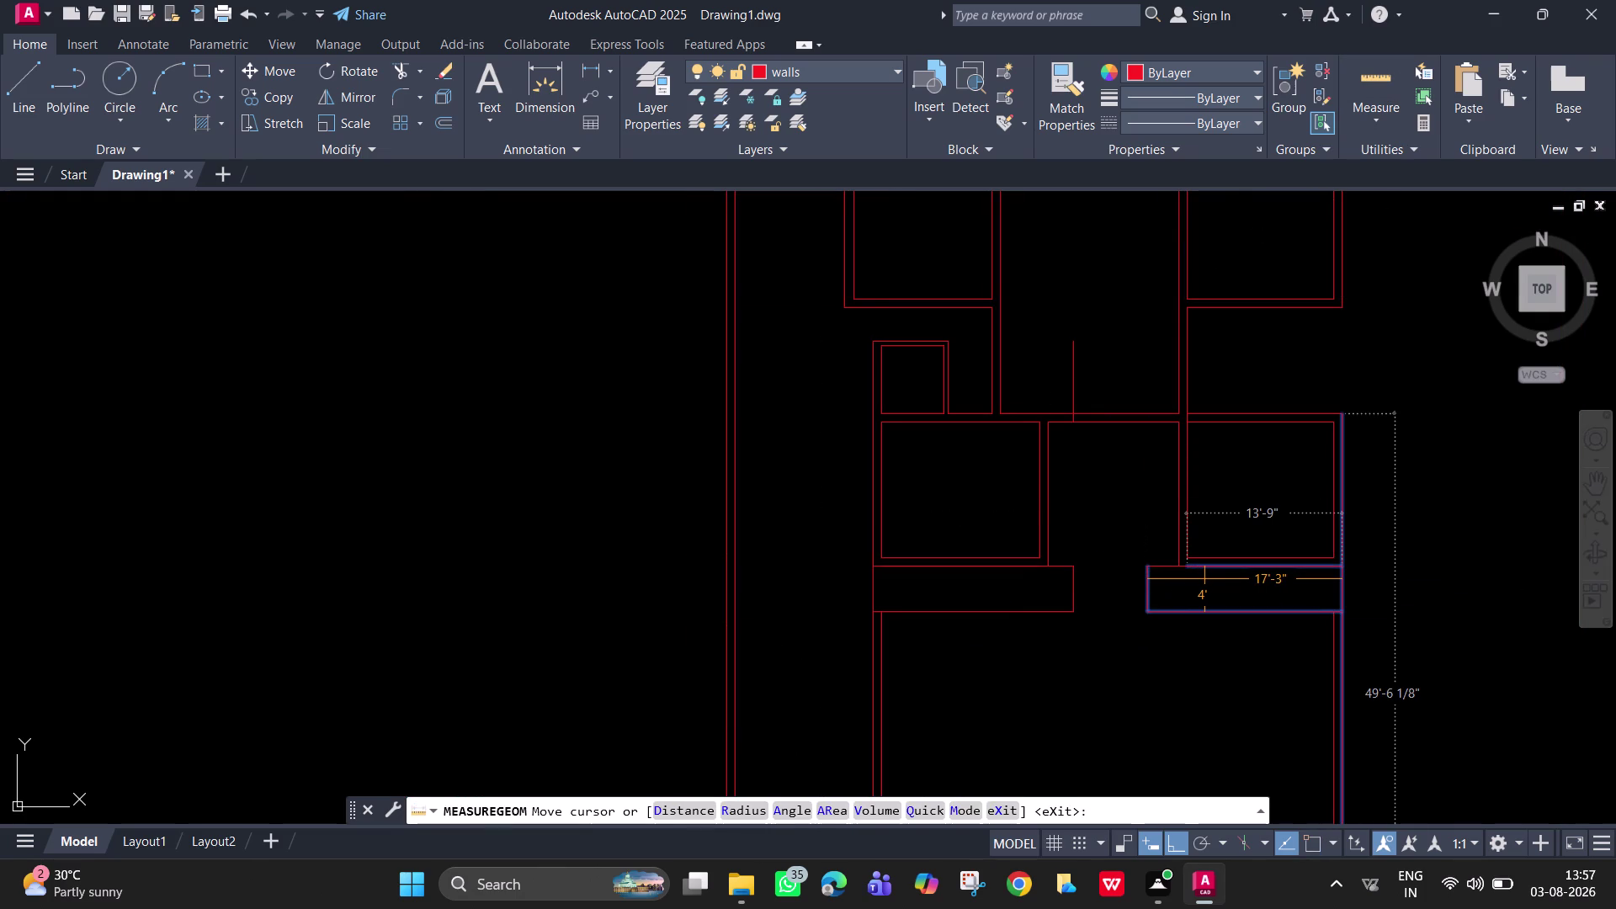
Cancel the right-block measurement and select the block's left end line.
key(Escape)
key(grave)
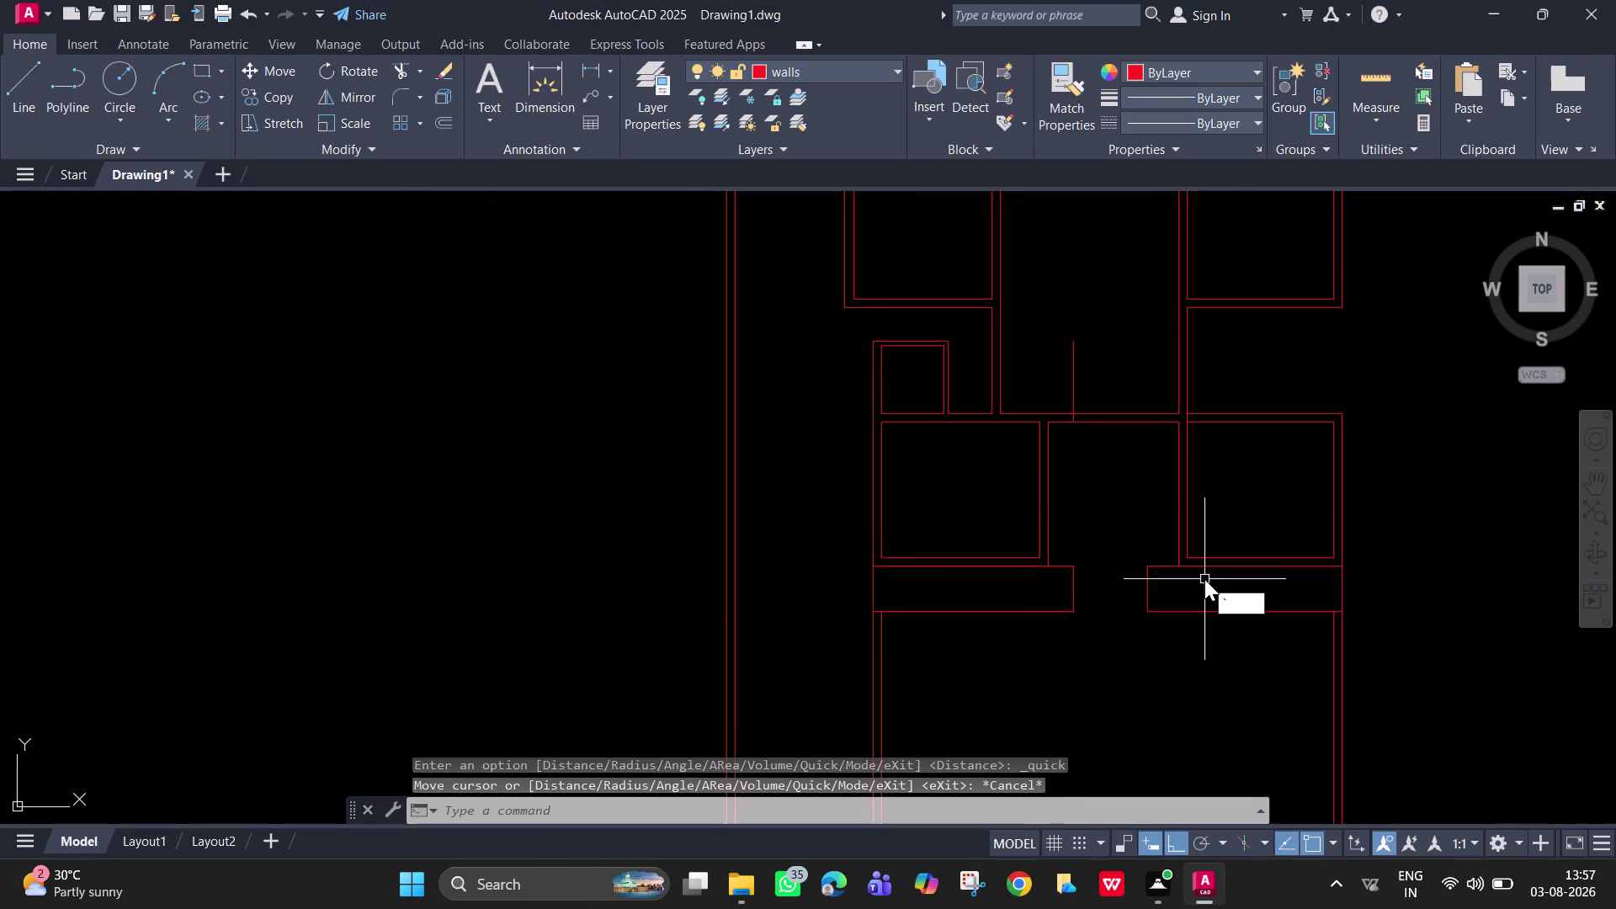
key(space)
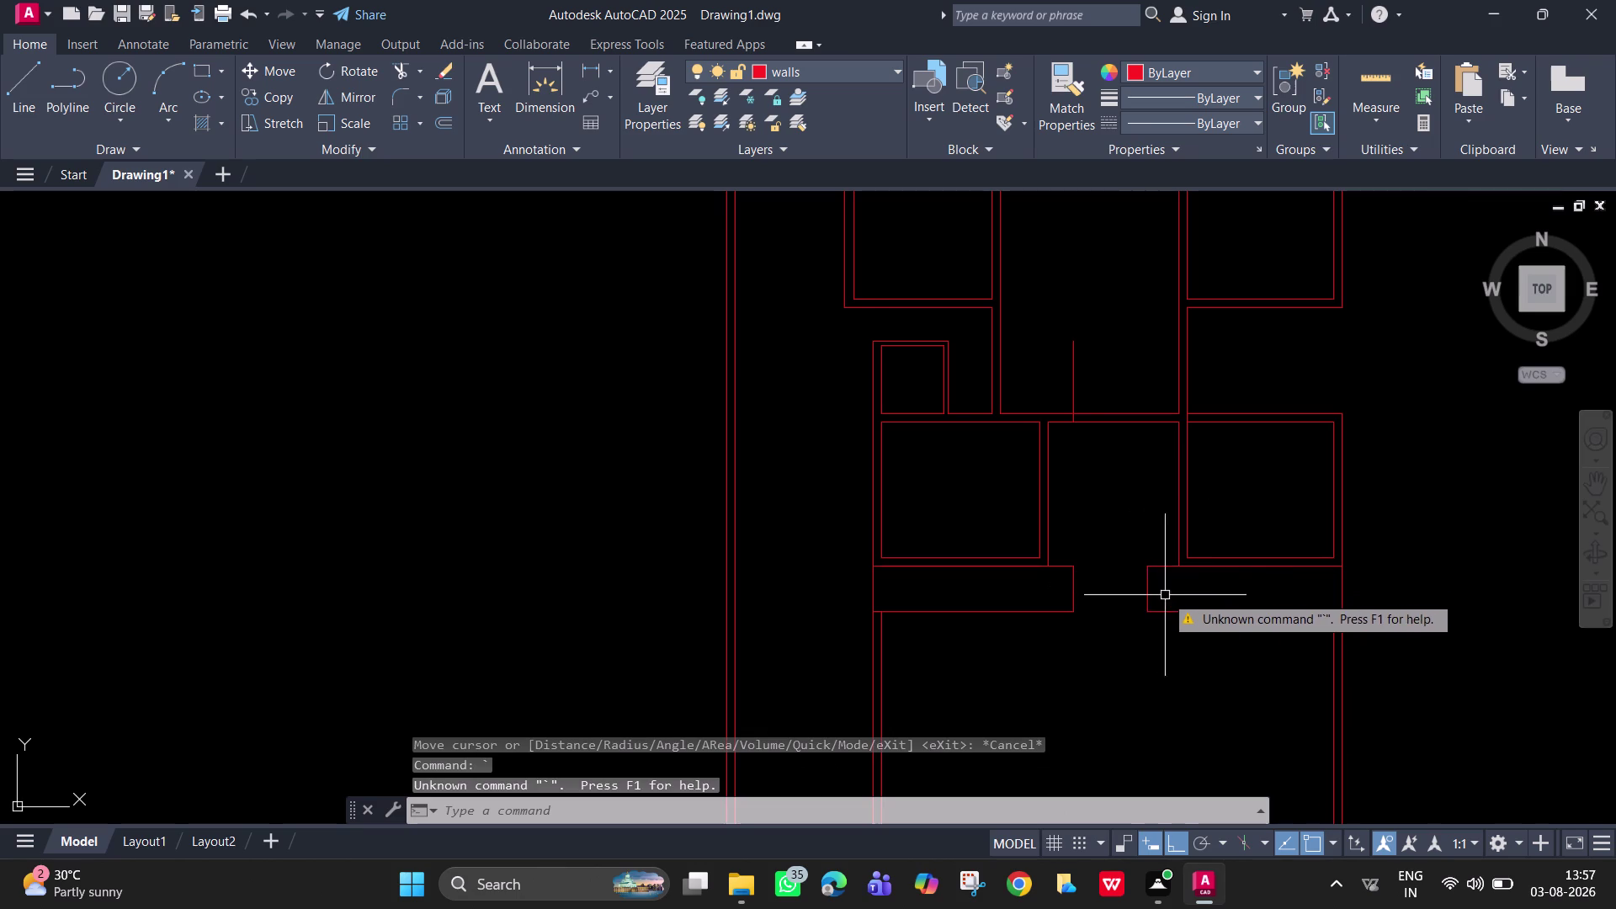
click(1144, 590)
Delete the old end line and offset the right outer wall 17'9" to the left.
key(Delete)
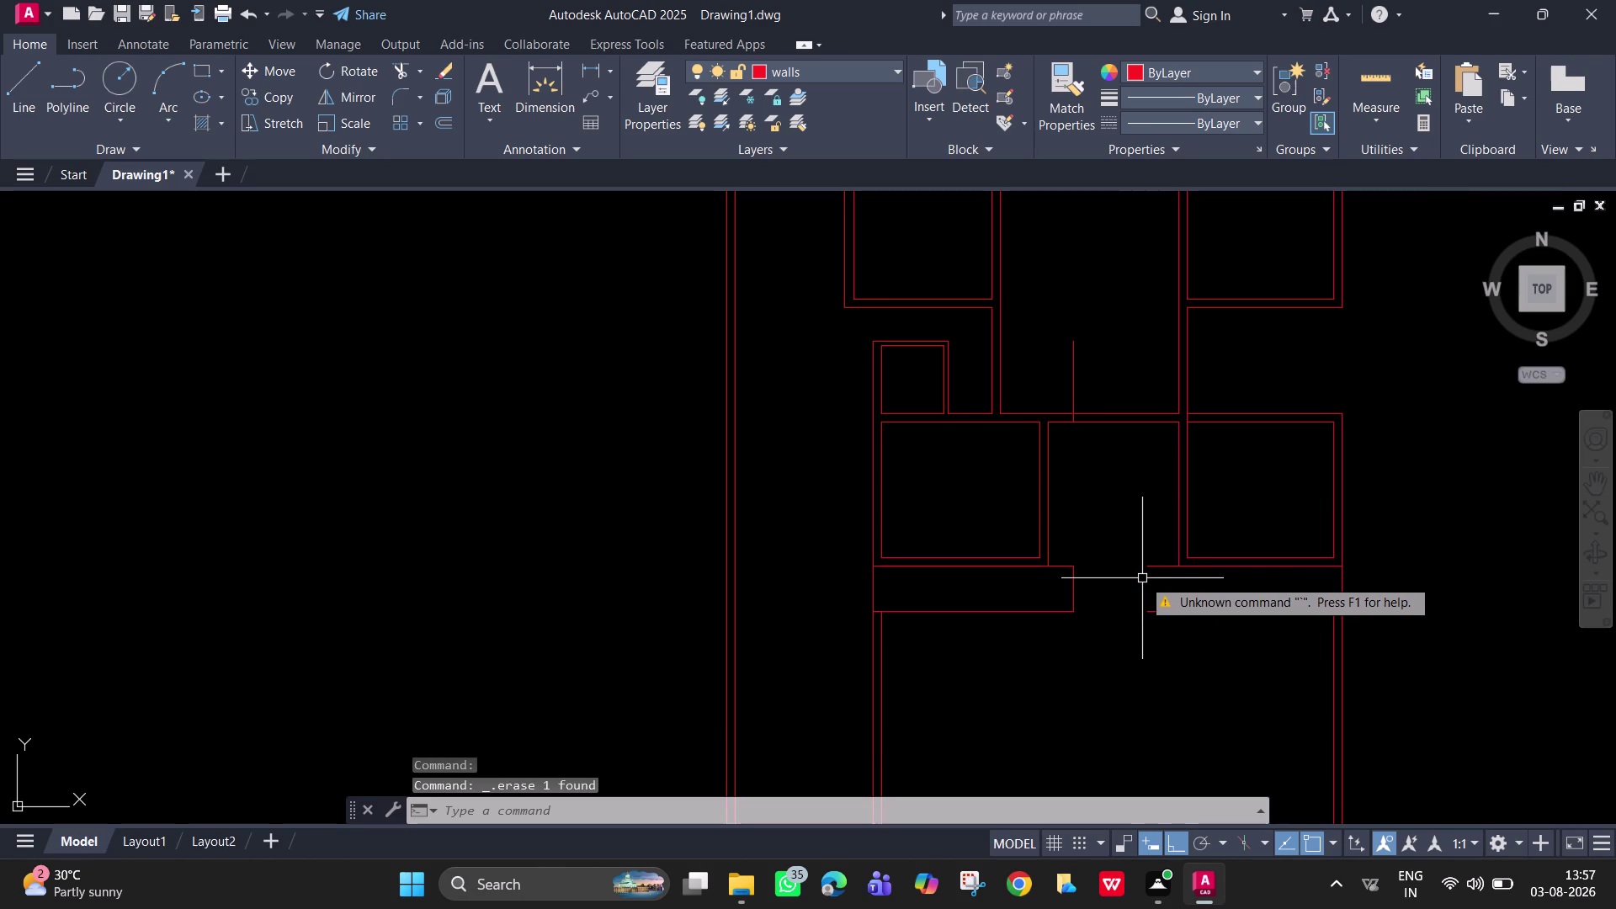
key(o)
key(Return)
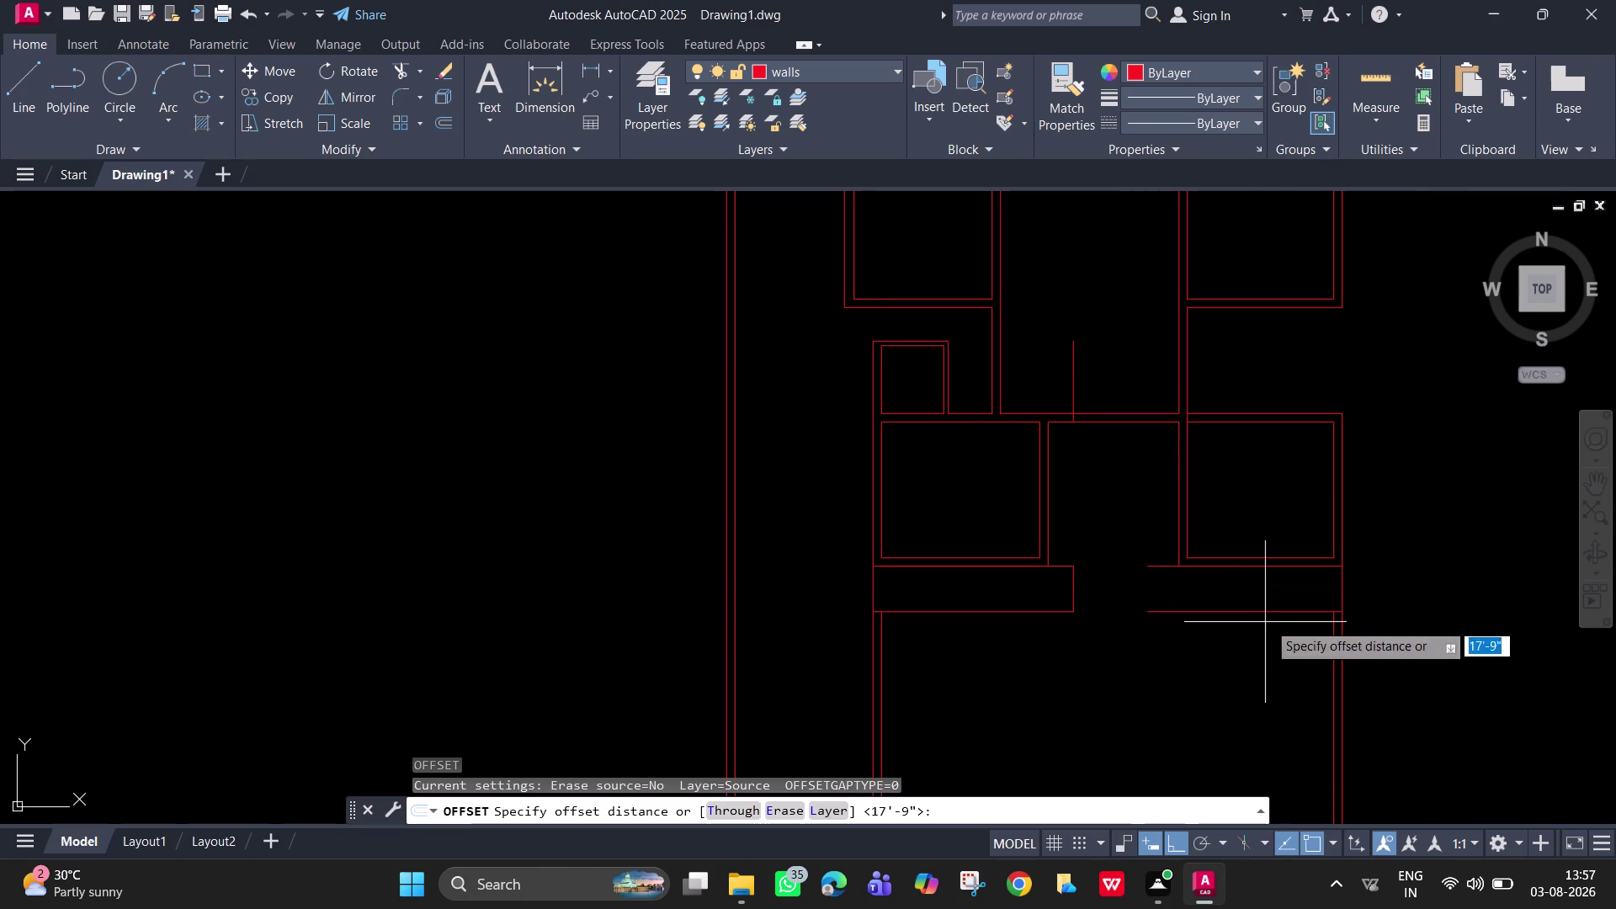
text(1)
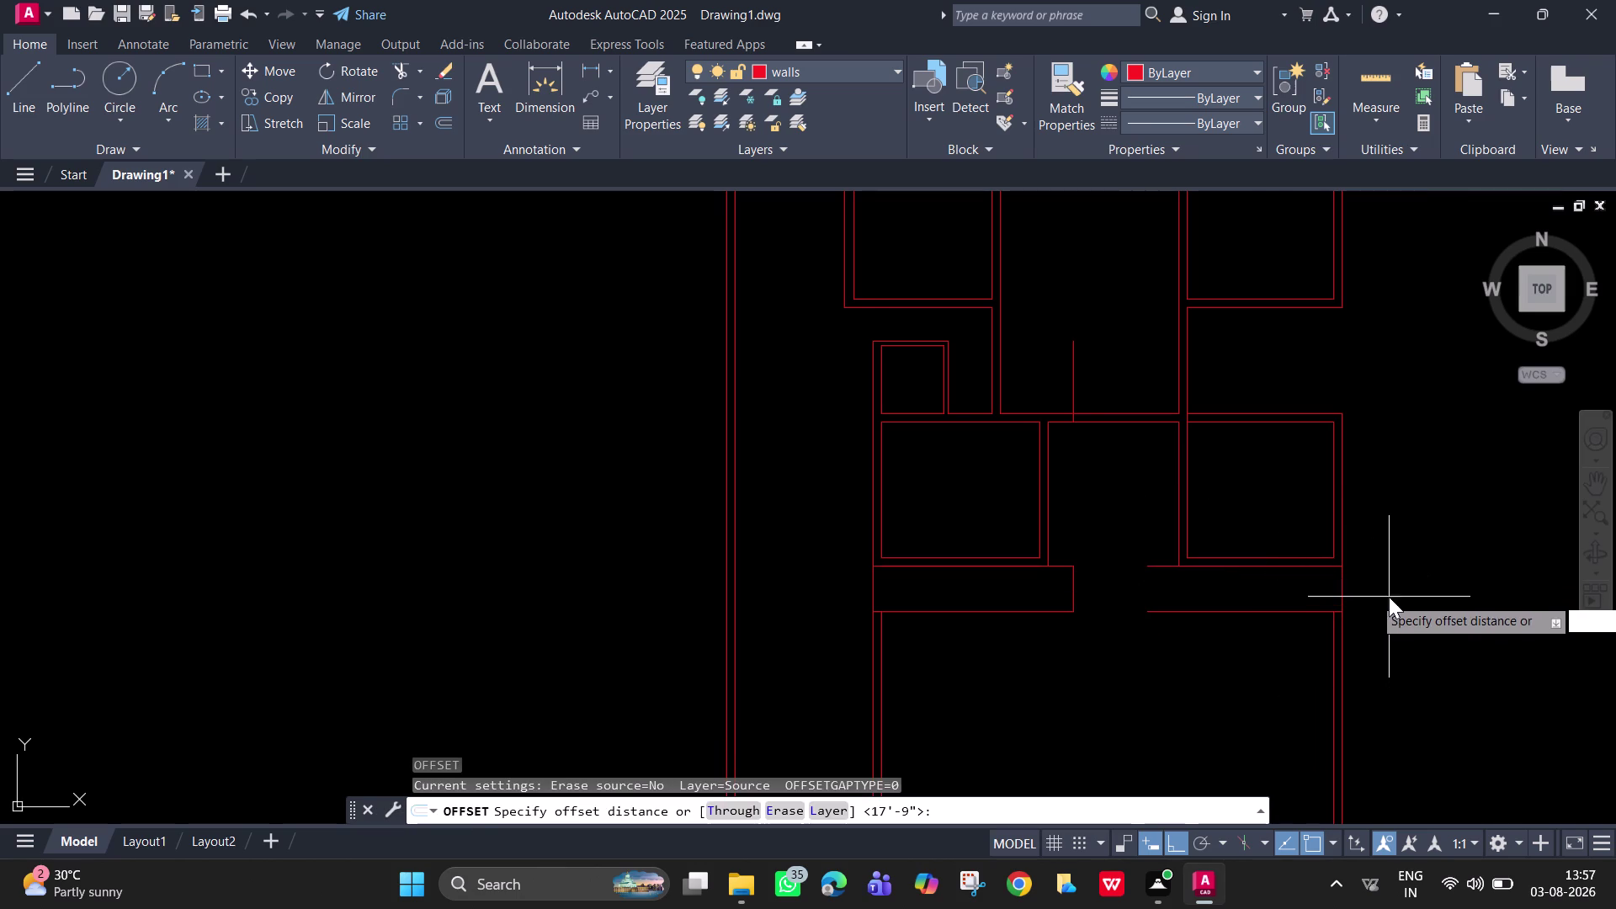
text(7'9)
key(shift+quotedbl)
key(Return)
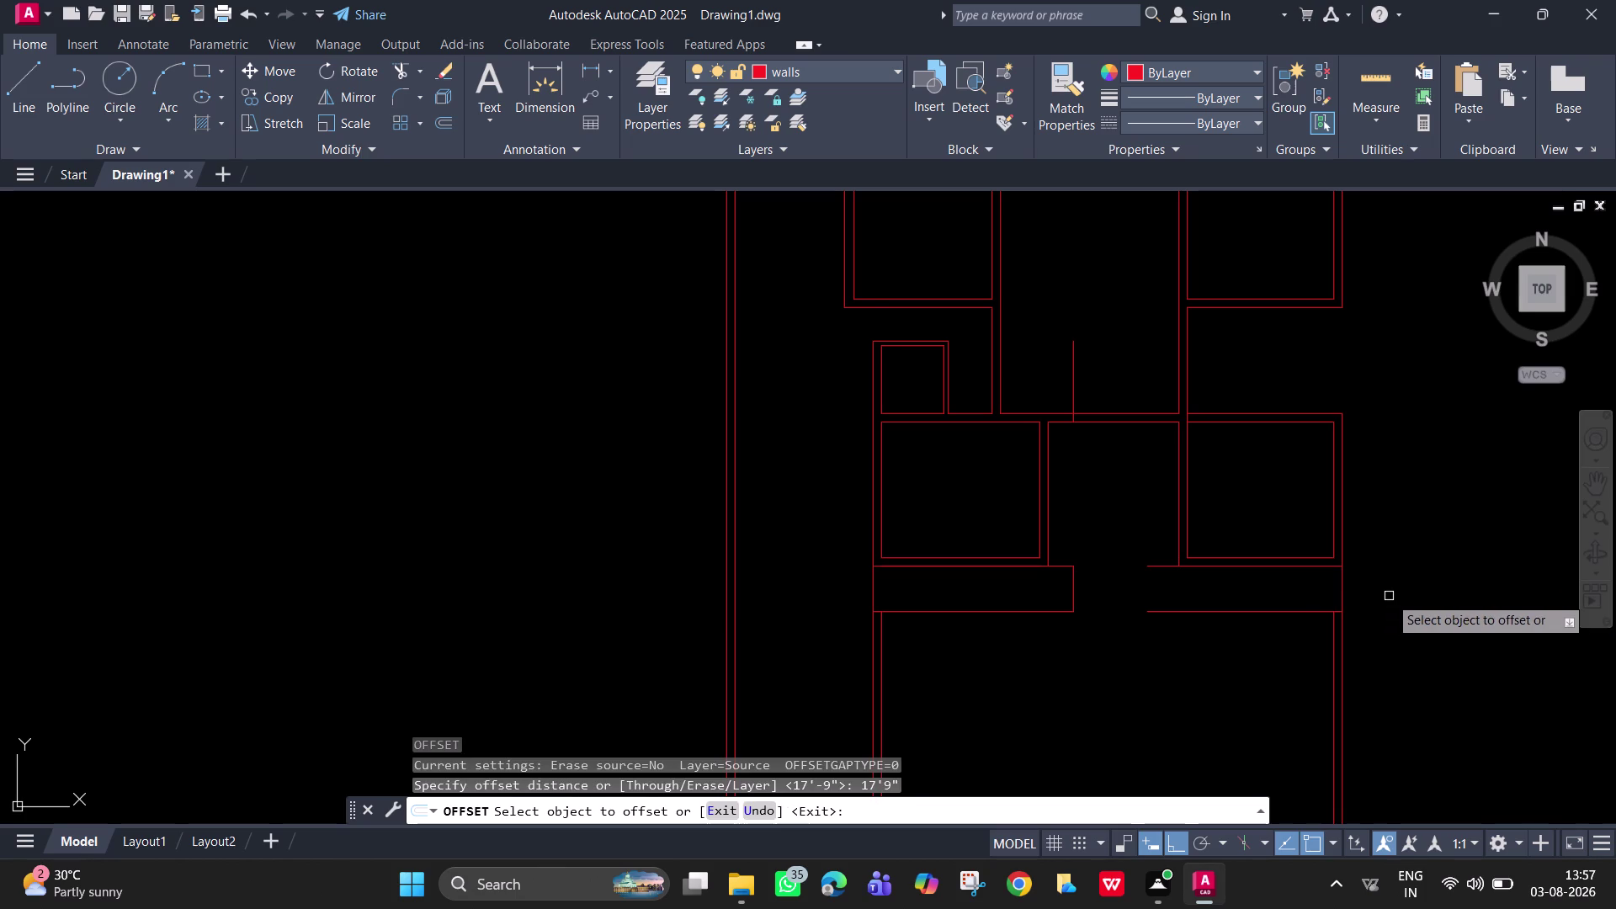
click(1344, 591)
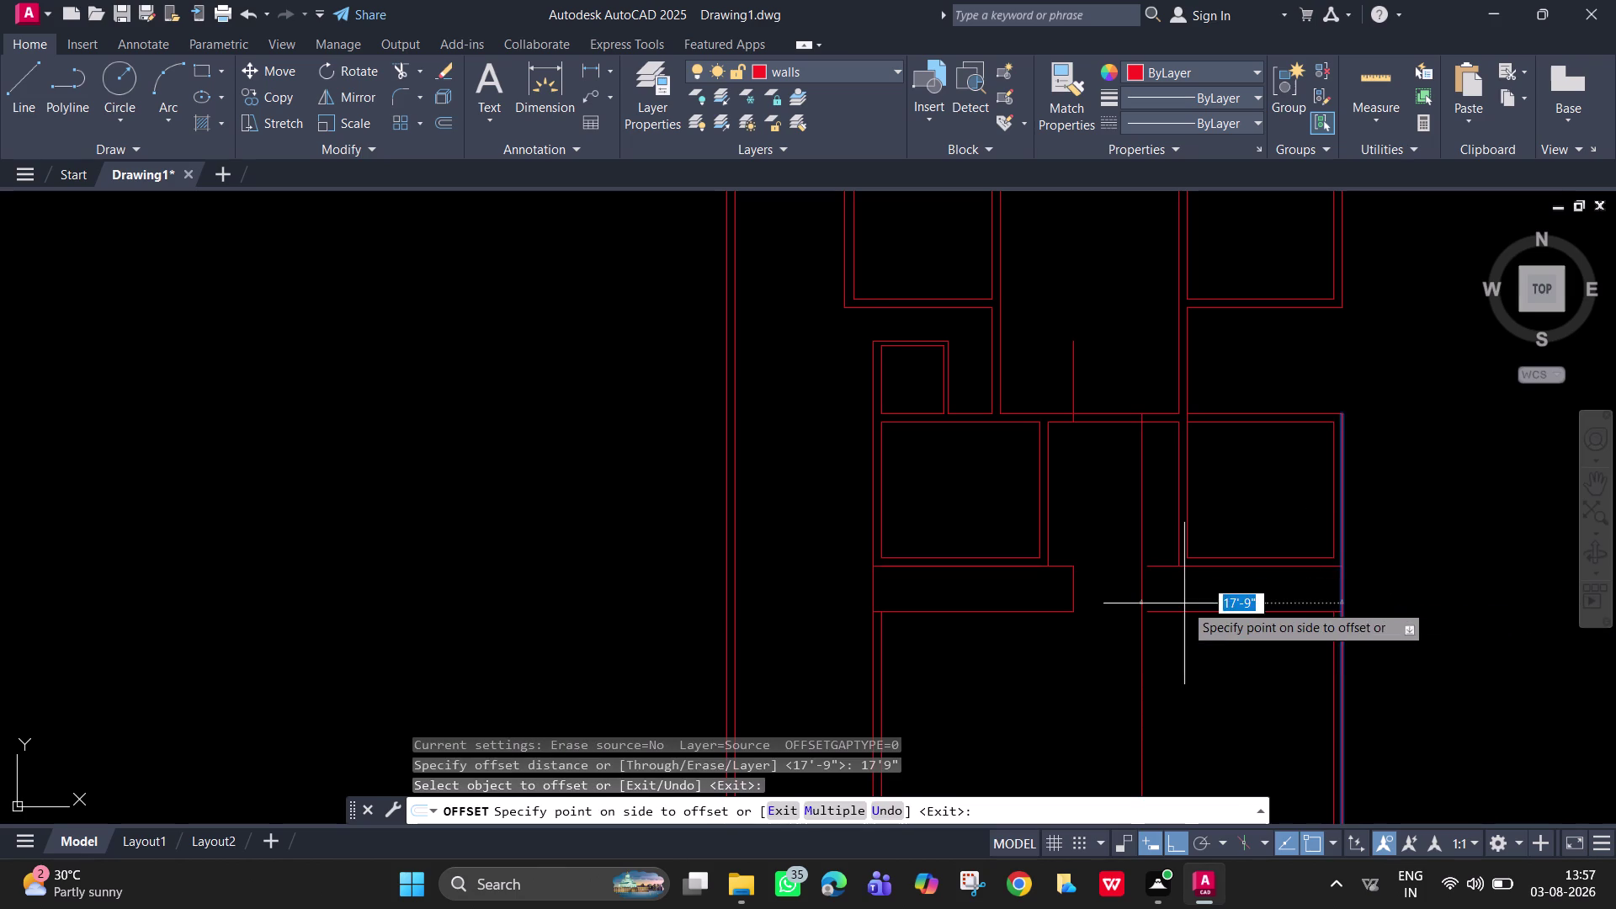
click(1185, 592)
key(space)
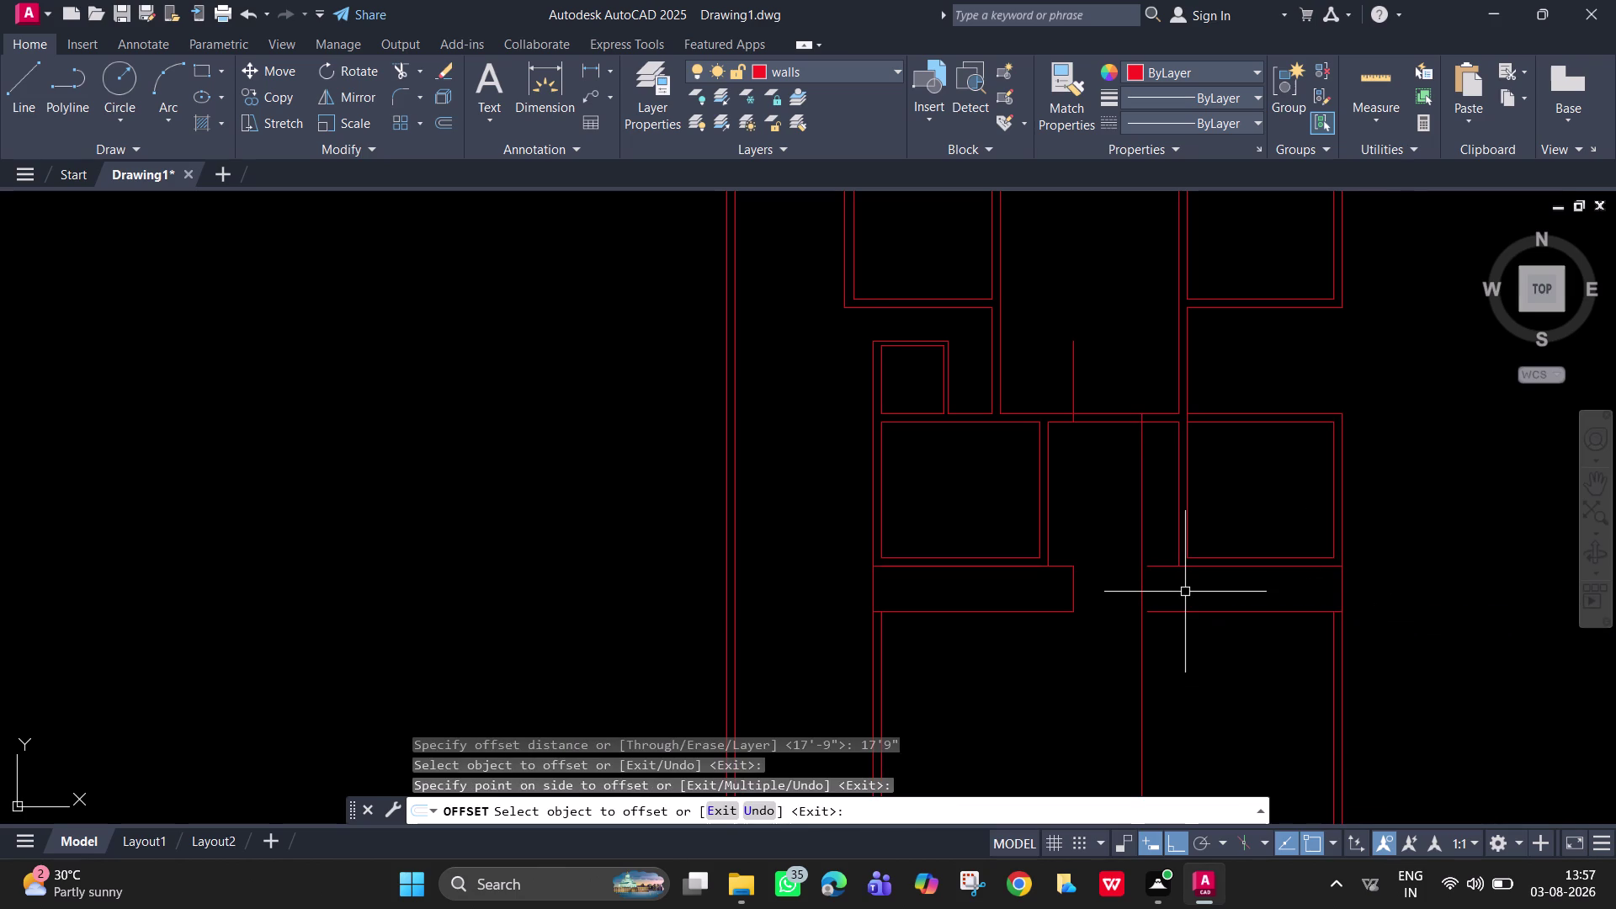
text(tr)
key(space)
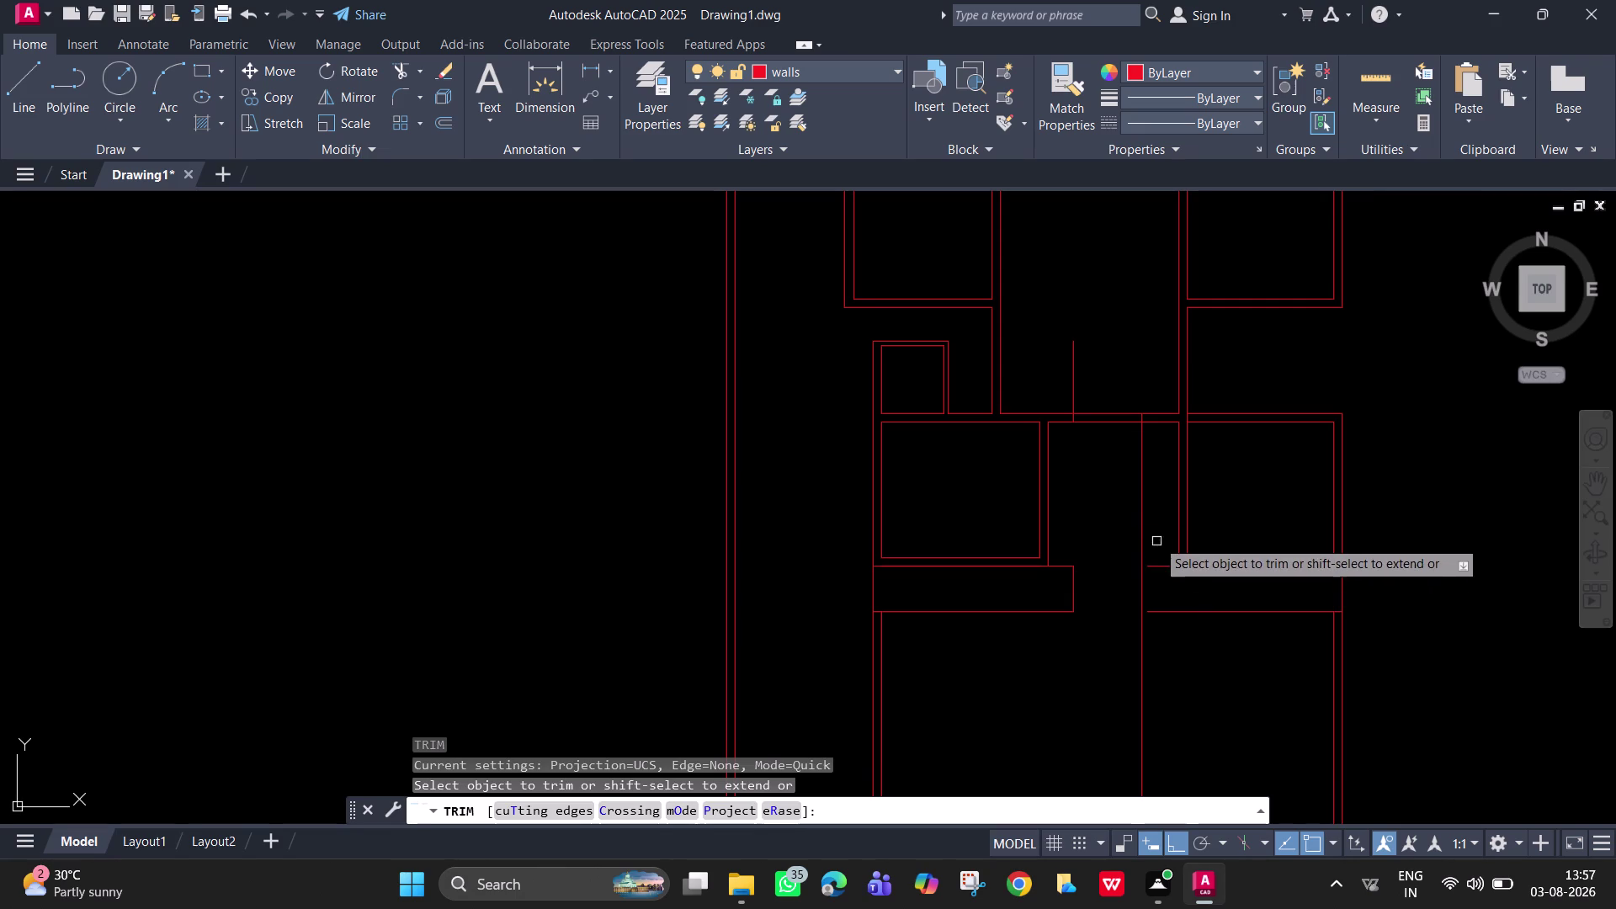
Try extending a right-block wall line, then cancel the extend.
key(space)
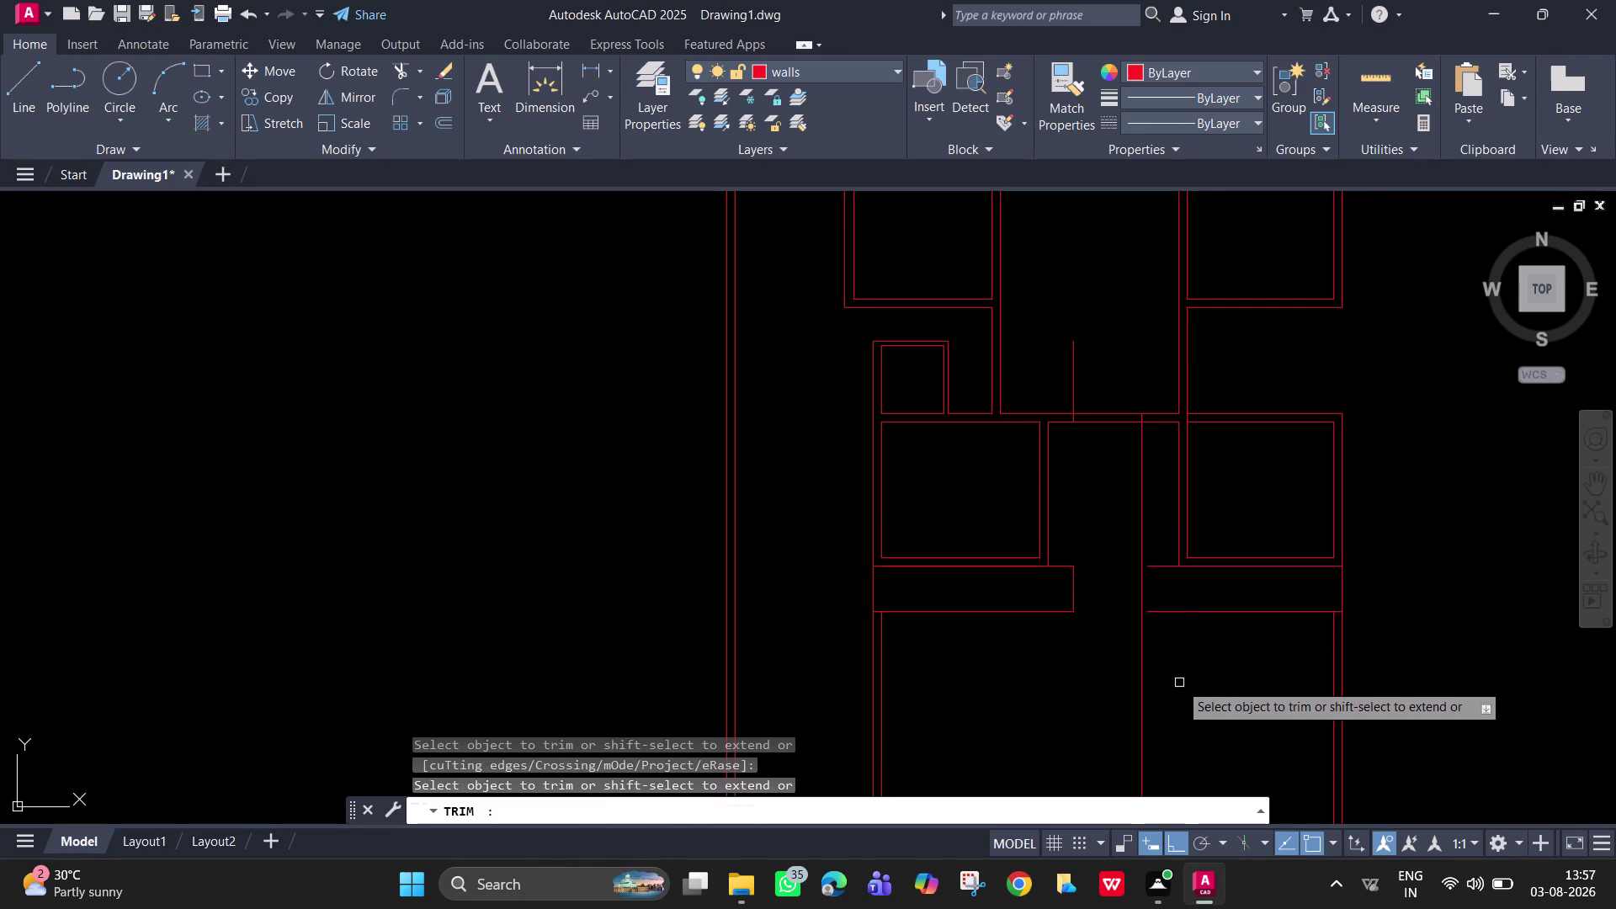
text(ex)
key(Escape)
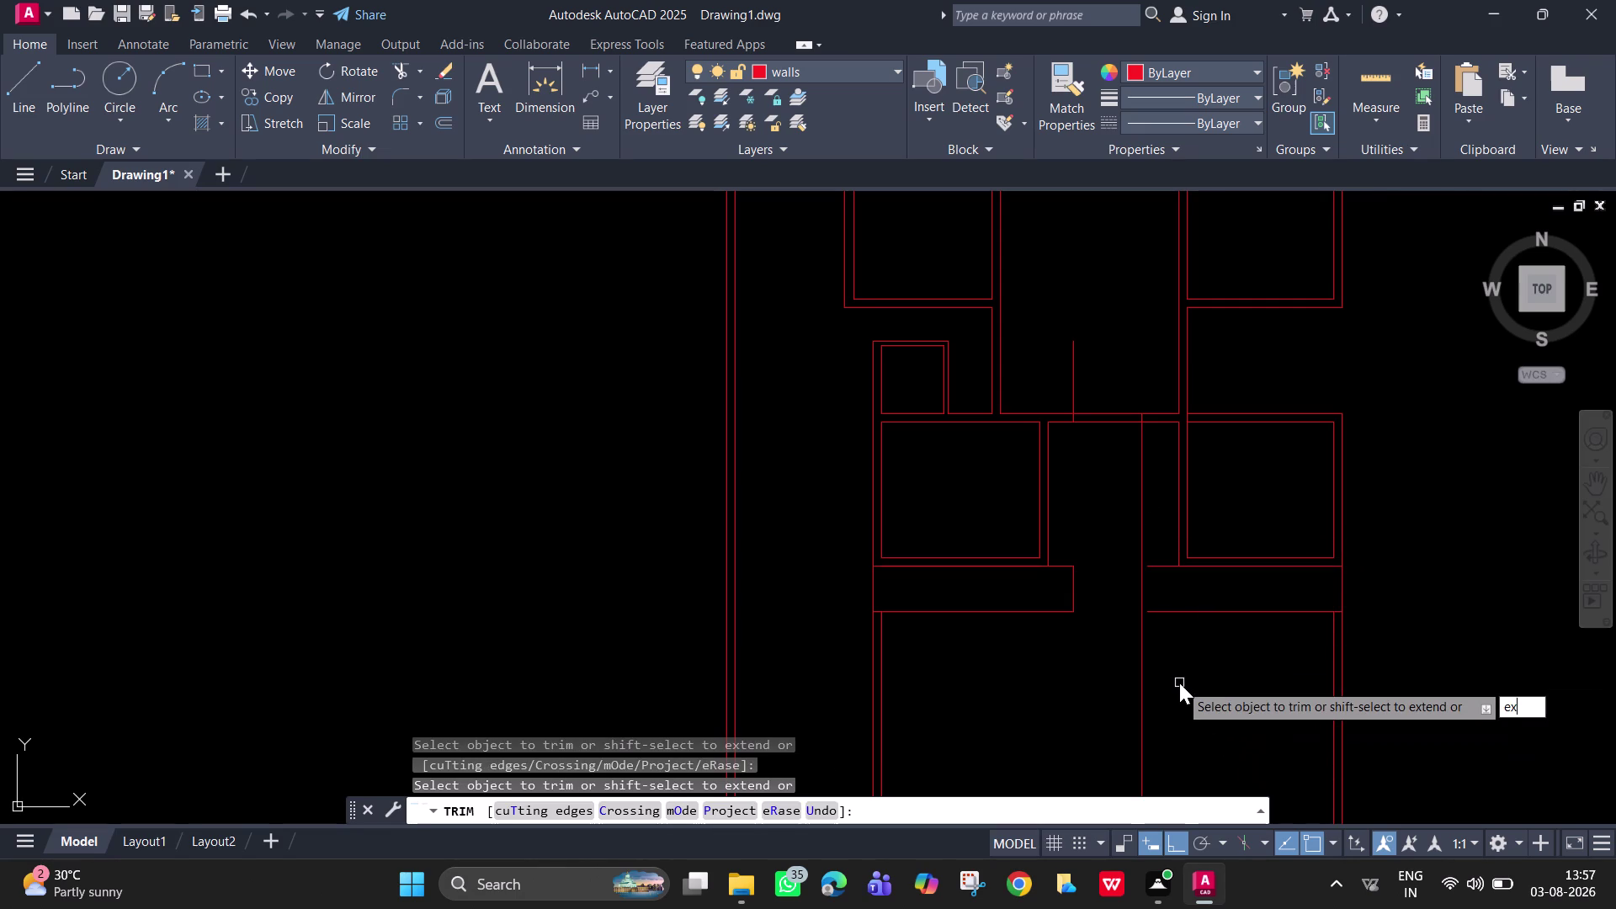
key(Escape)
text(ex)
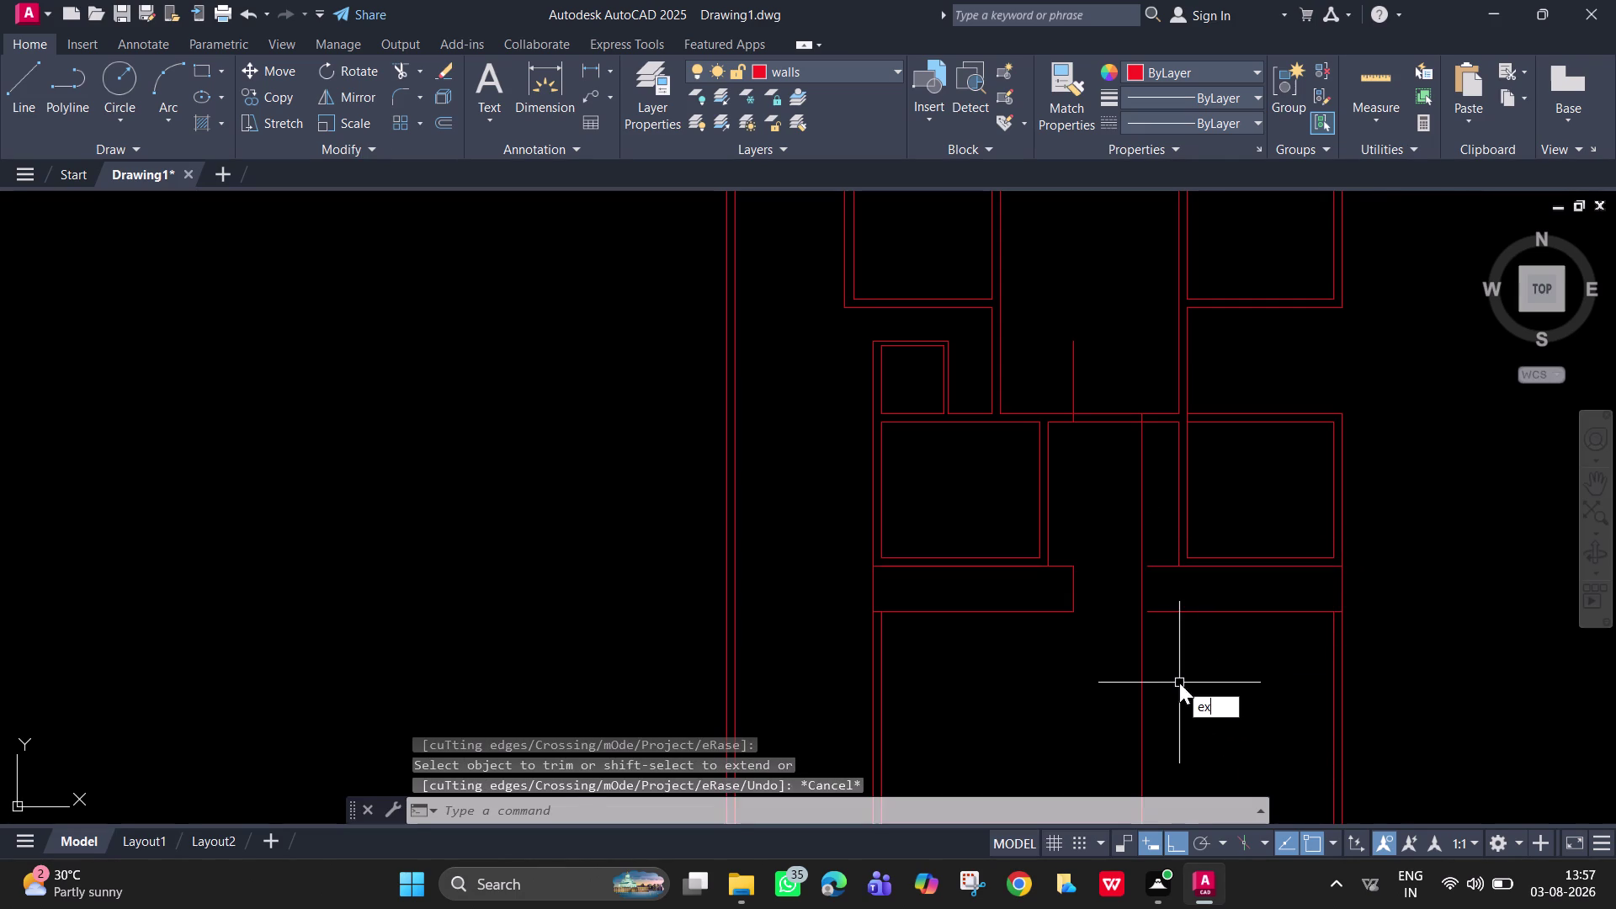
key(space)
click(1183, 614)
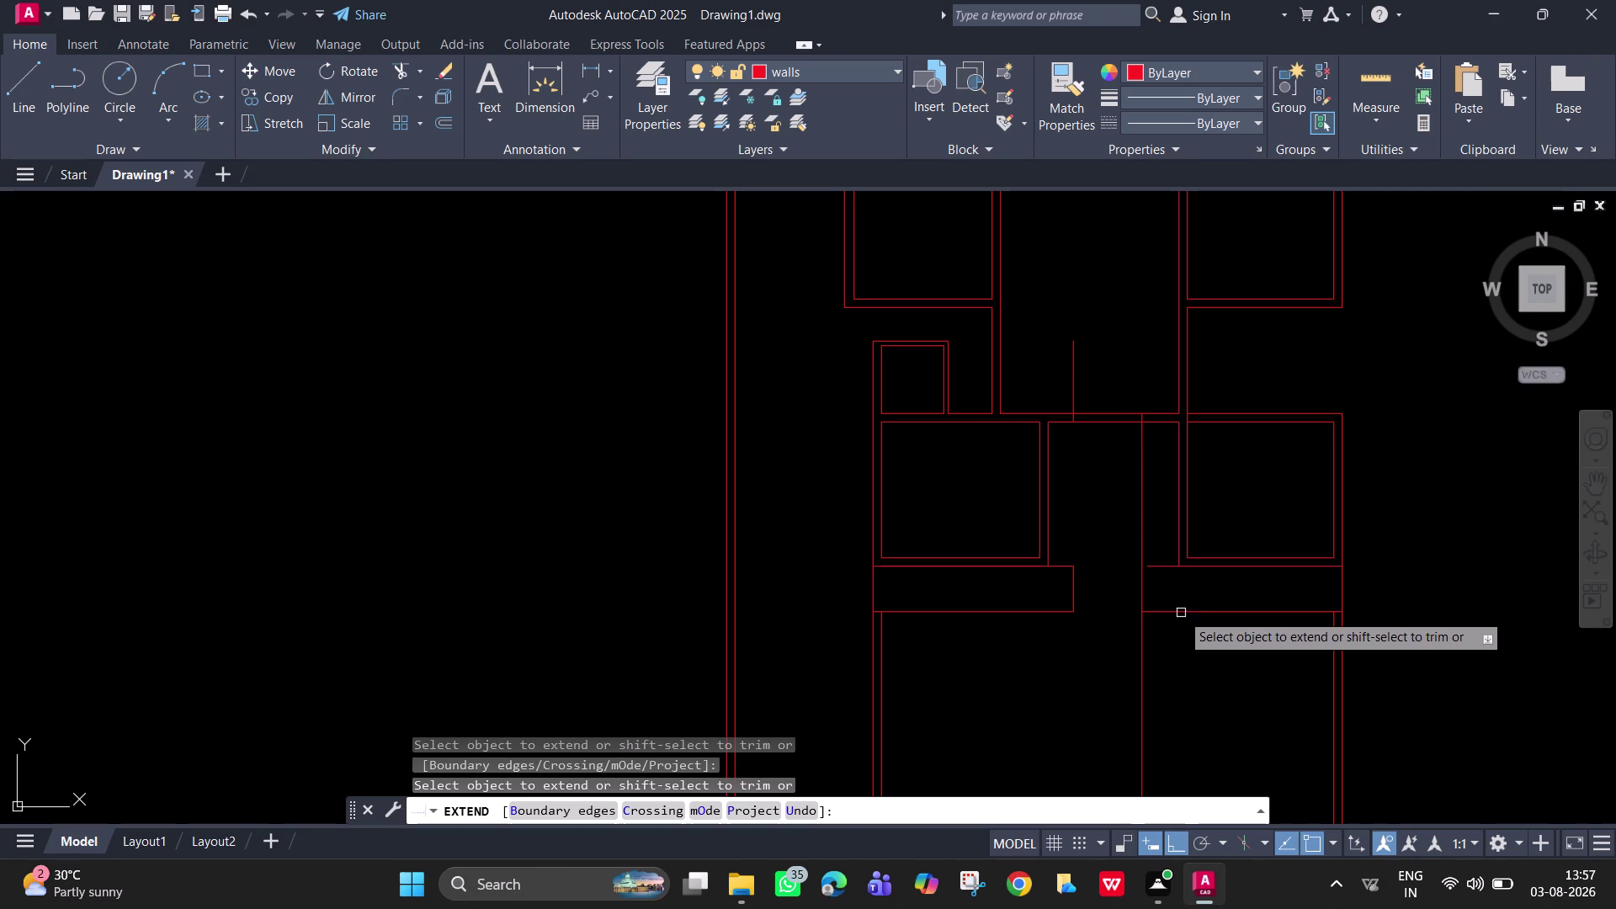
click(1158, 563)
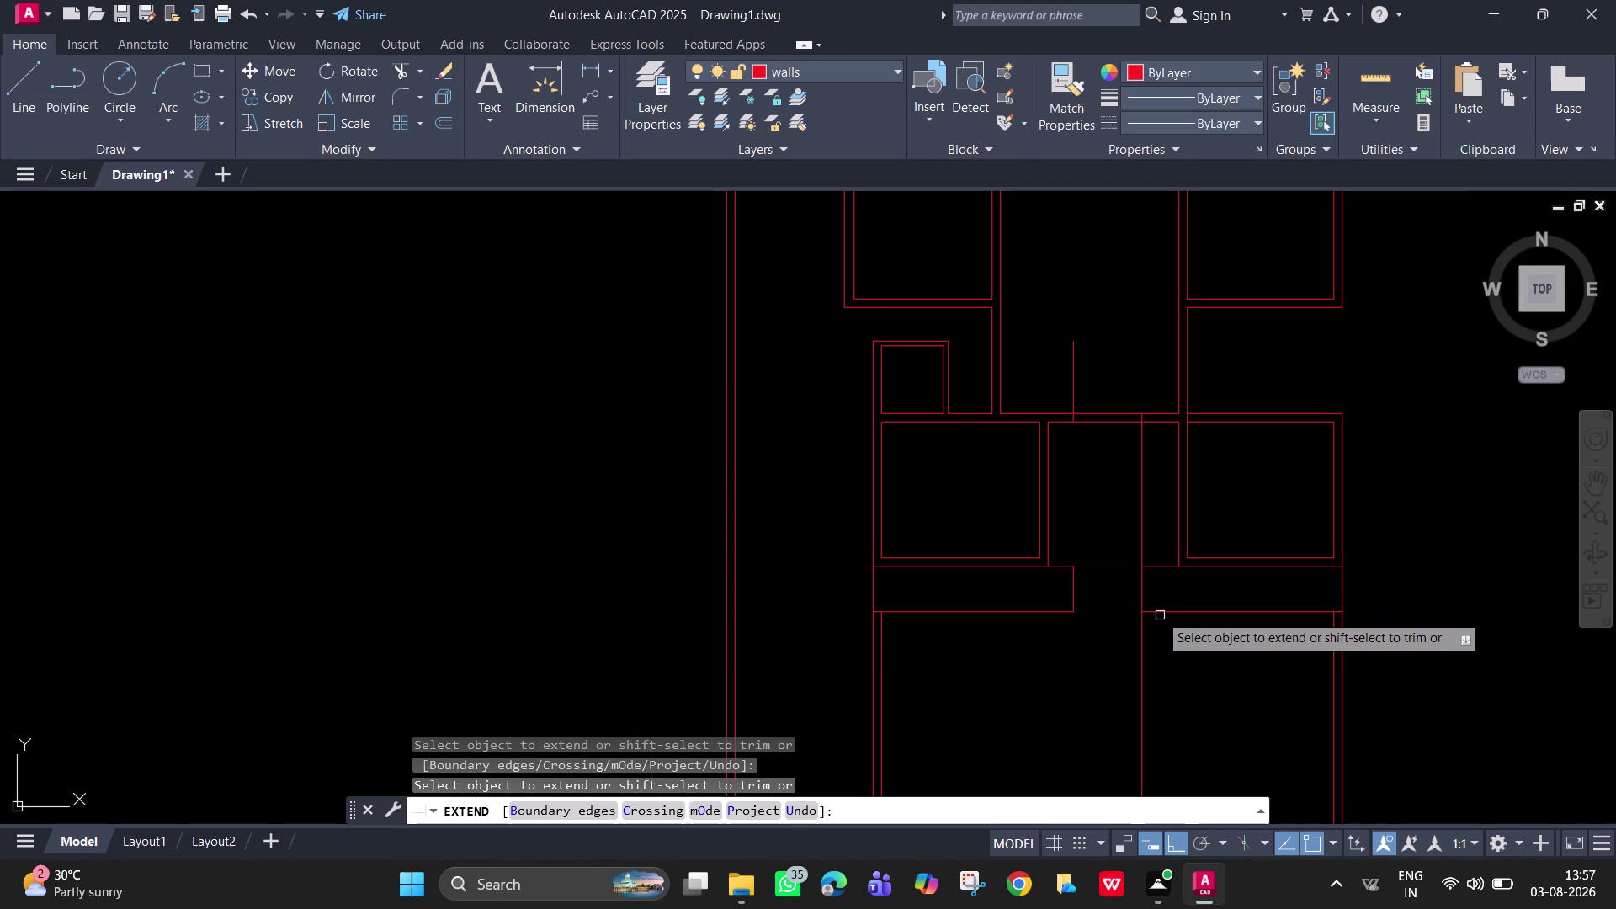
key(space)
Trim the two stray vertical lines crossing the wall opening.
text(r)
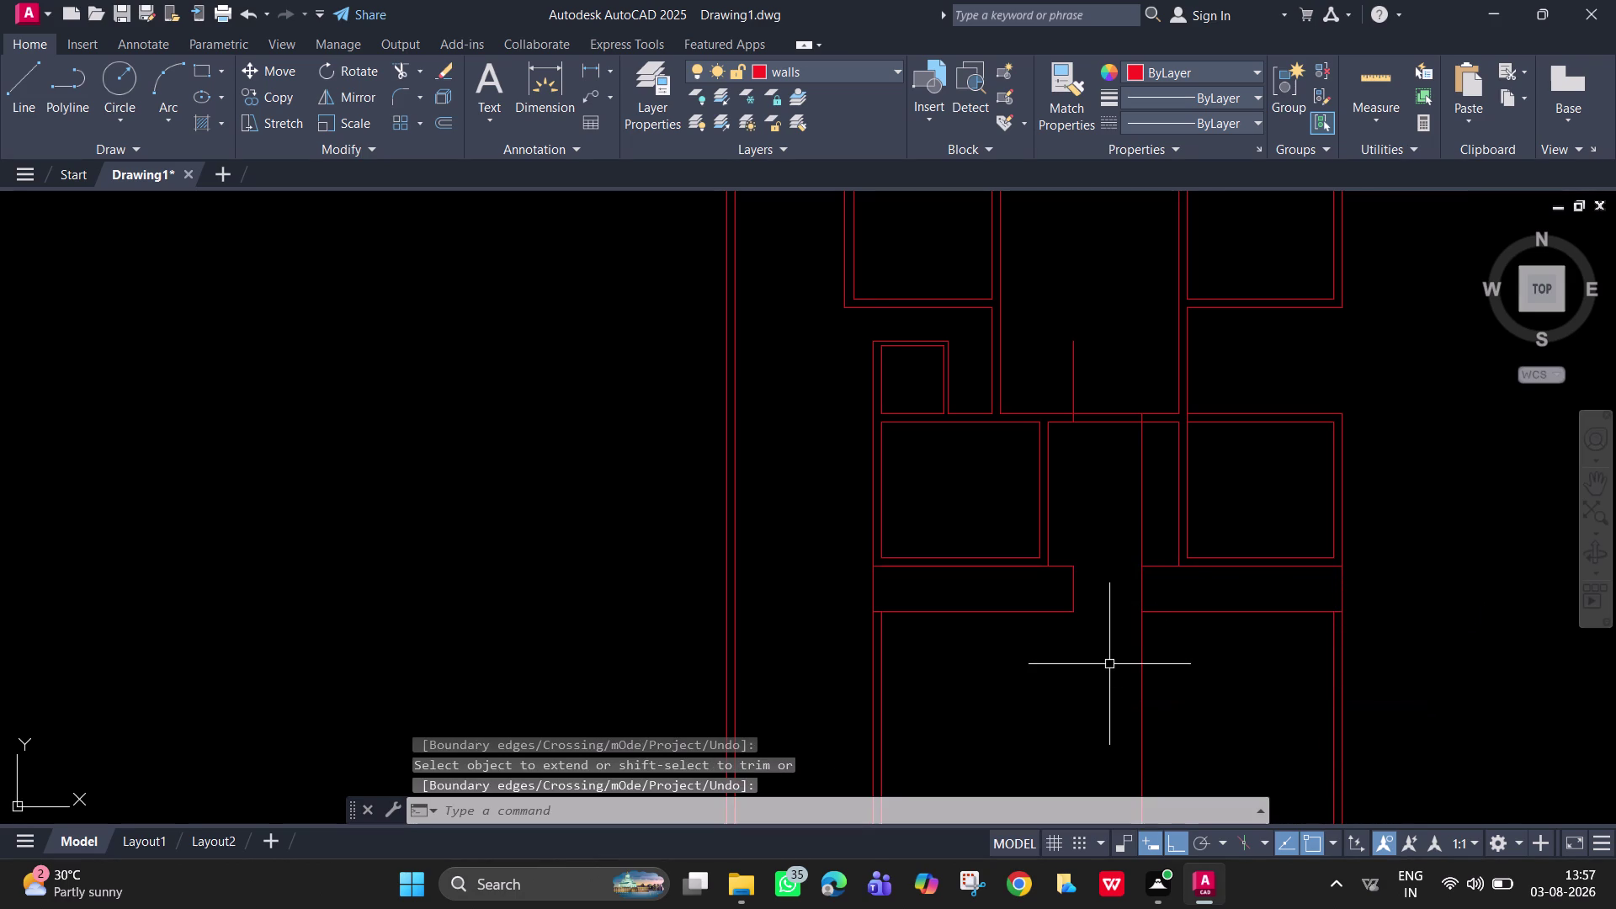
key(BackSpace)
text(tr)
key(space)
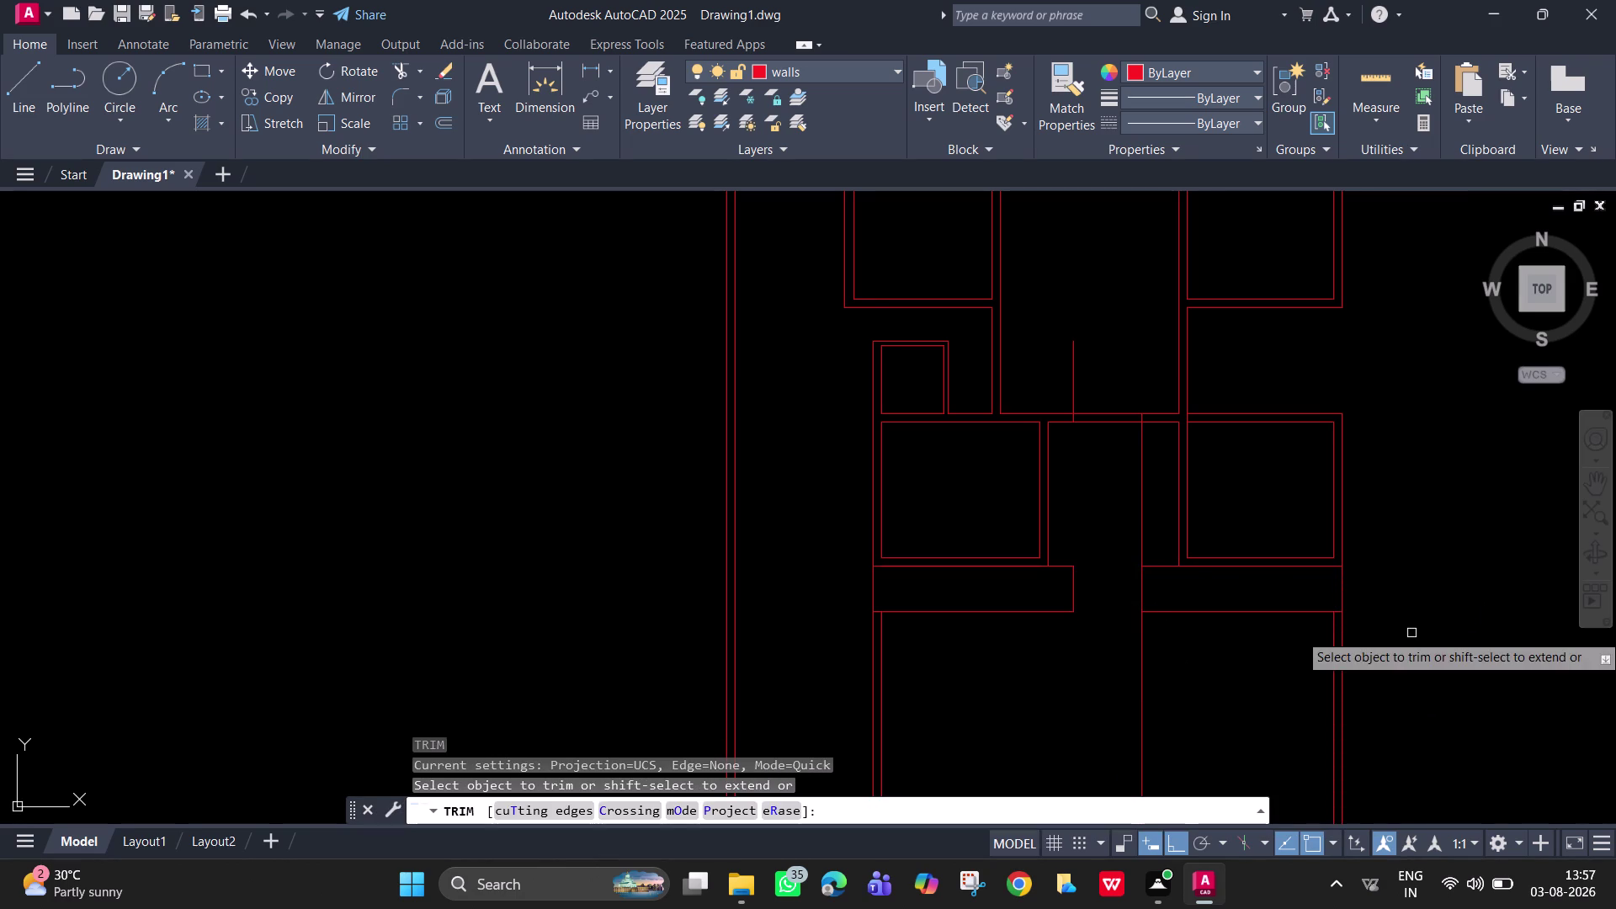
click(1143, 519)
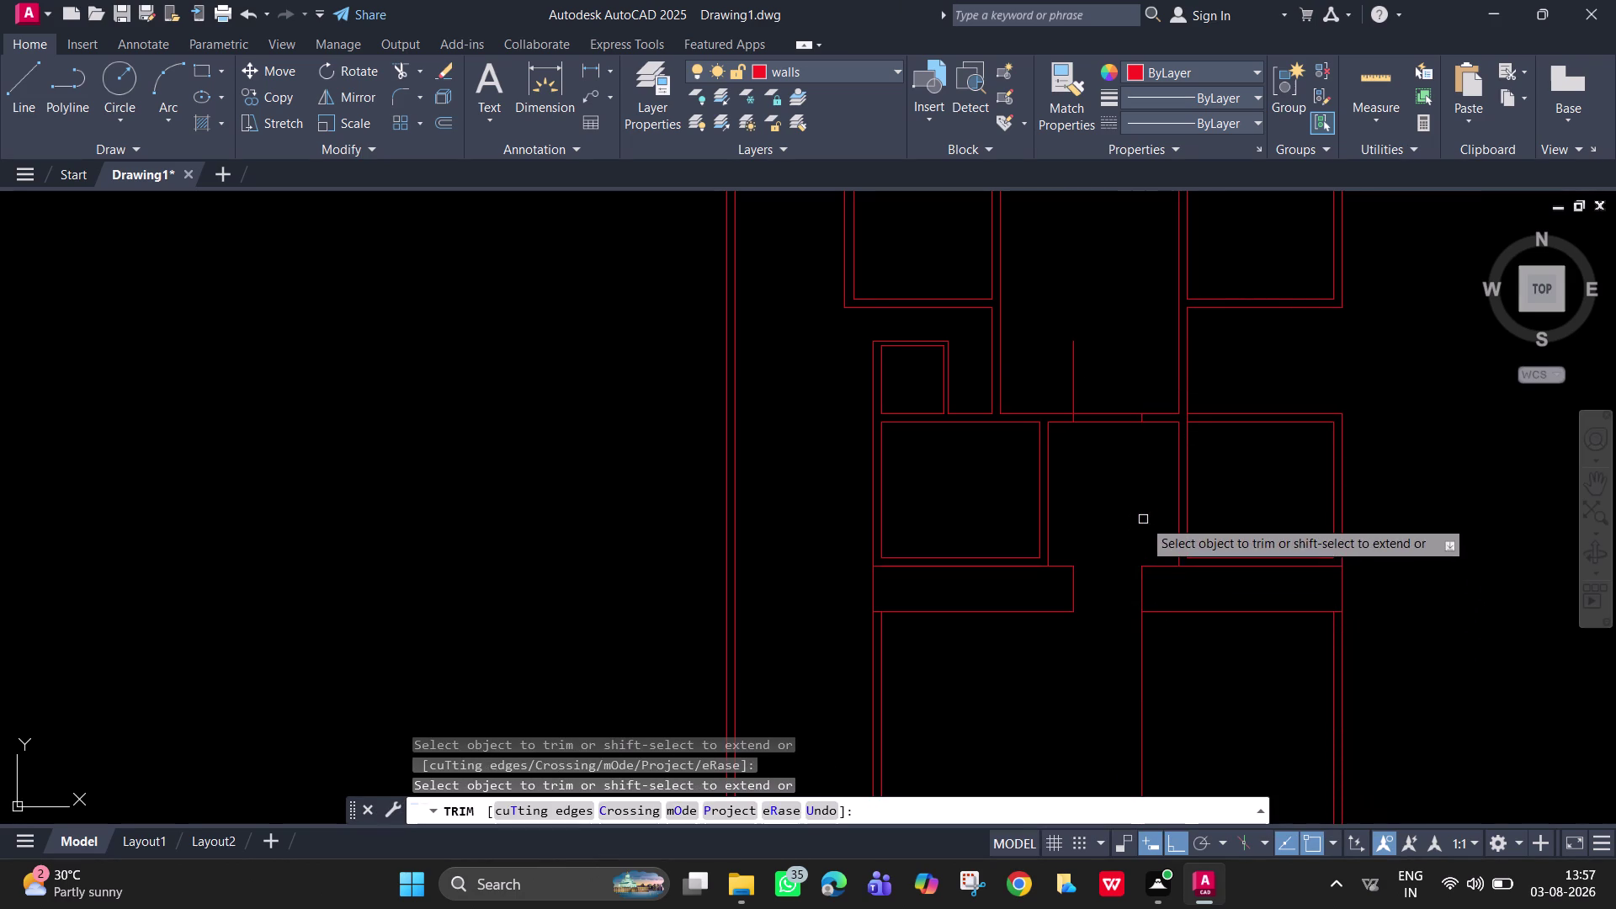
click(1145, 644)
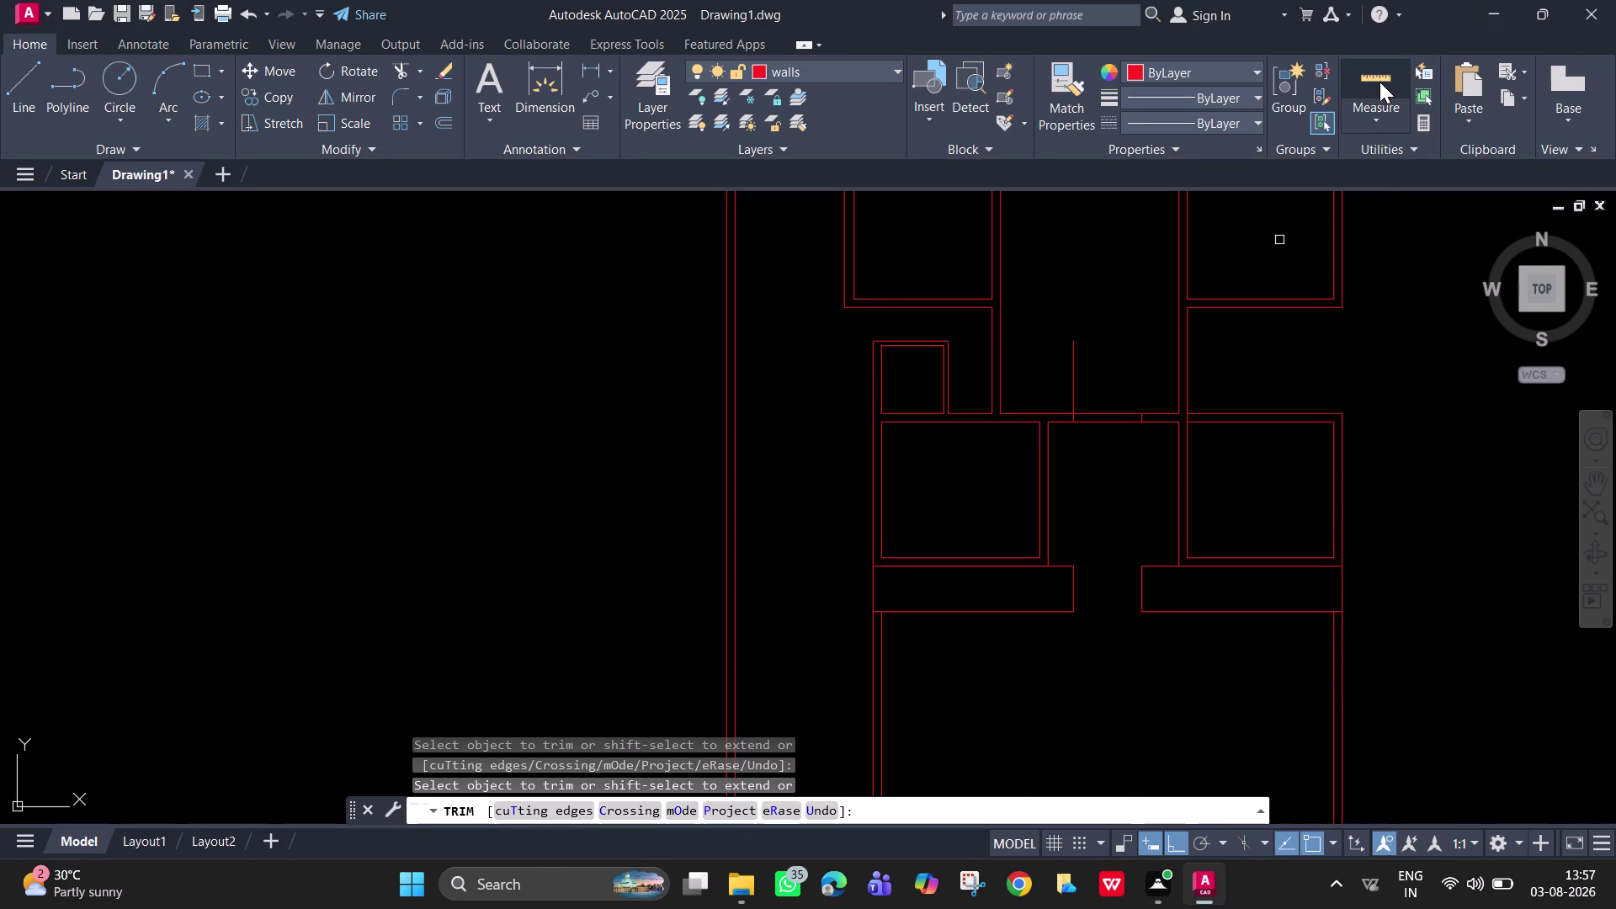
click(1379, 80)
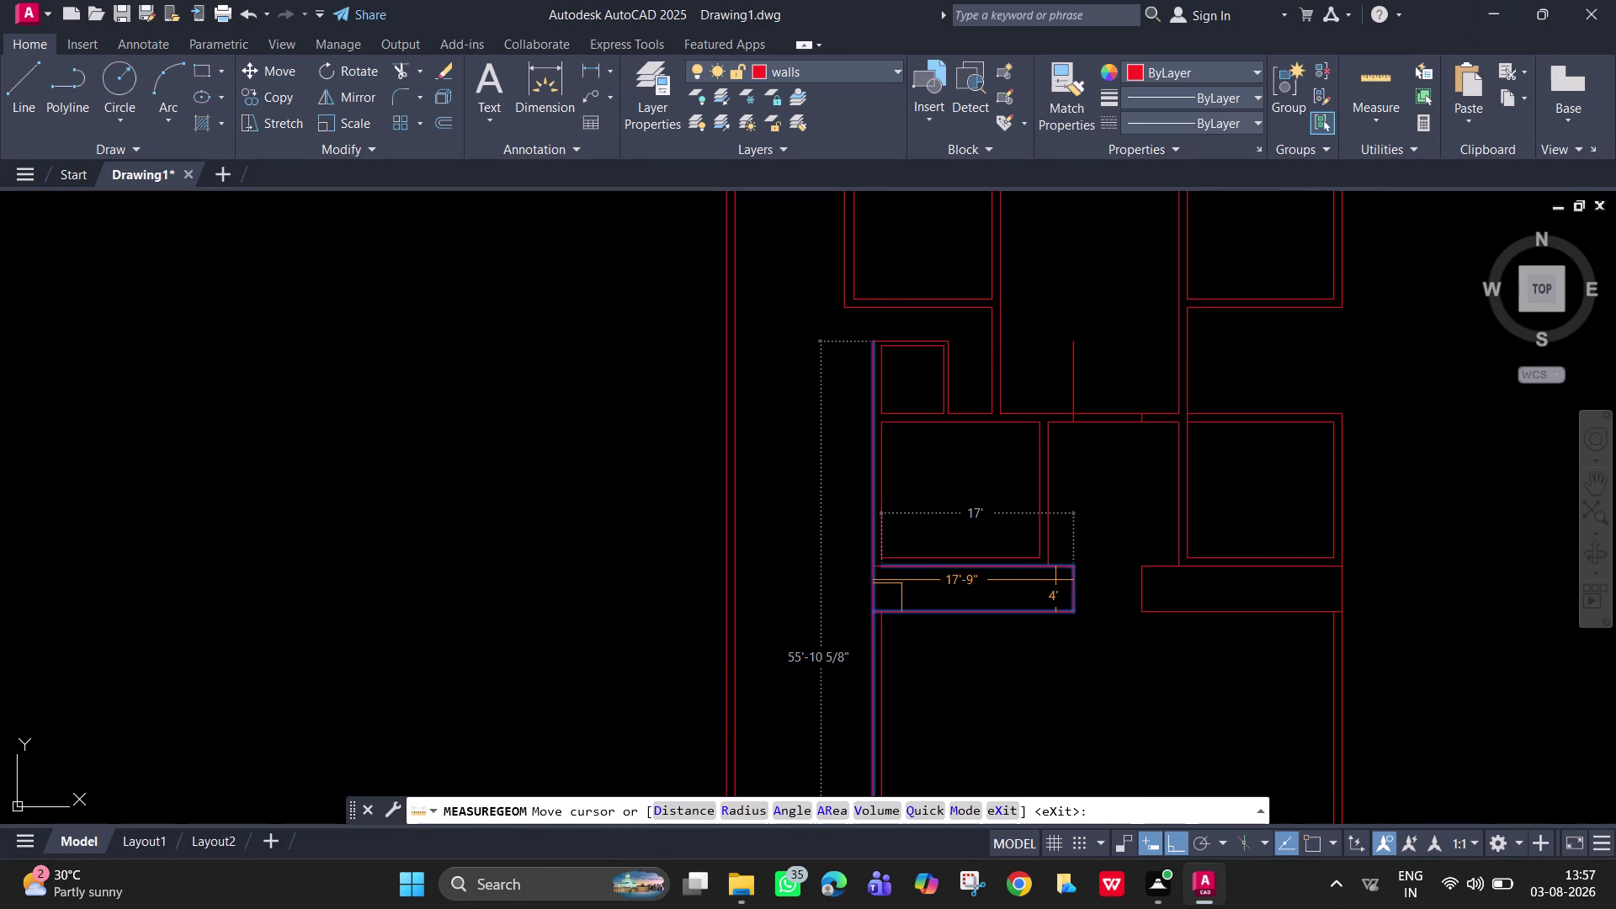
key(space)
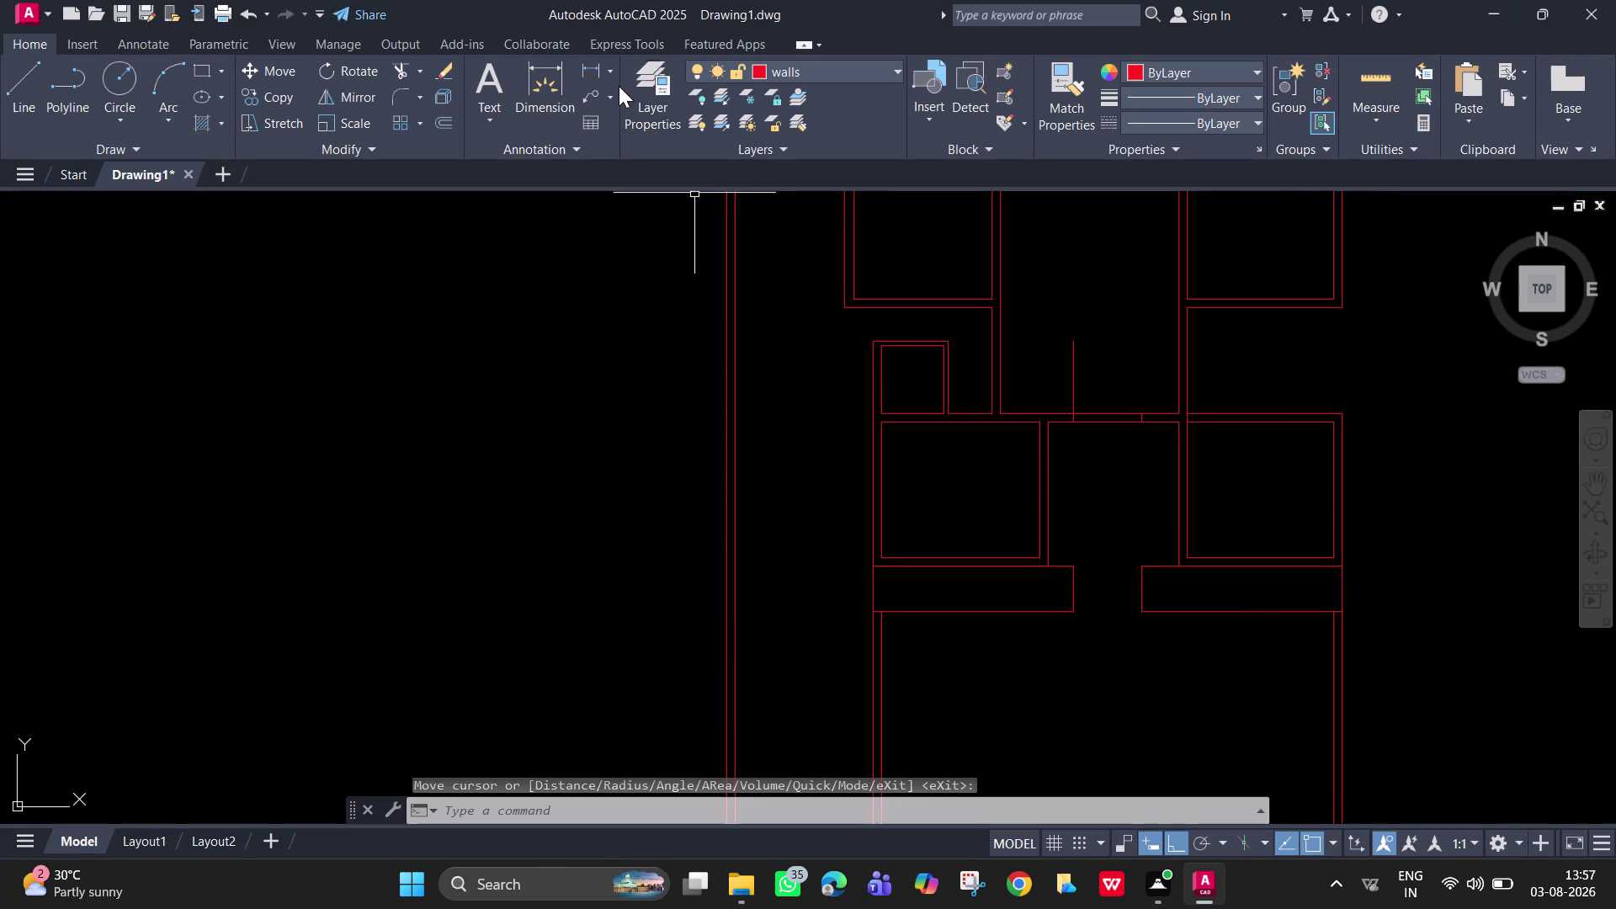
drag(598, 78, 583, 25)
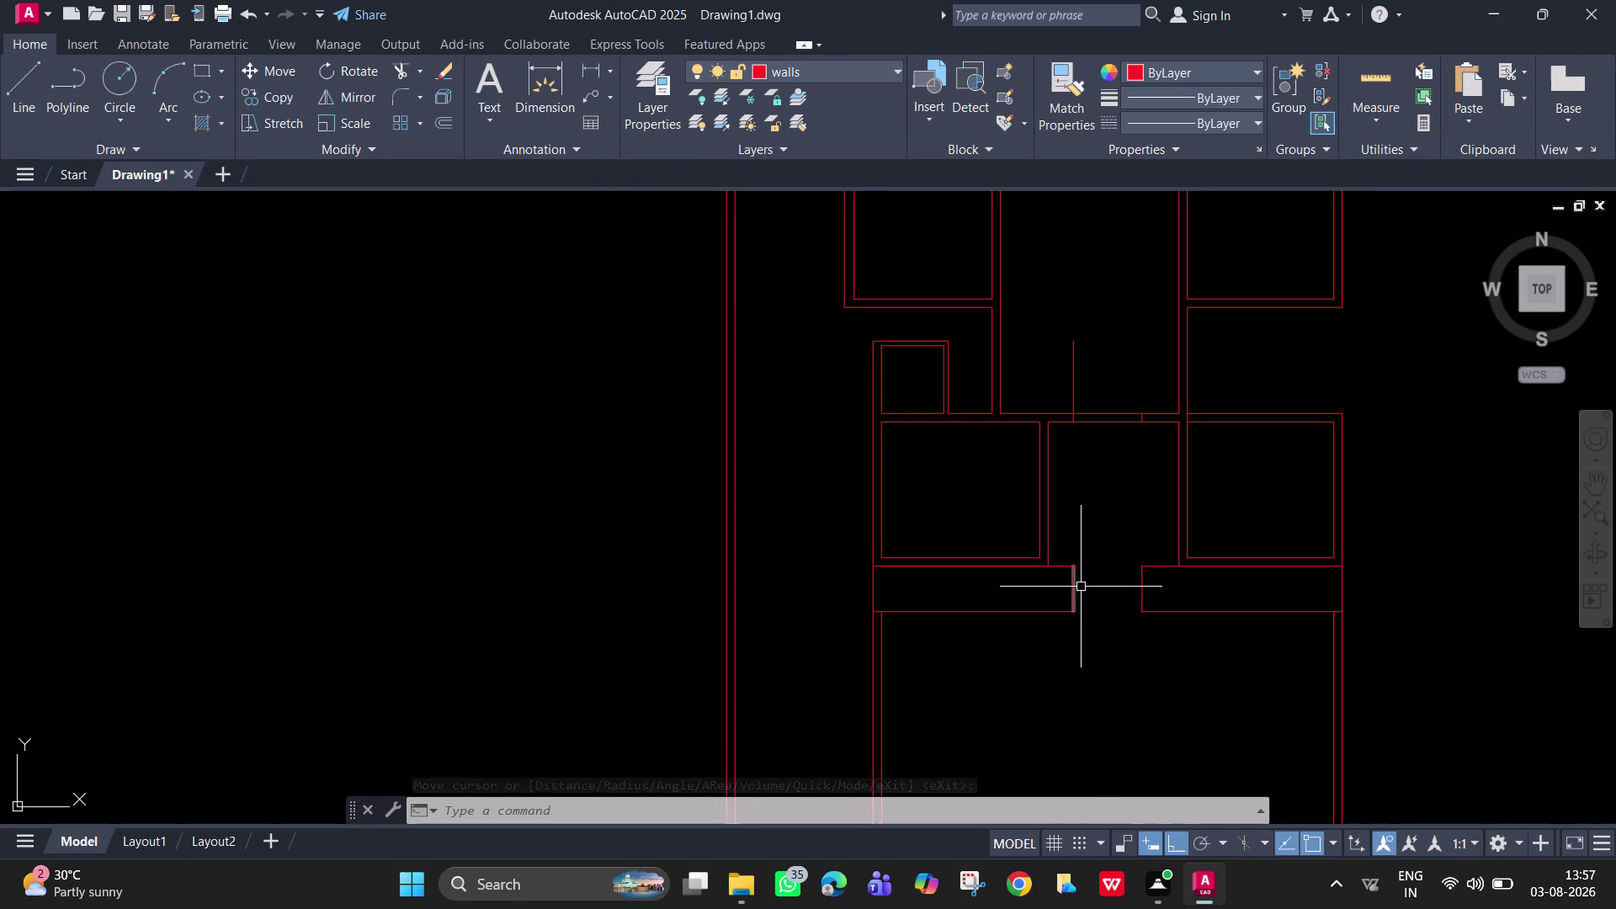
click(595, 61)
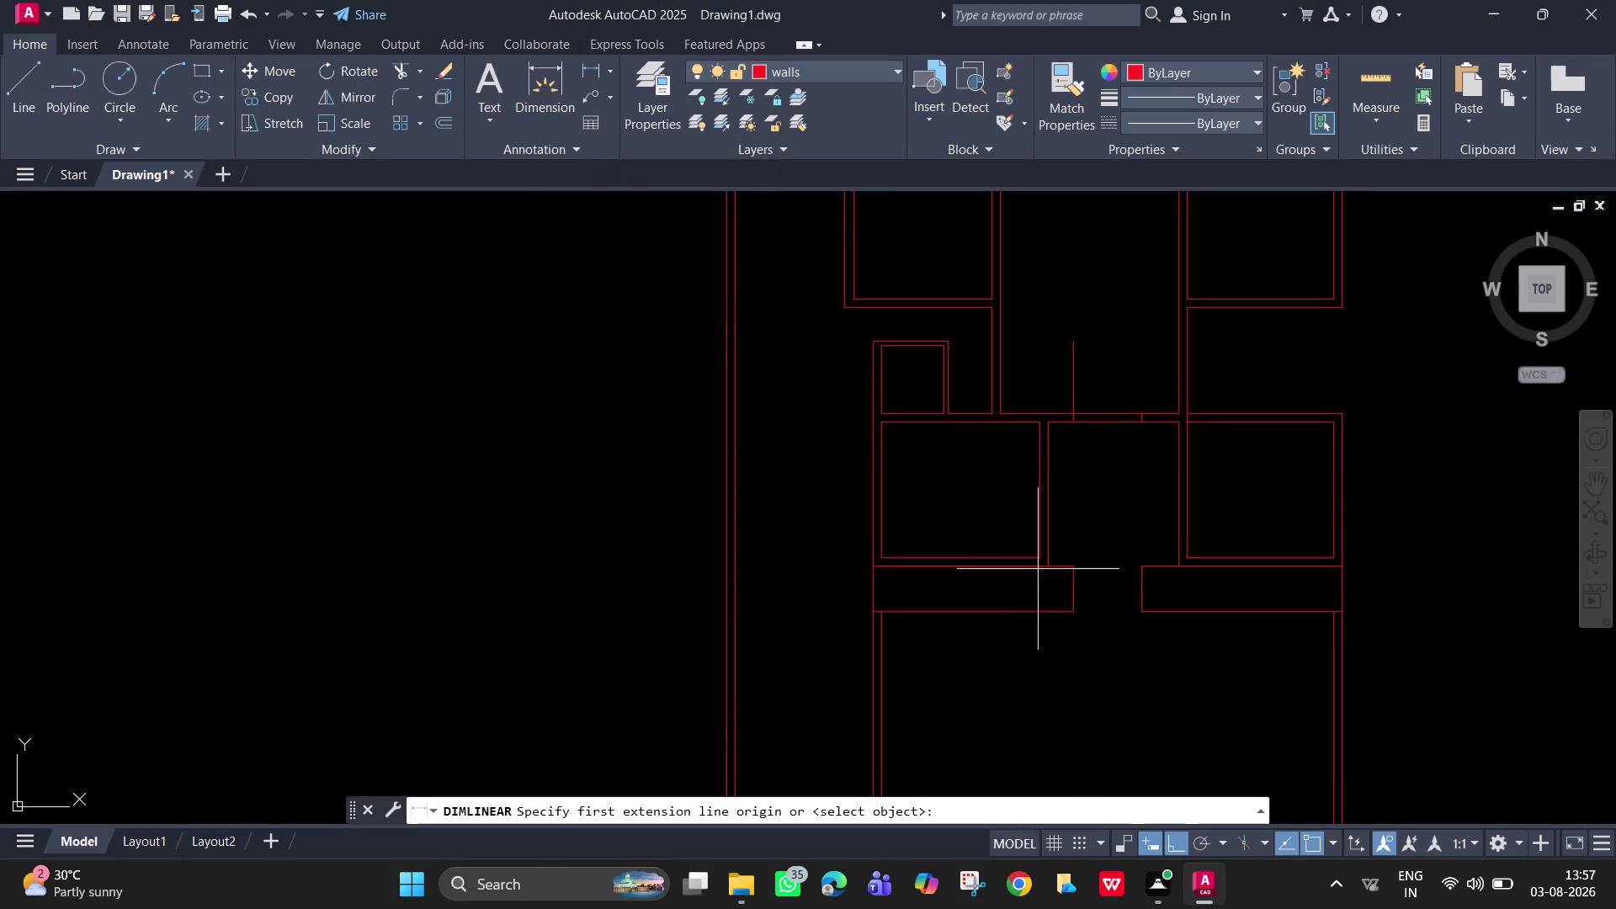
click(1077, 596)
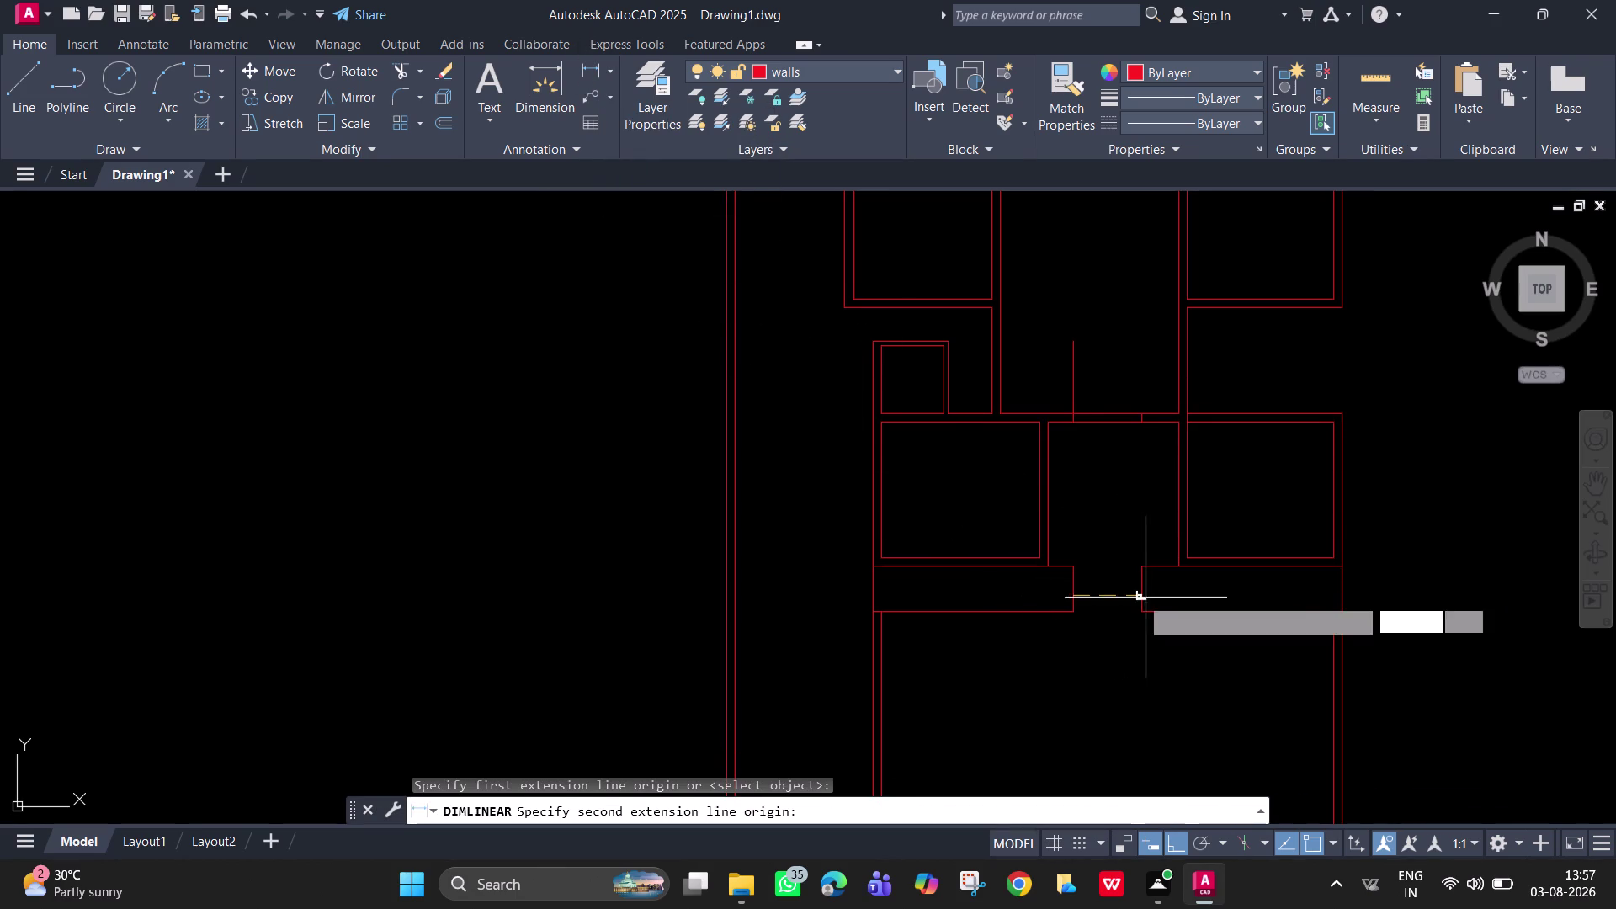
click(1139, 598)
click(1129, 629)
scroll(up, 3)
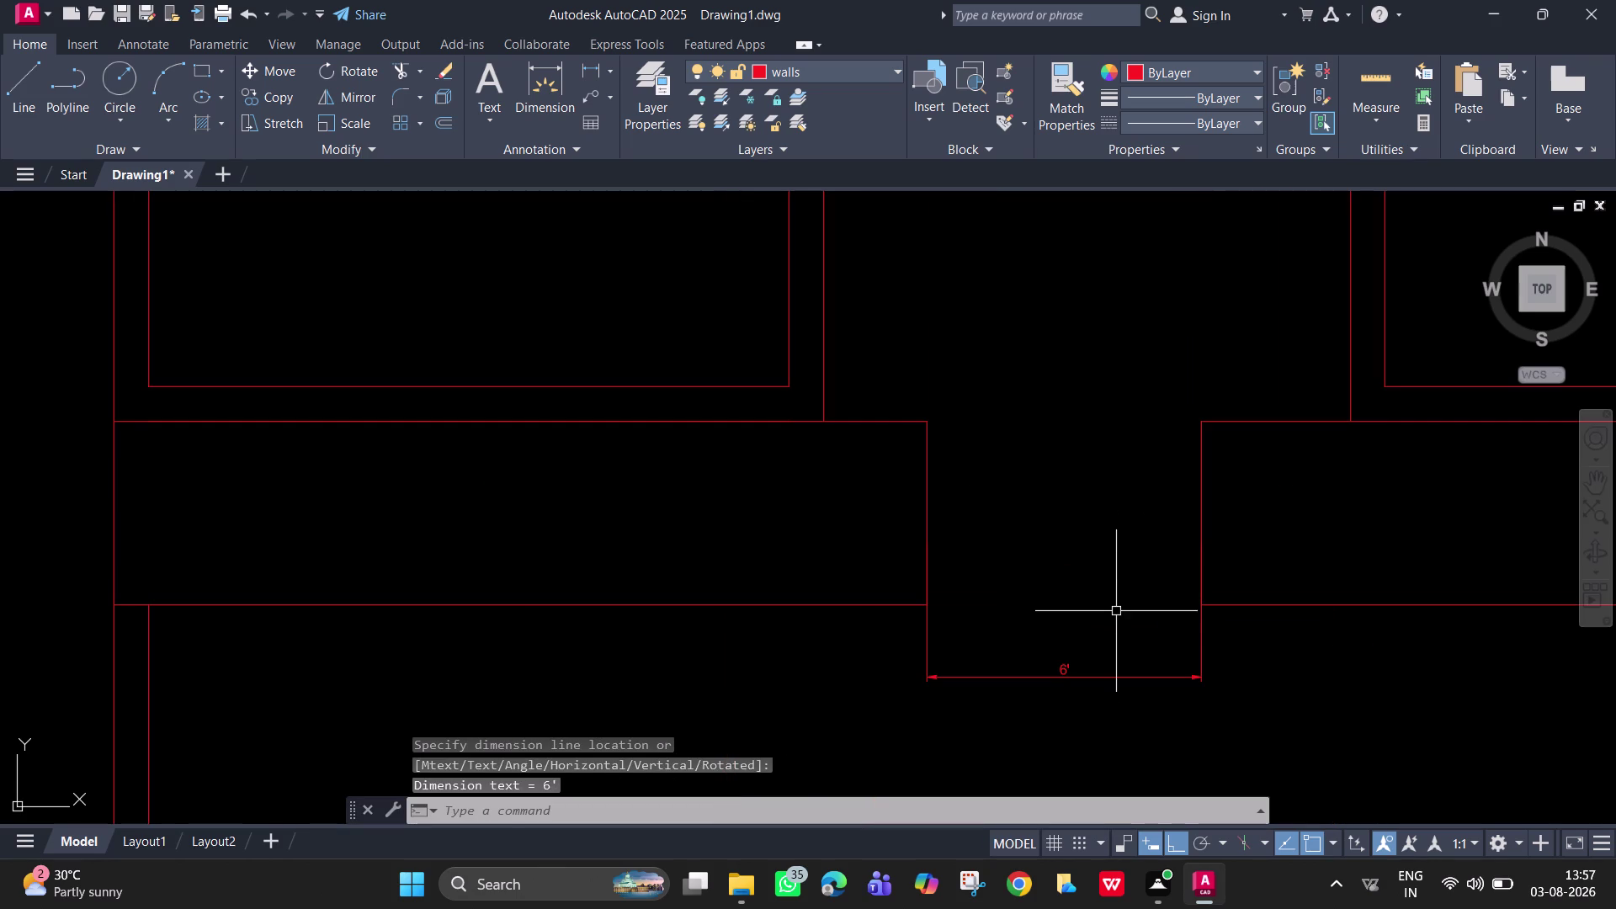
scroll(down, 3)
scroll(up, 3)
middle_drag(1091, 656, 1006, 606)
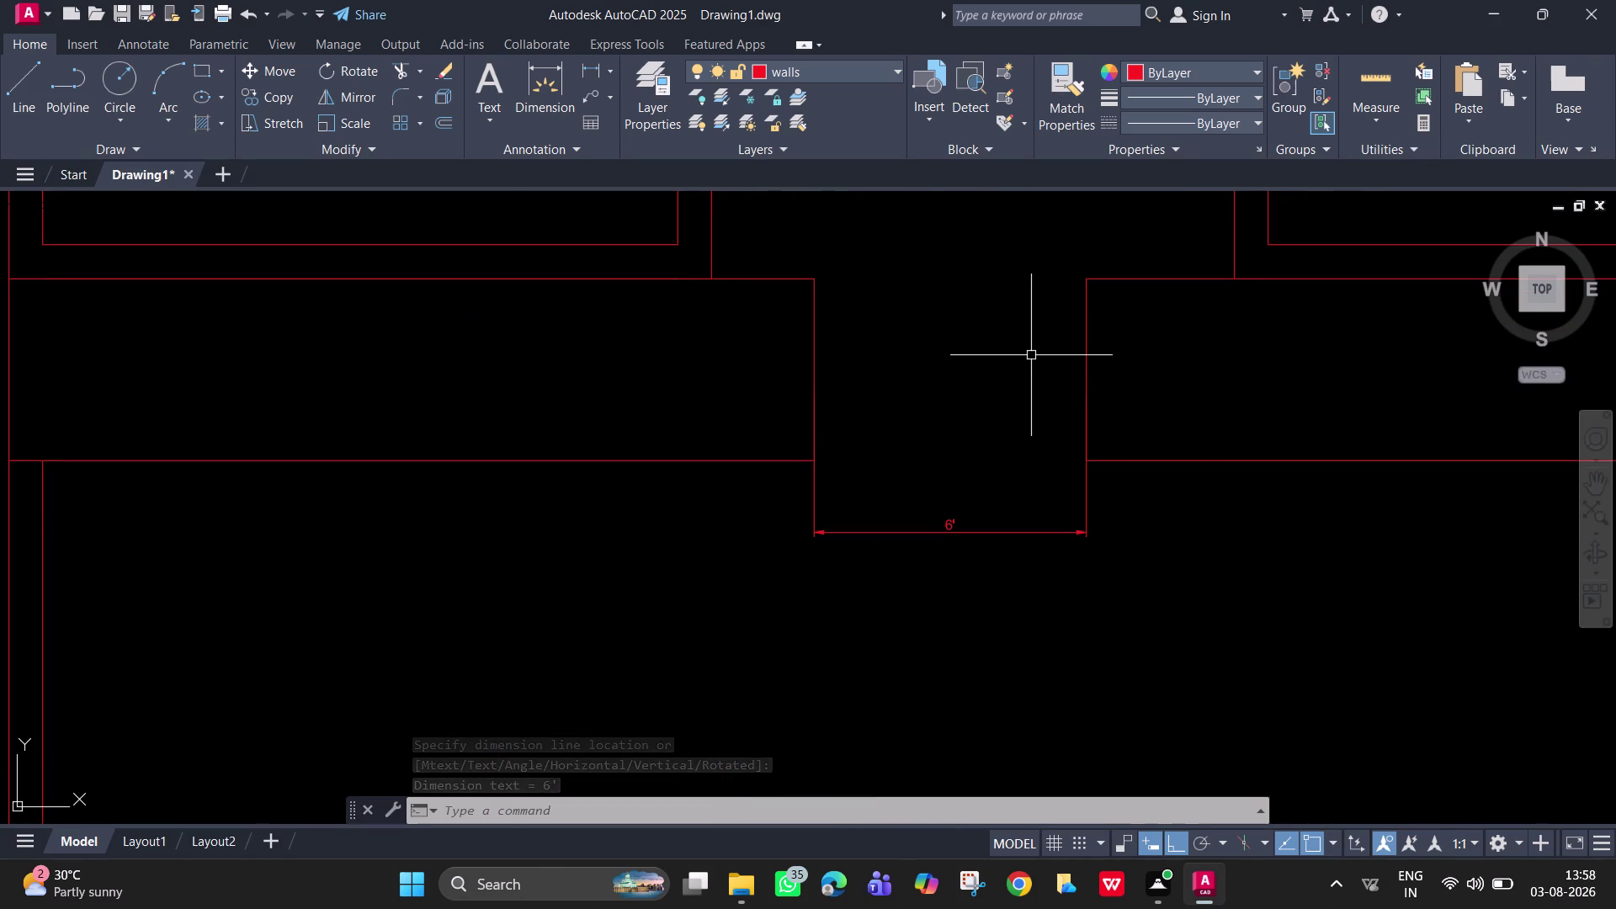
key(ctrl+z)
key(ctrl+z)
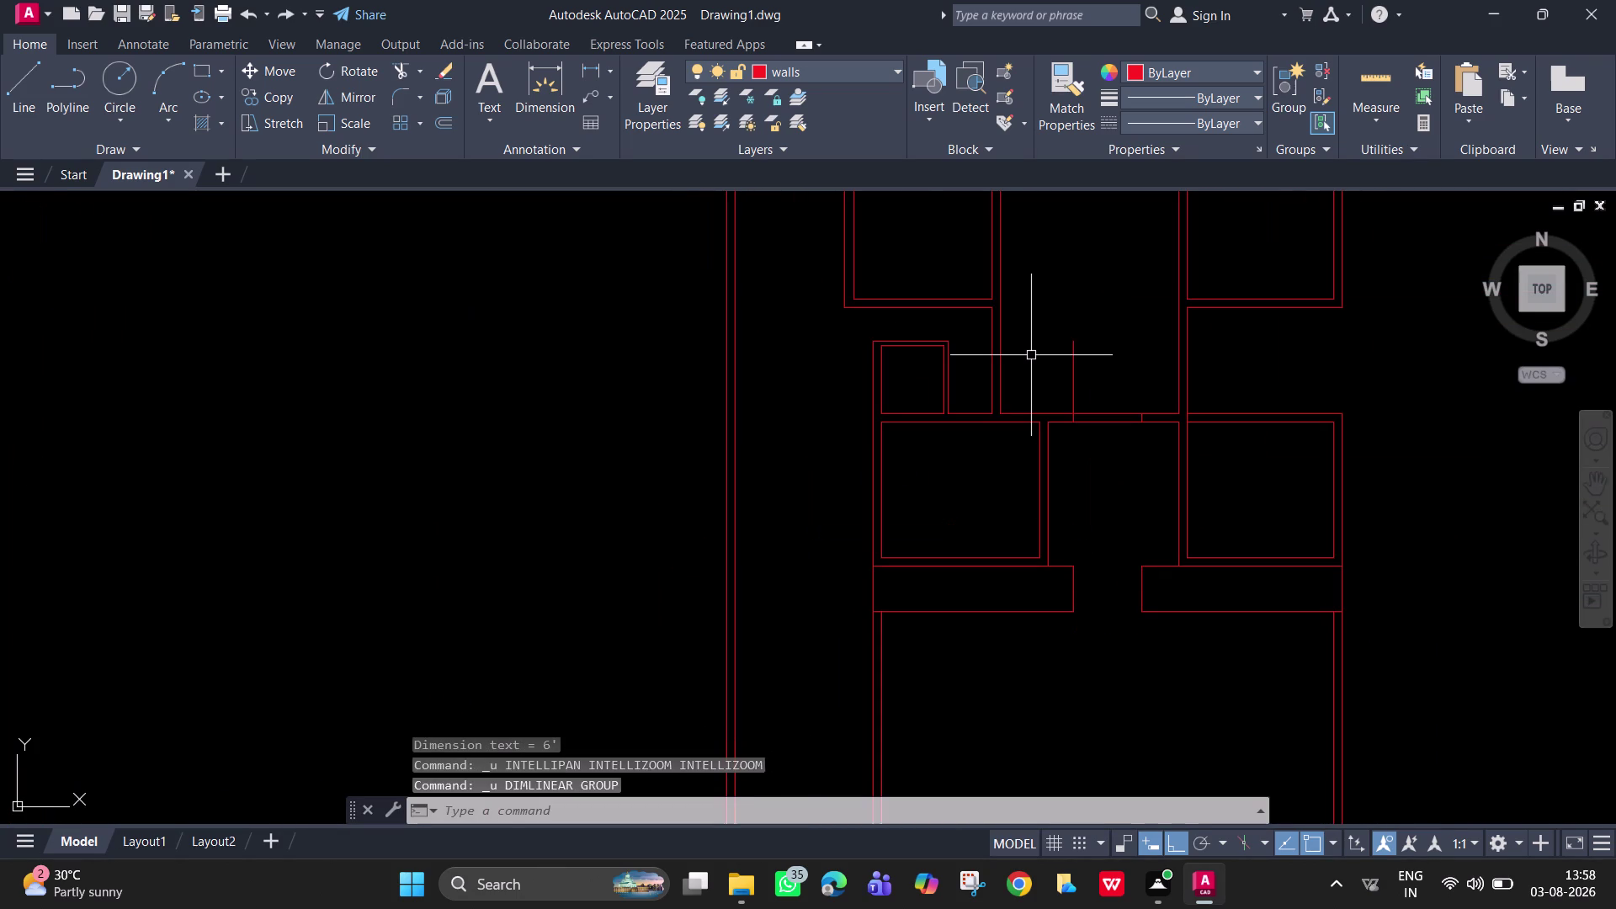
middle_drag(1120, 431, 989, 453)
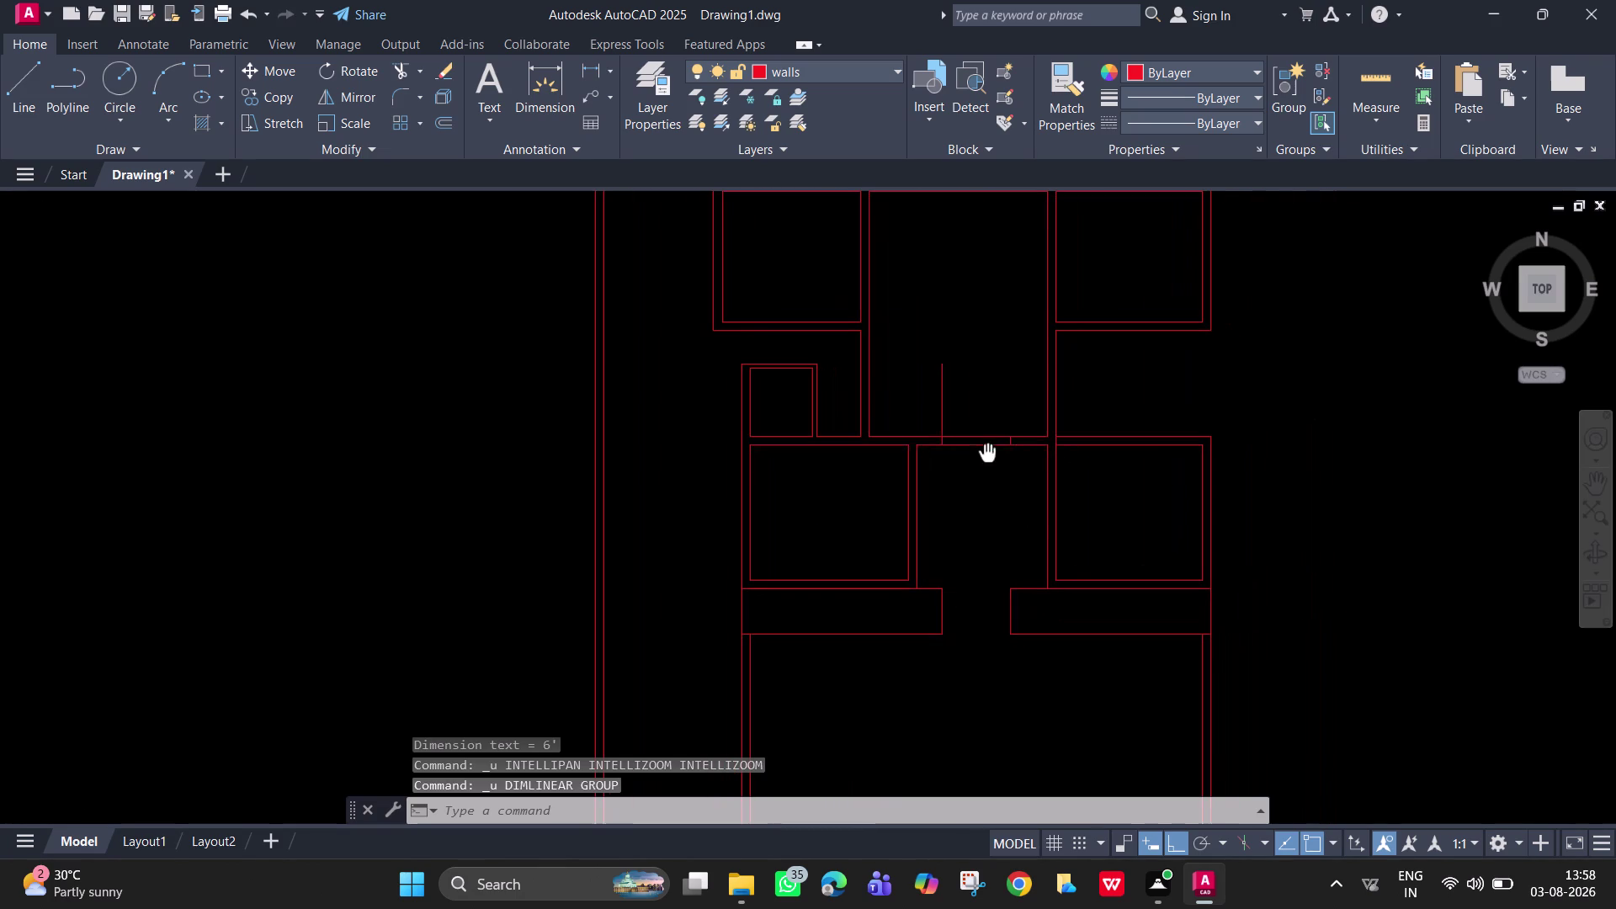
Delete the stray vertical line in the central room.
click(941, 406)
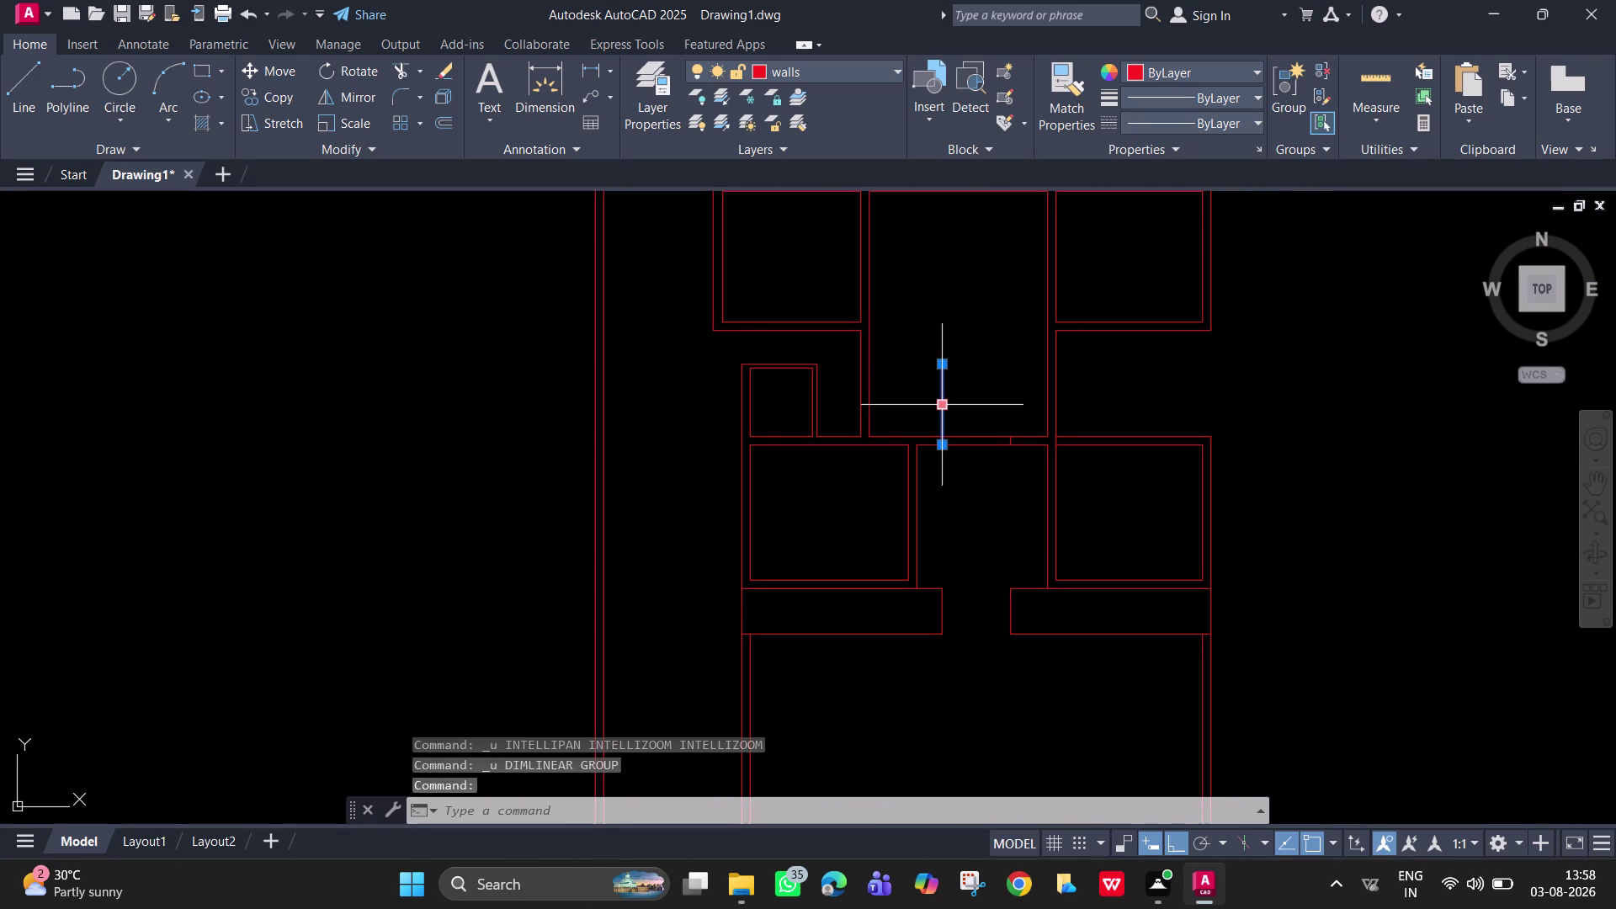
key(Delete)
scroll(up, 3)
middle_drag(1032, 595, 996, 745)
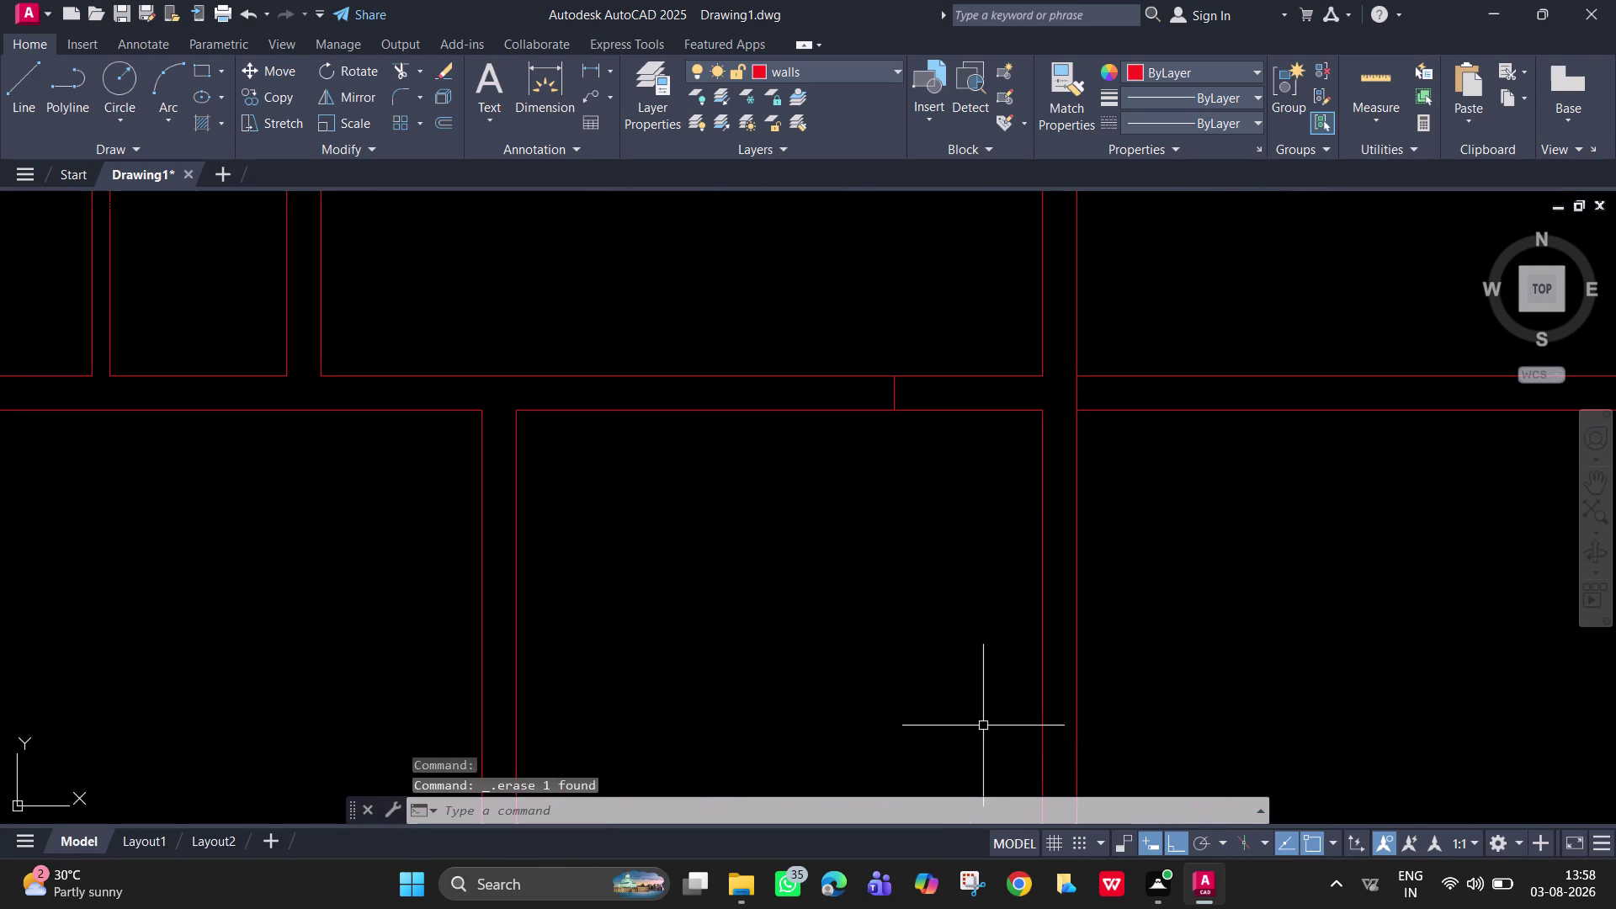
Trim the leftover stub between the walls with a fence, then pan to the opening.
text(tr)
key(space)
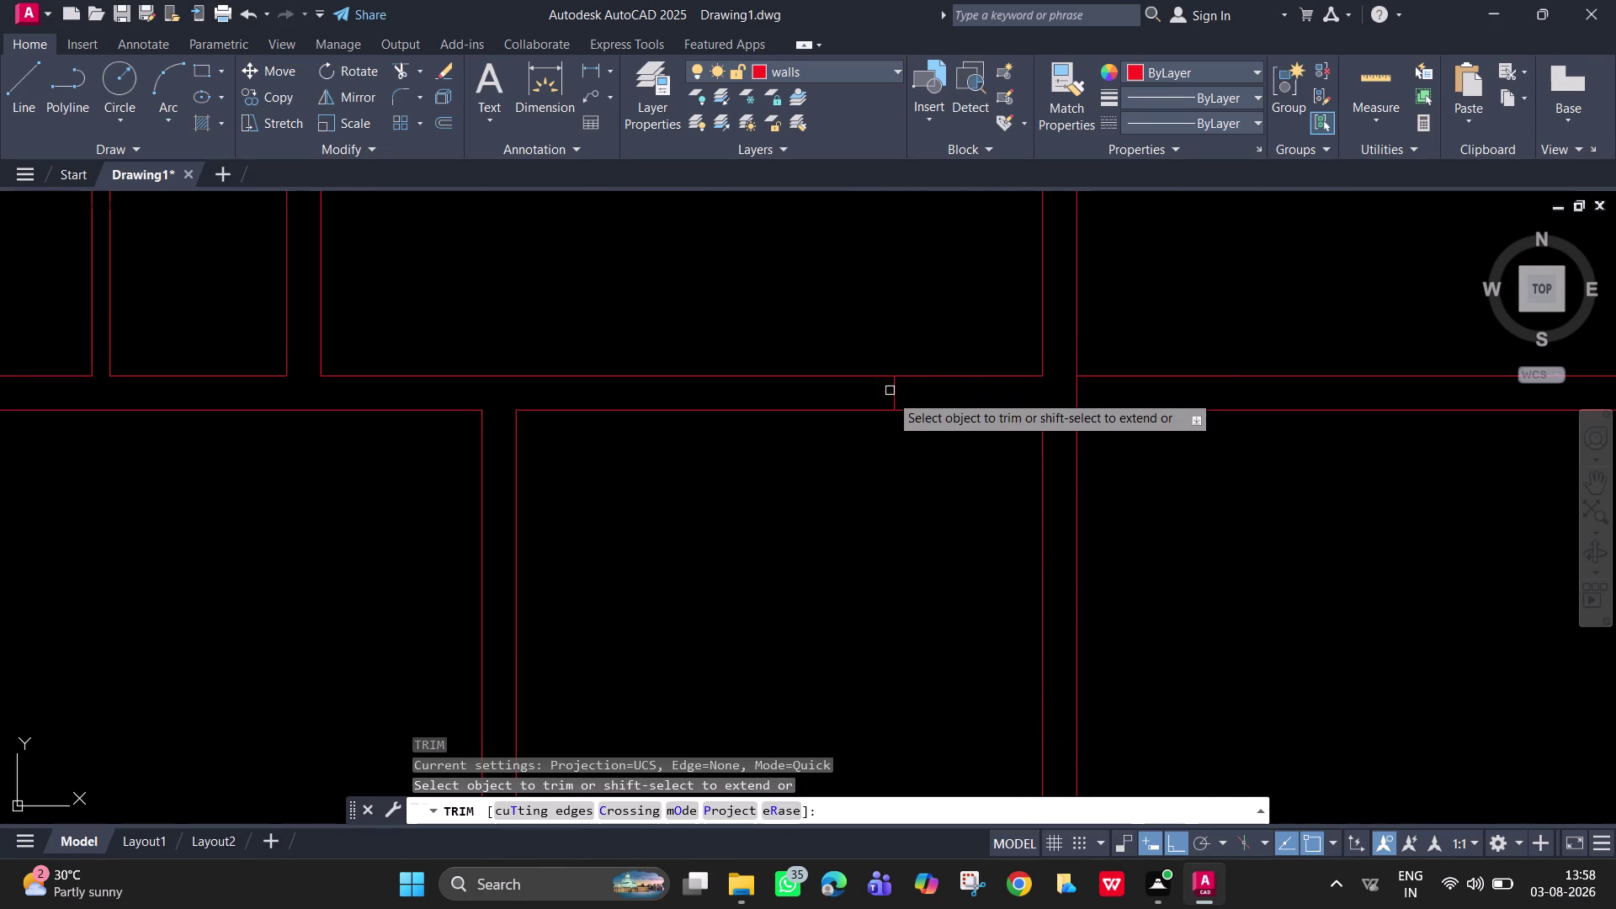
click(887, 397)
click(911, 397)
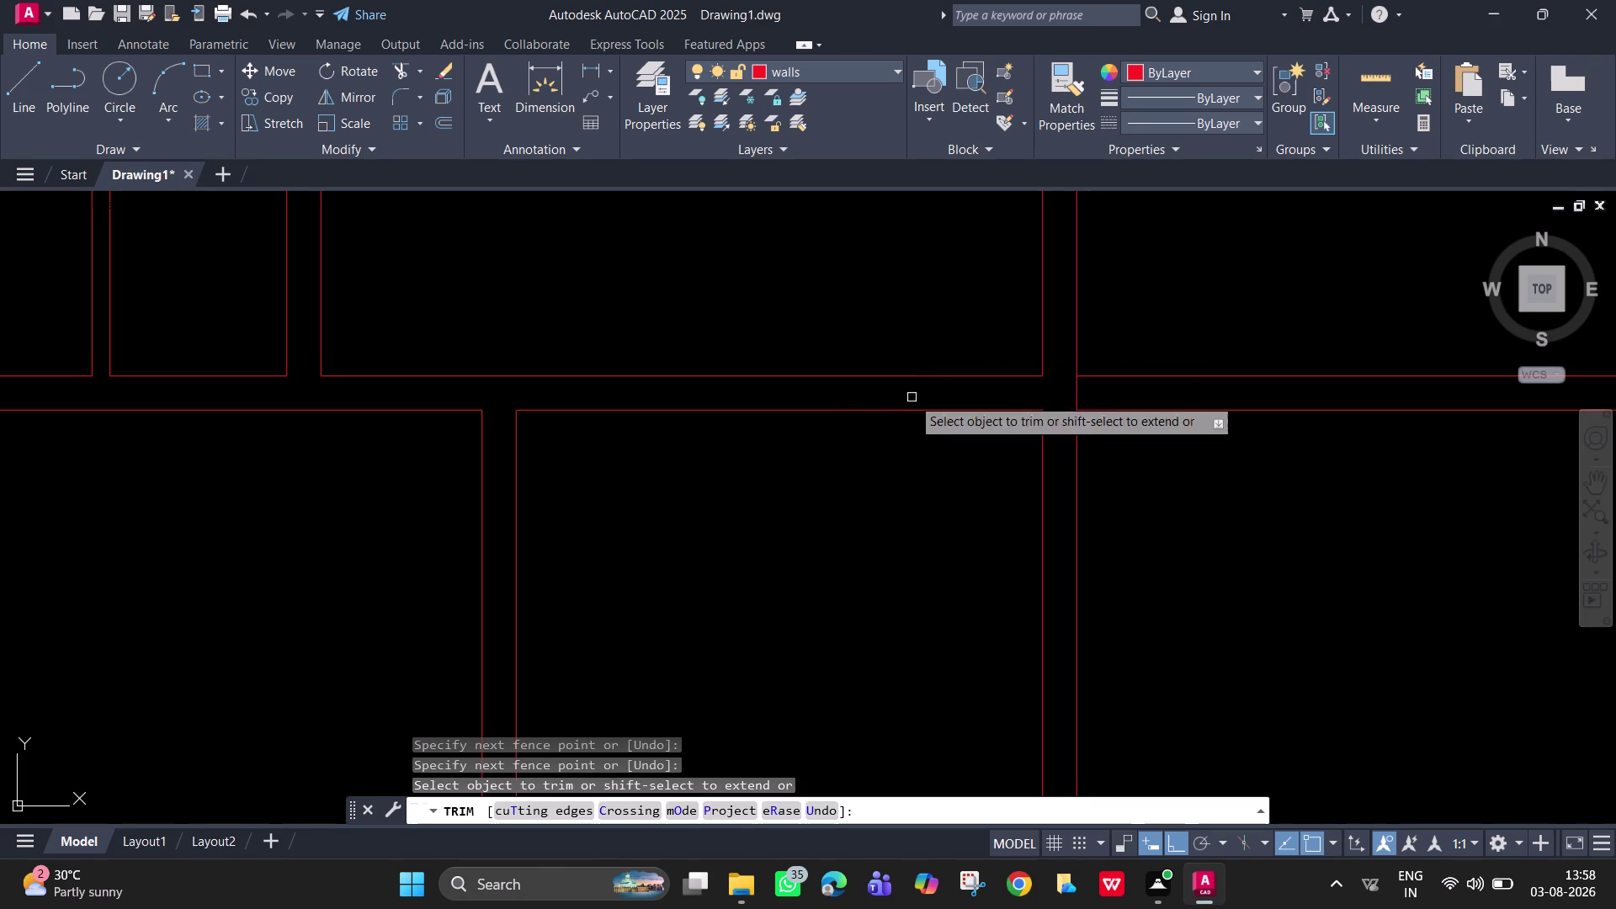
scroll(down, 3)
middle_drag(982, 568, 949, 565)
key(space)
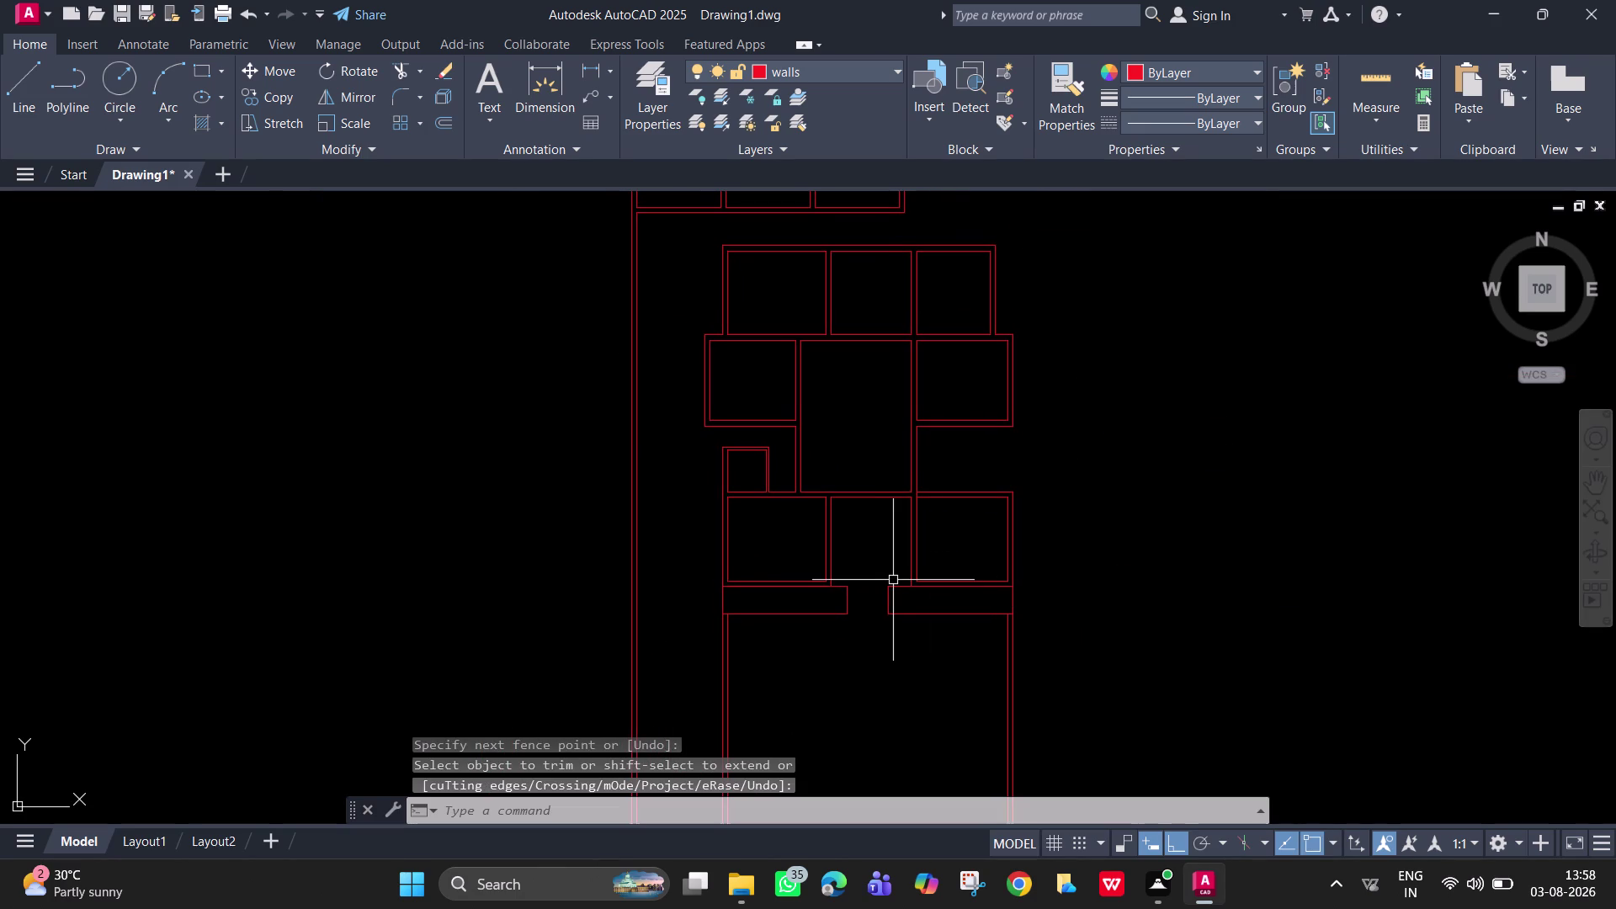
scroll(up, 3)
middle_drag(880, 581, 685, 336)
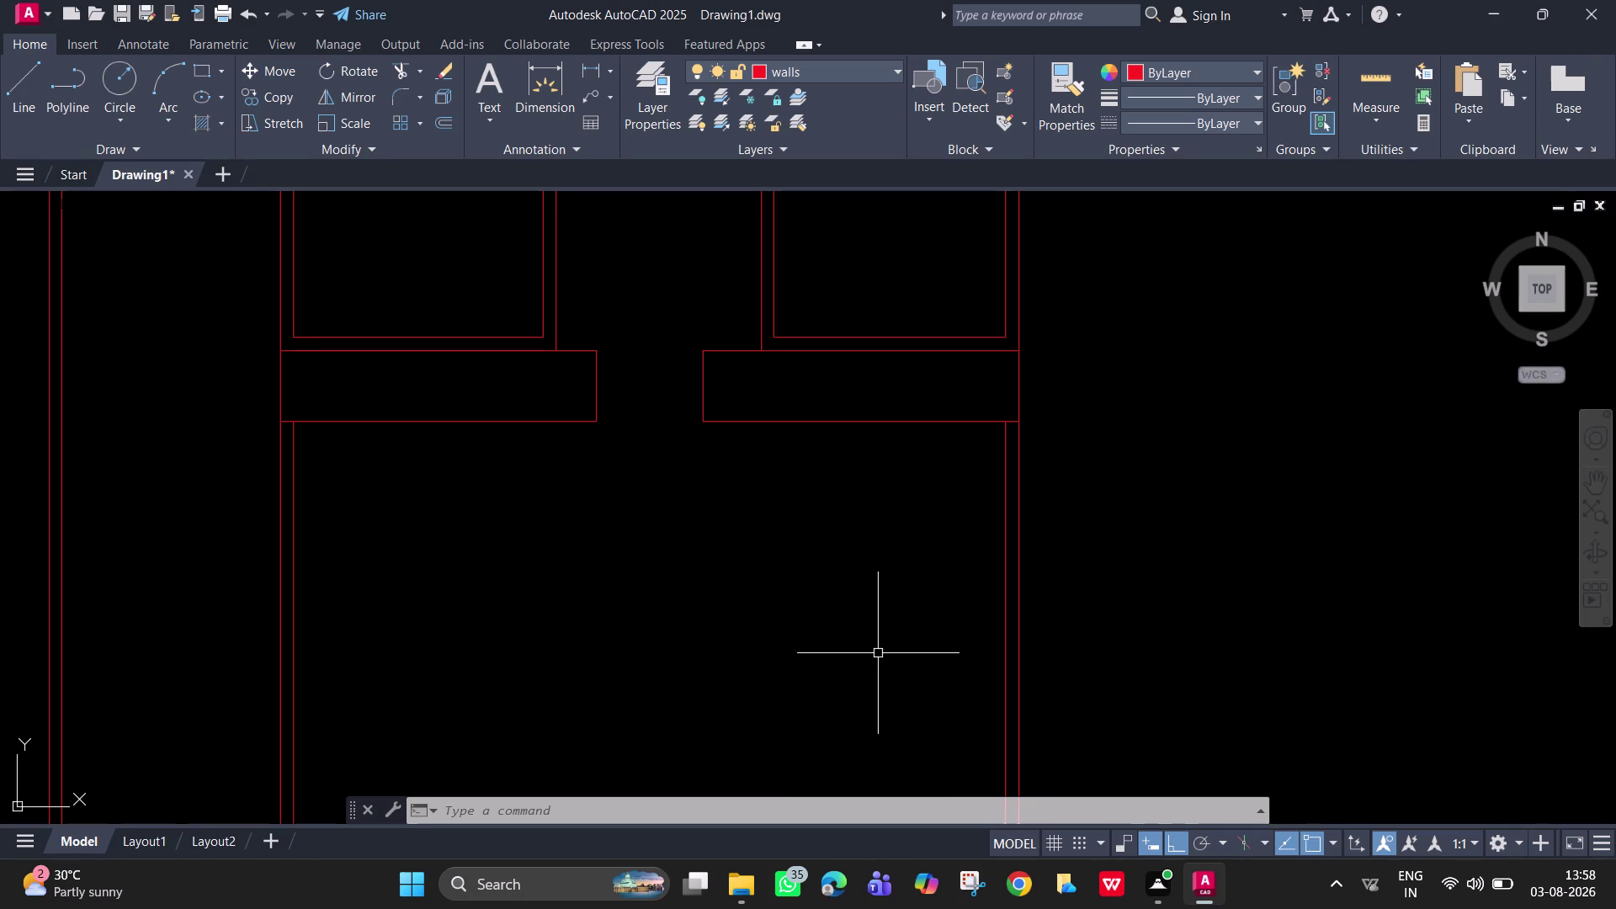
Draw the step's 9' front edge, starting 3' and 4' tracked from the wall corner.
key(l)
key(Return)
text(t)
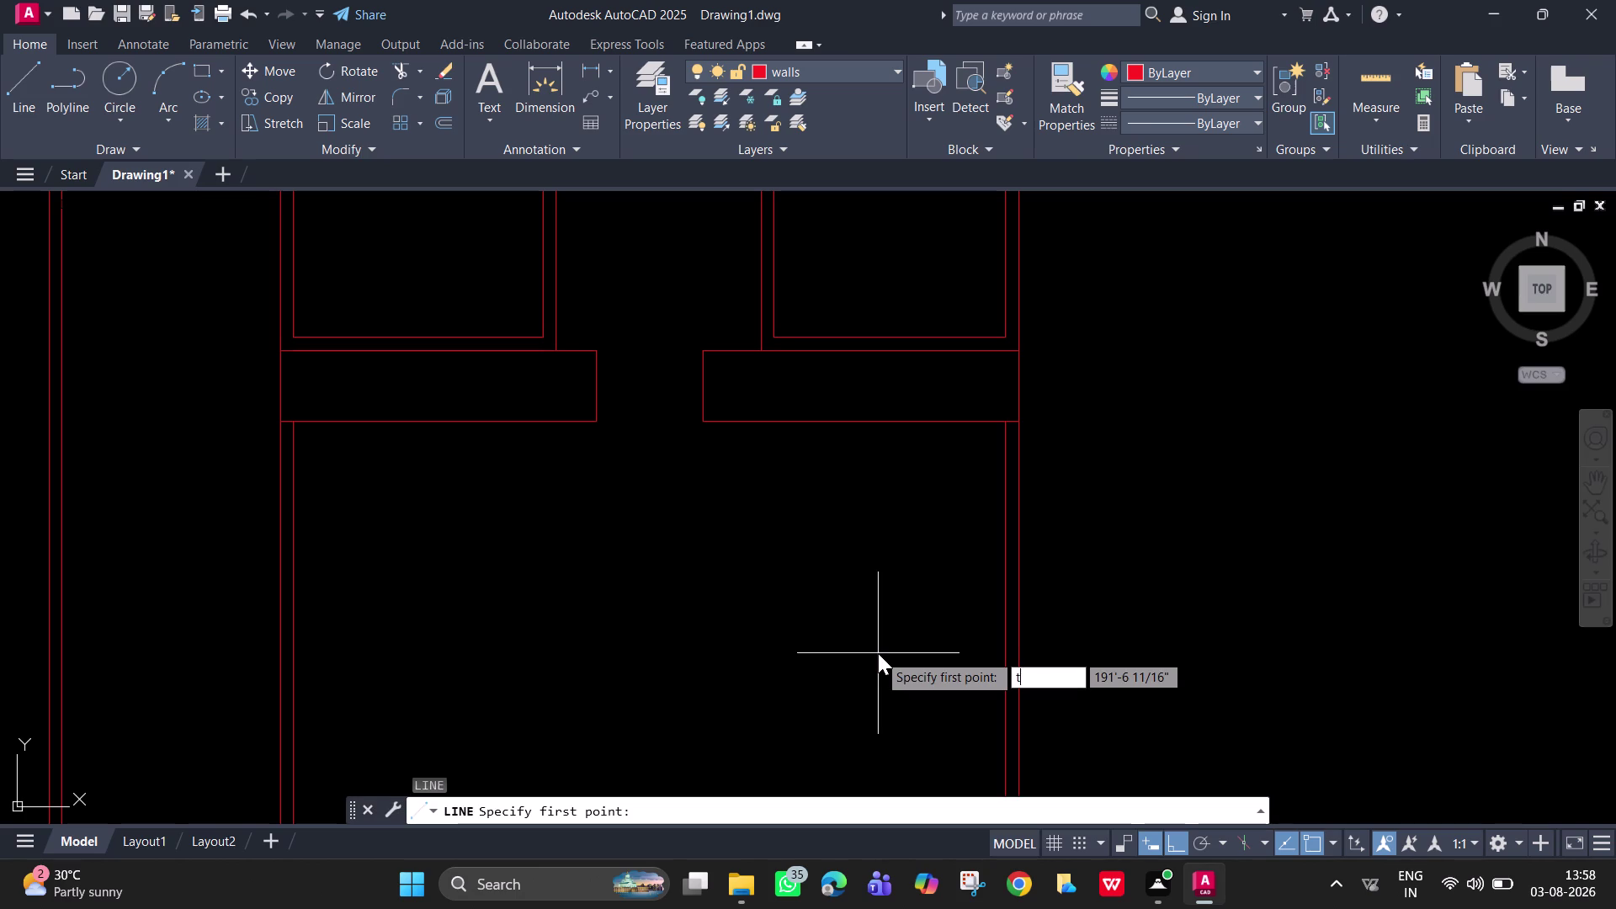
text(k)
key(Return)
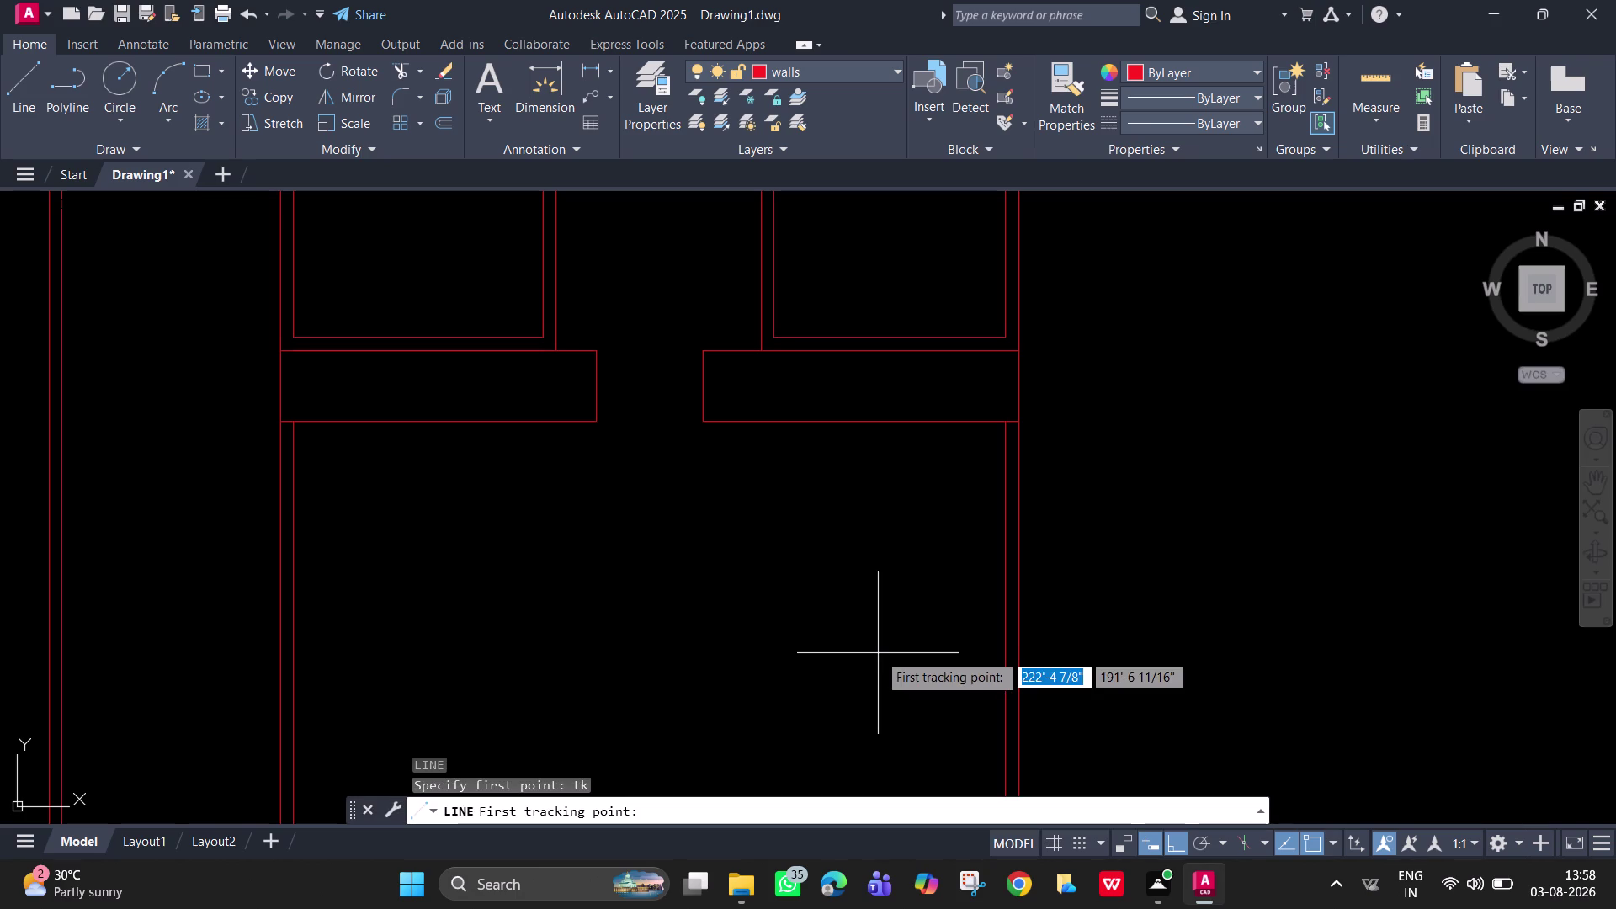
click(704, 423)
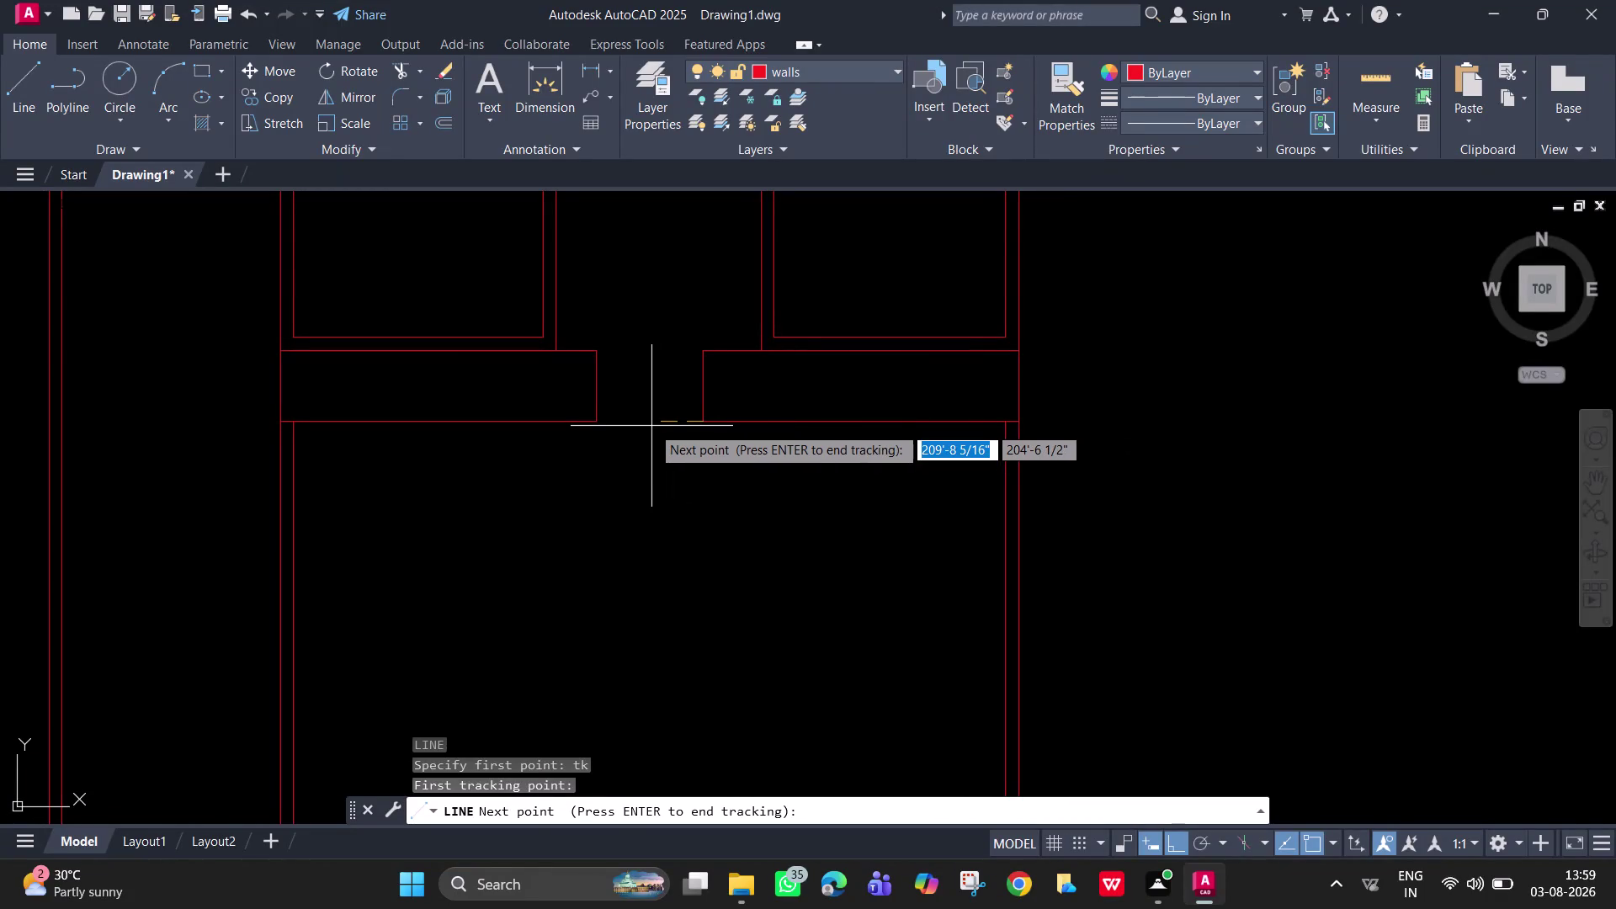
text(3')
key(Return)
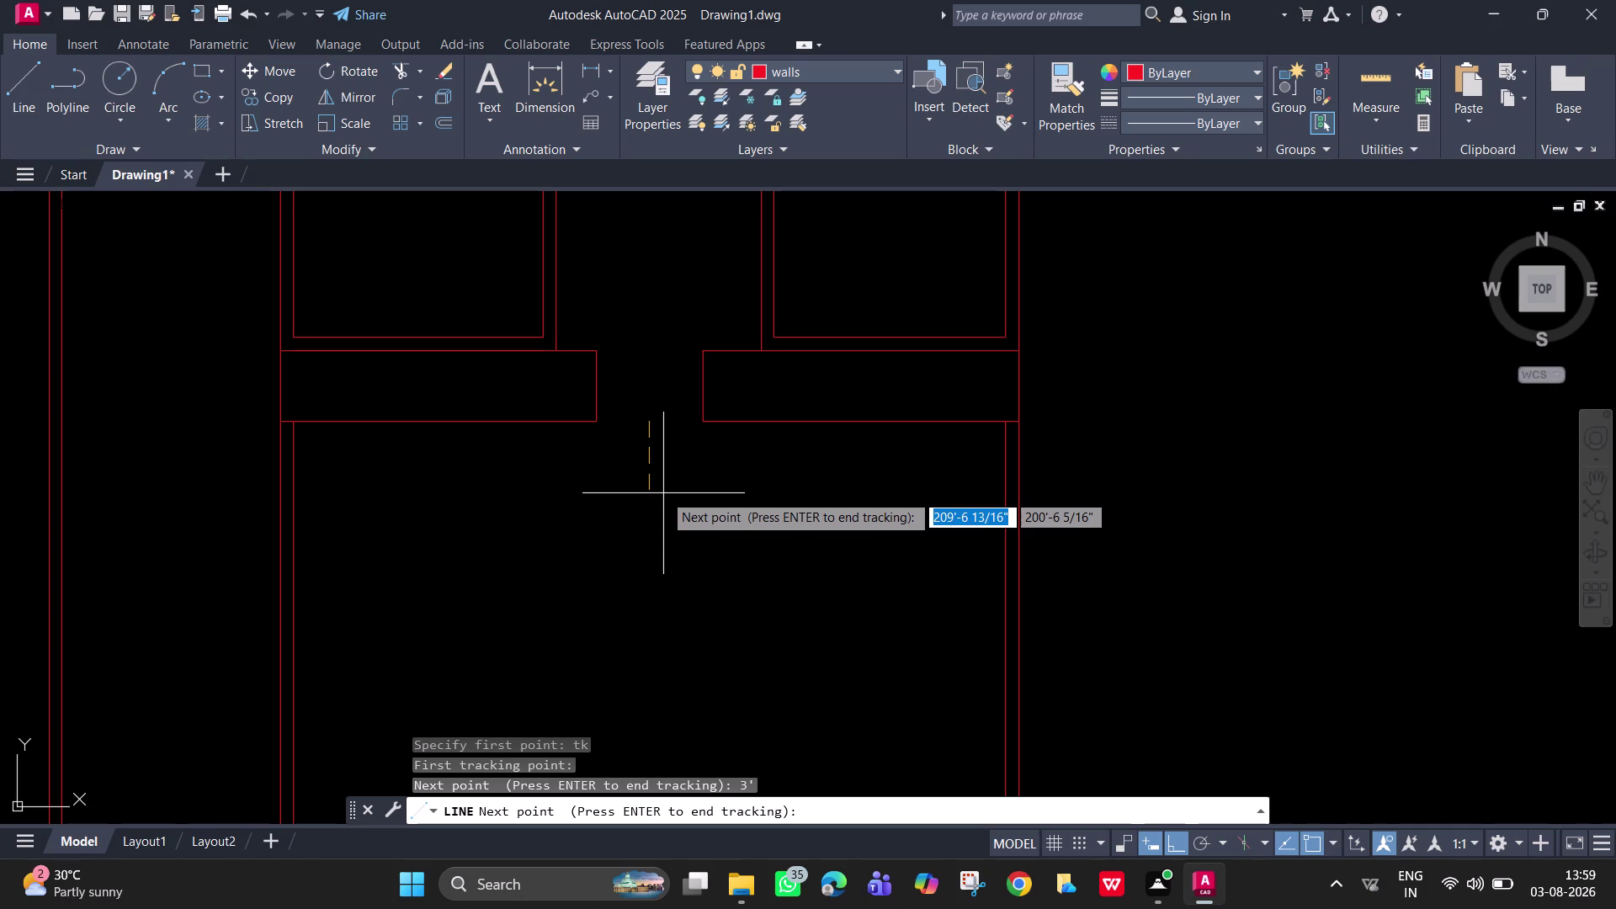
text(4)
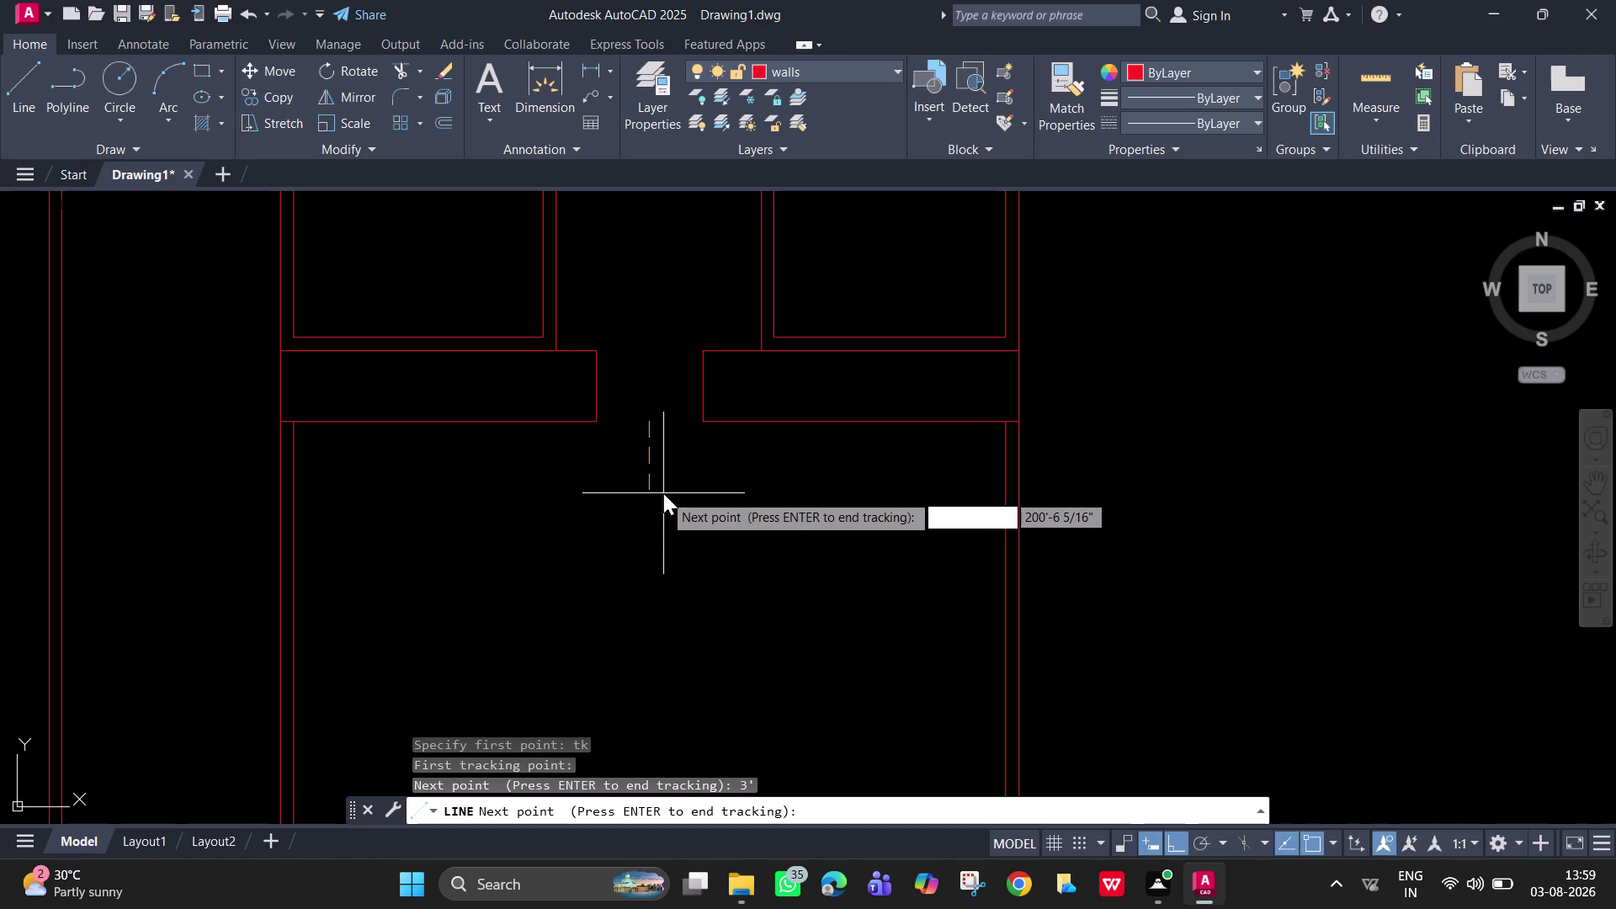
text(')
key(Return)
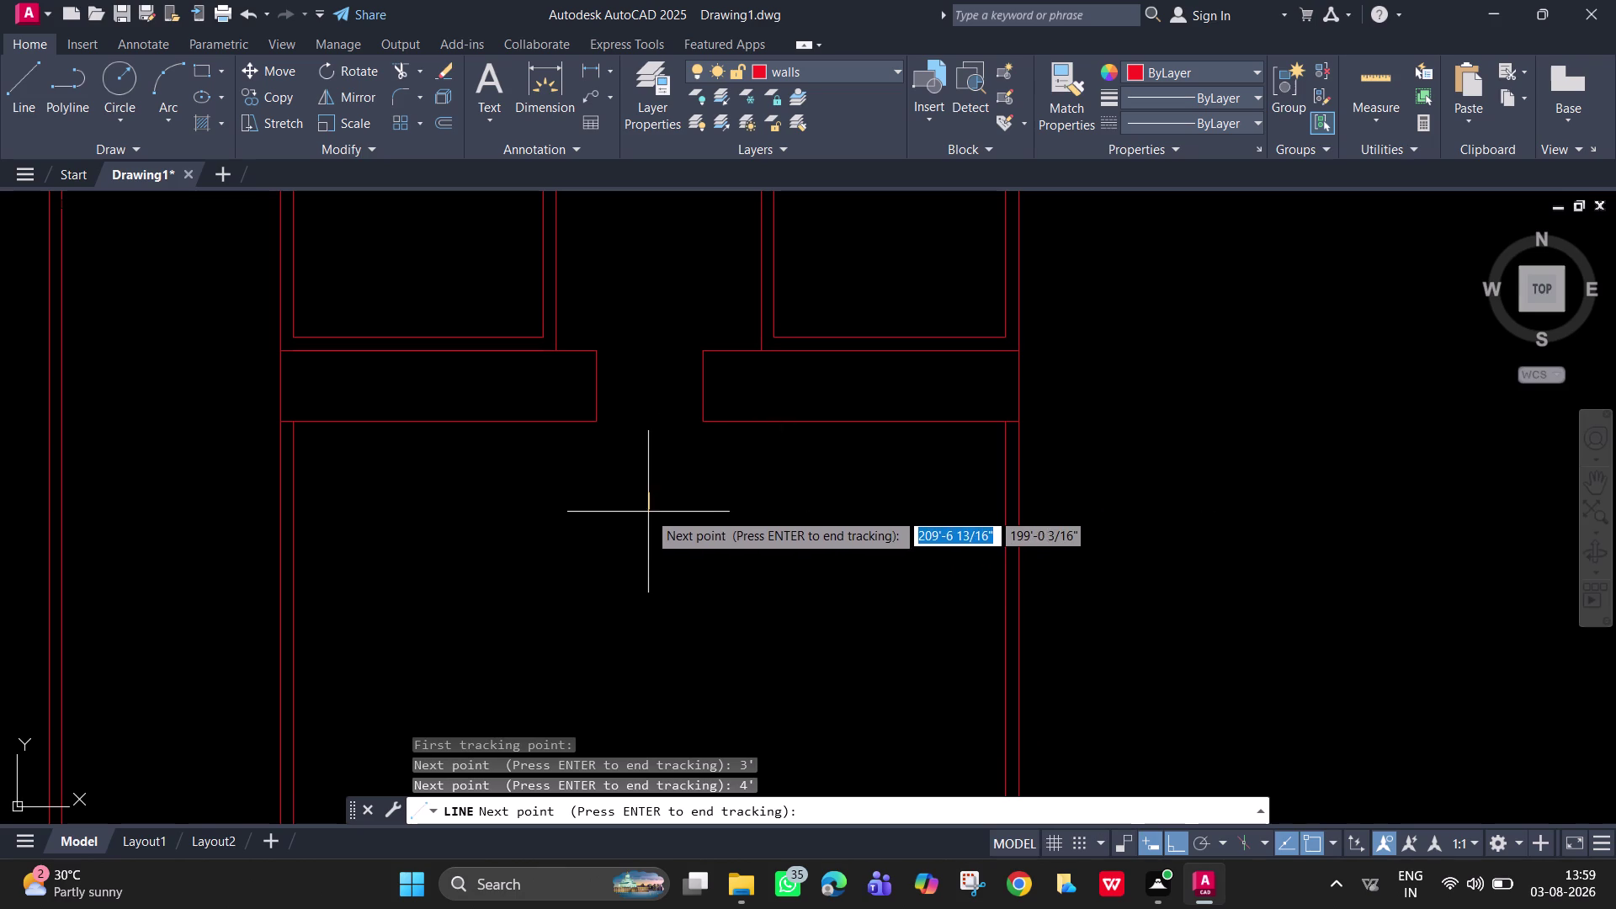
key(Return)
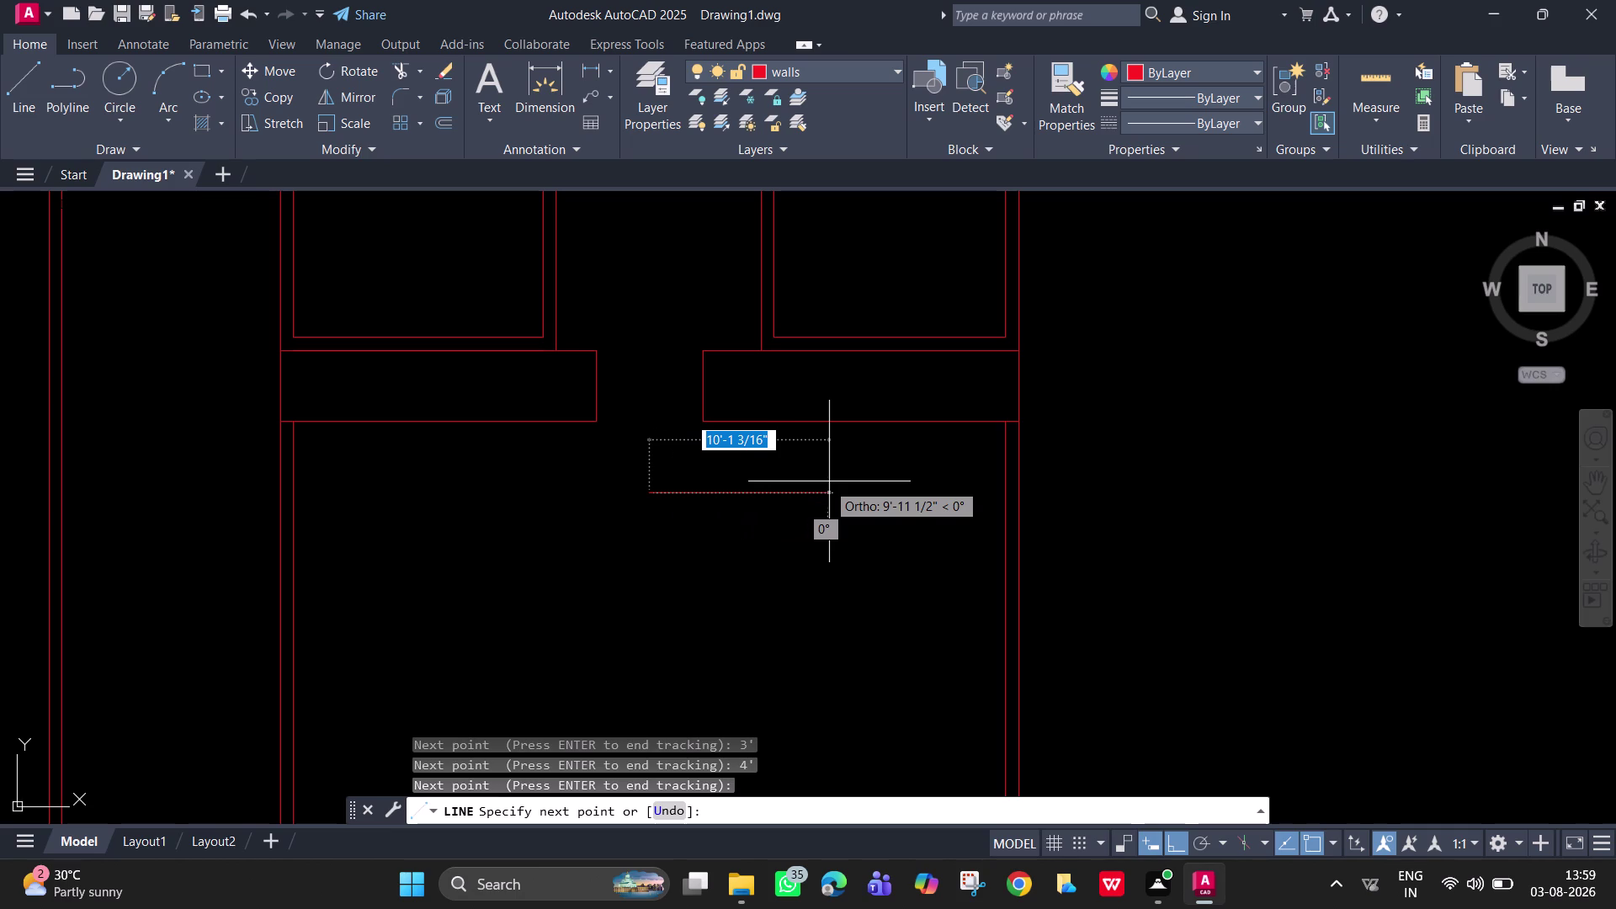
text(9')
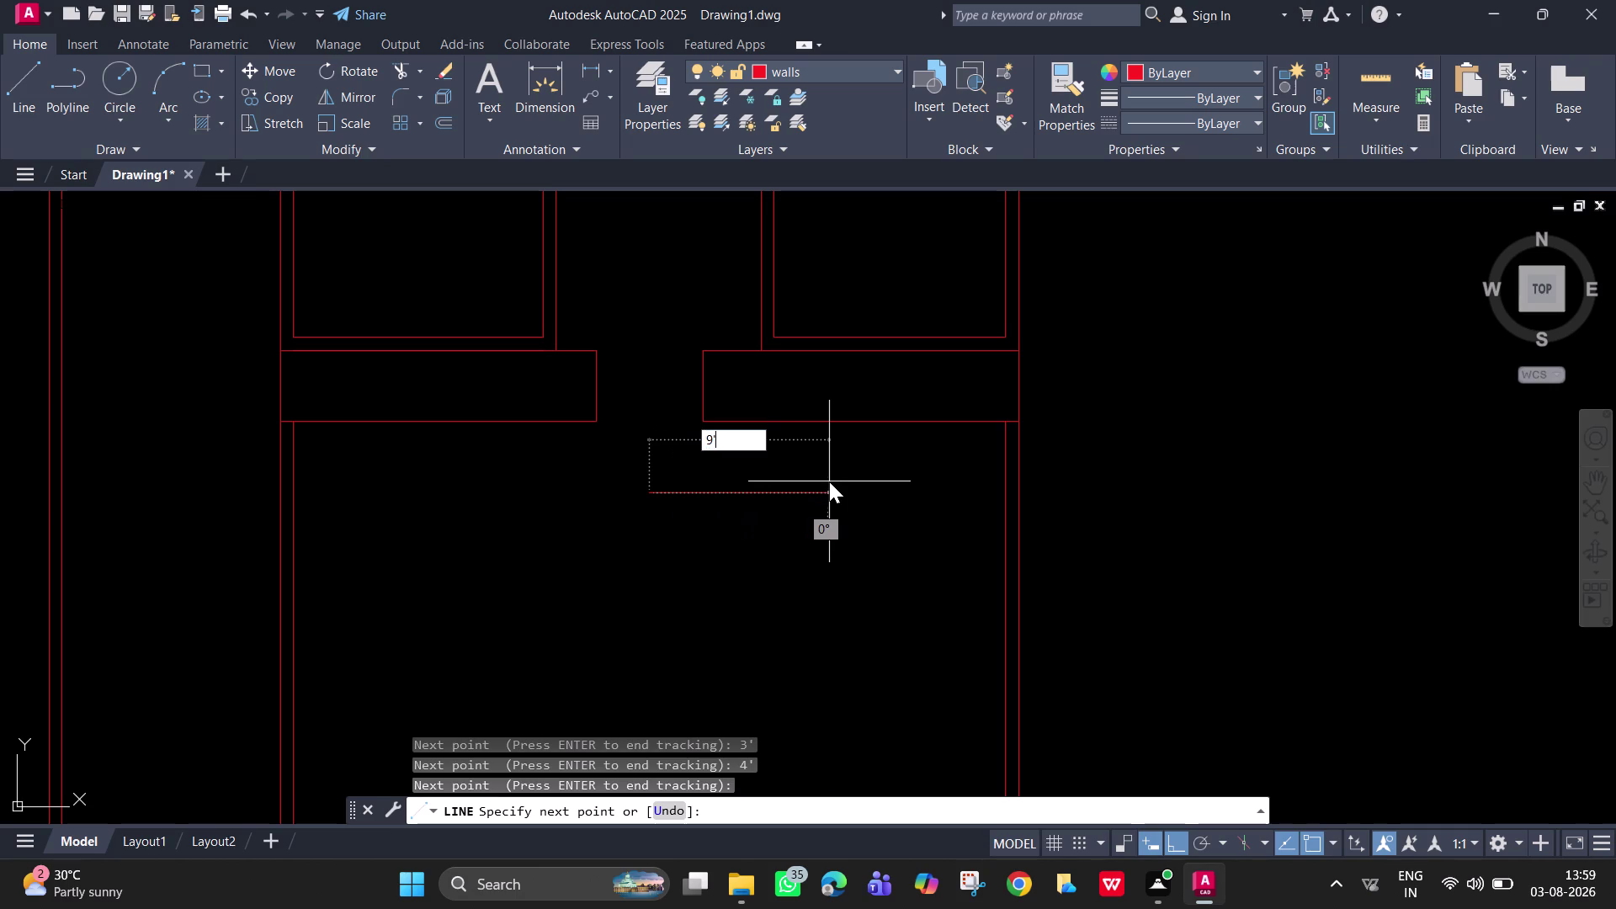
key(Return)
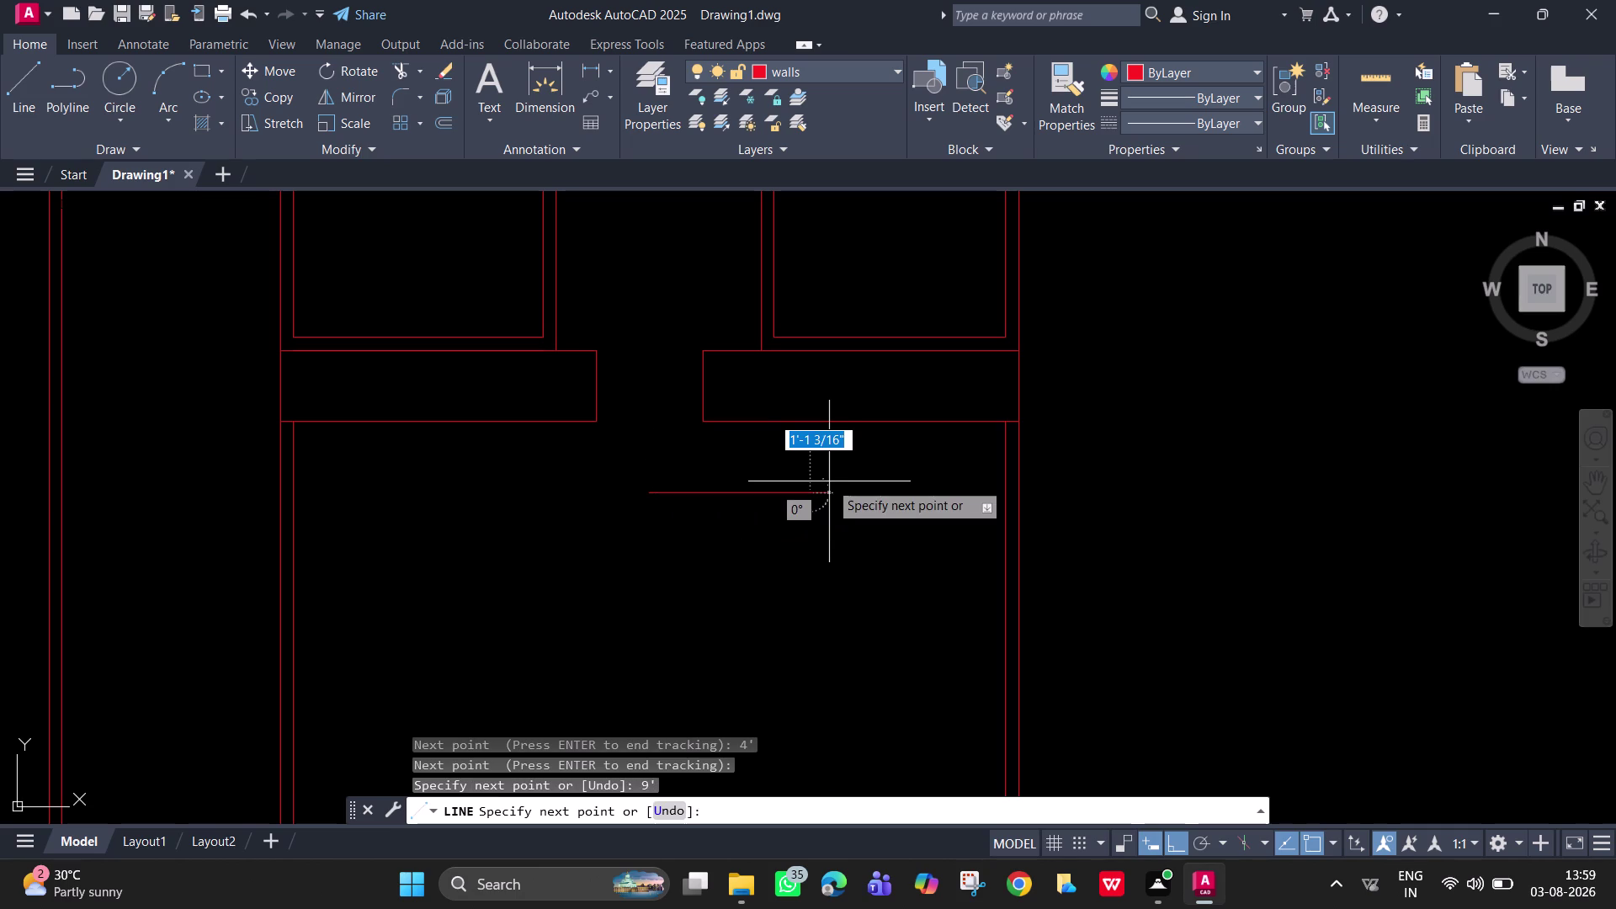
key(space)
Draw the step's left and right side lines between the front edge and the wall.
key(space)
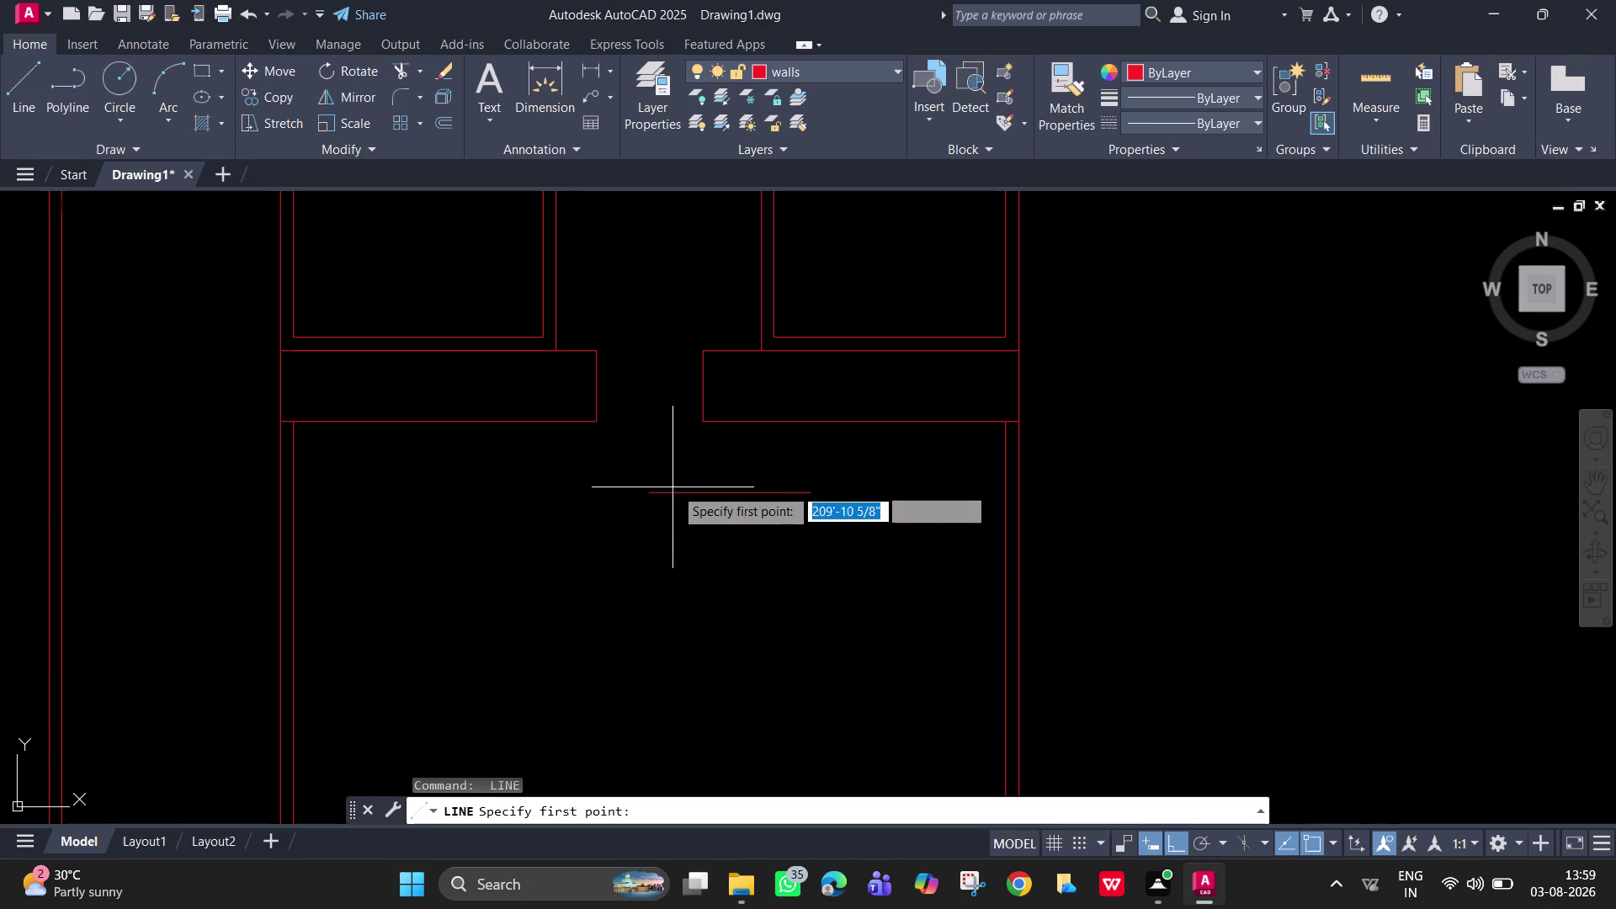
click(647, 495)
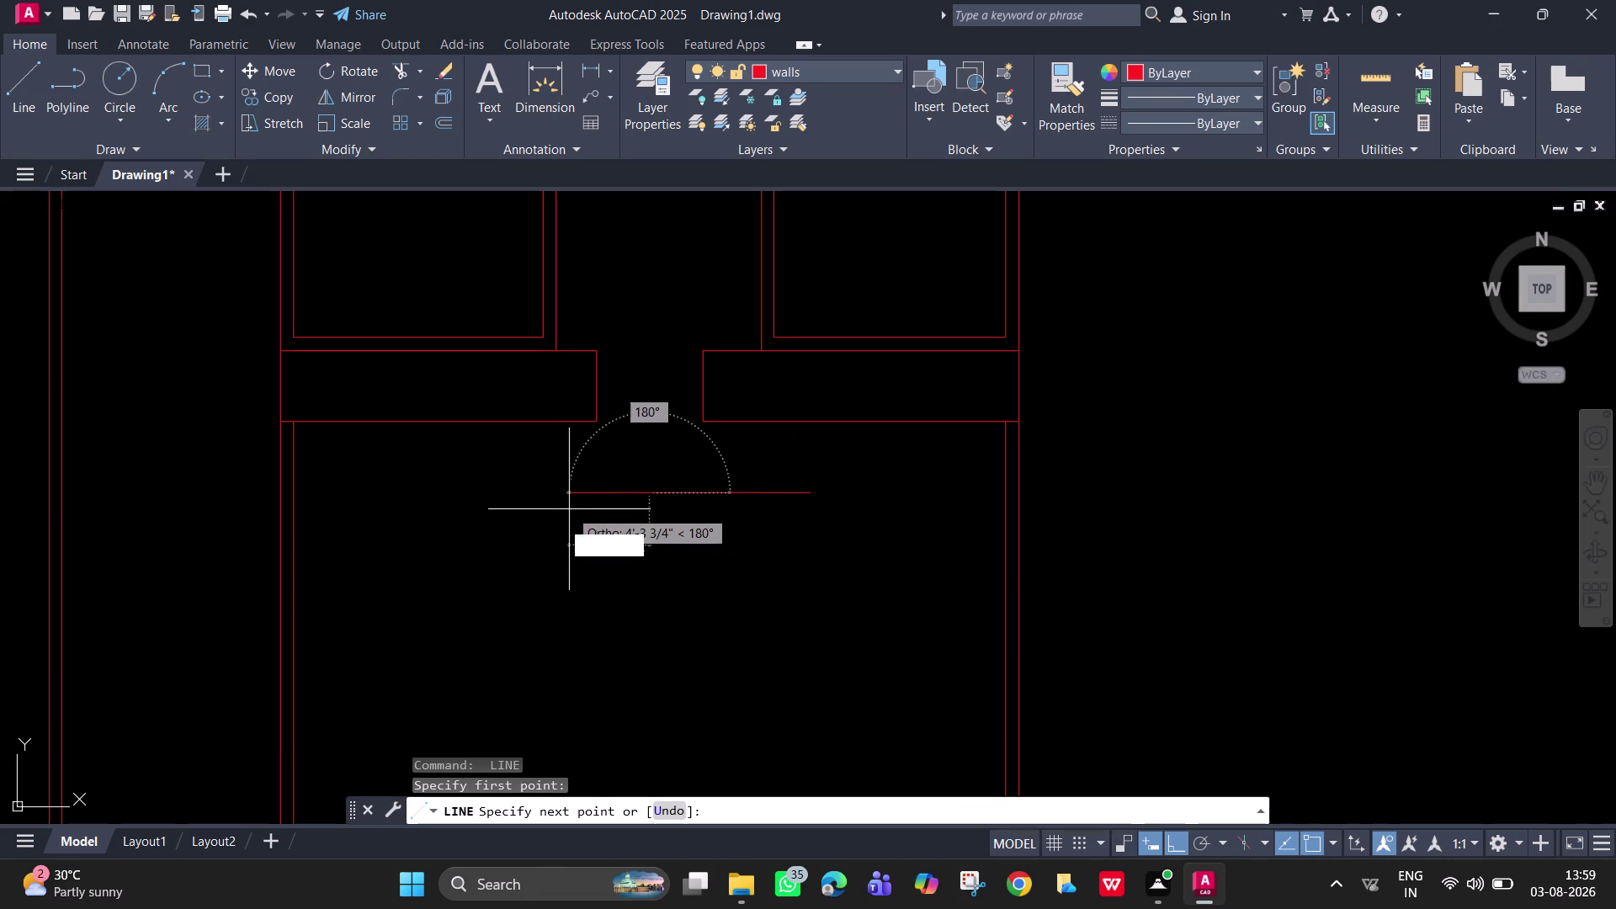
text(9')
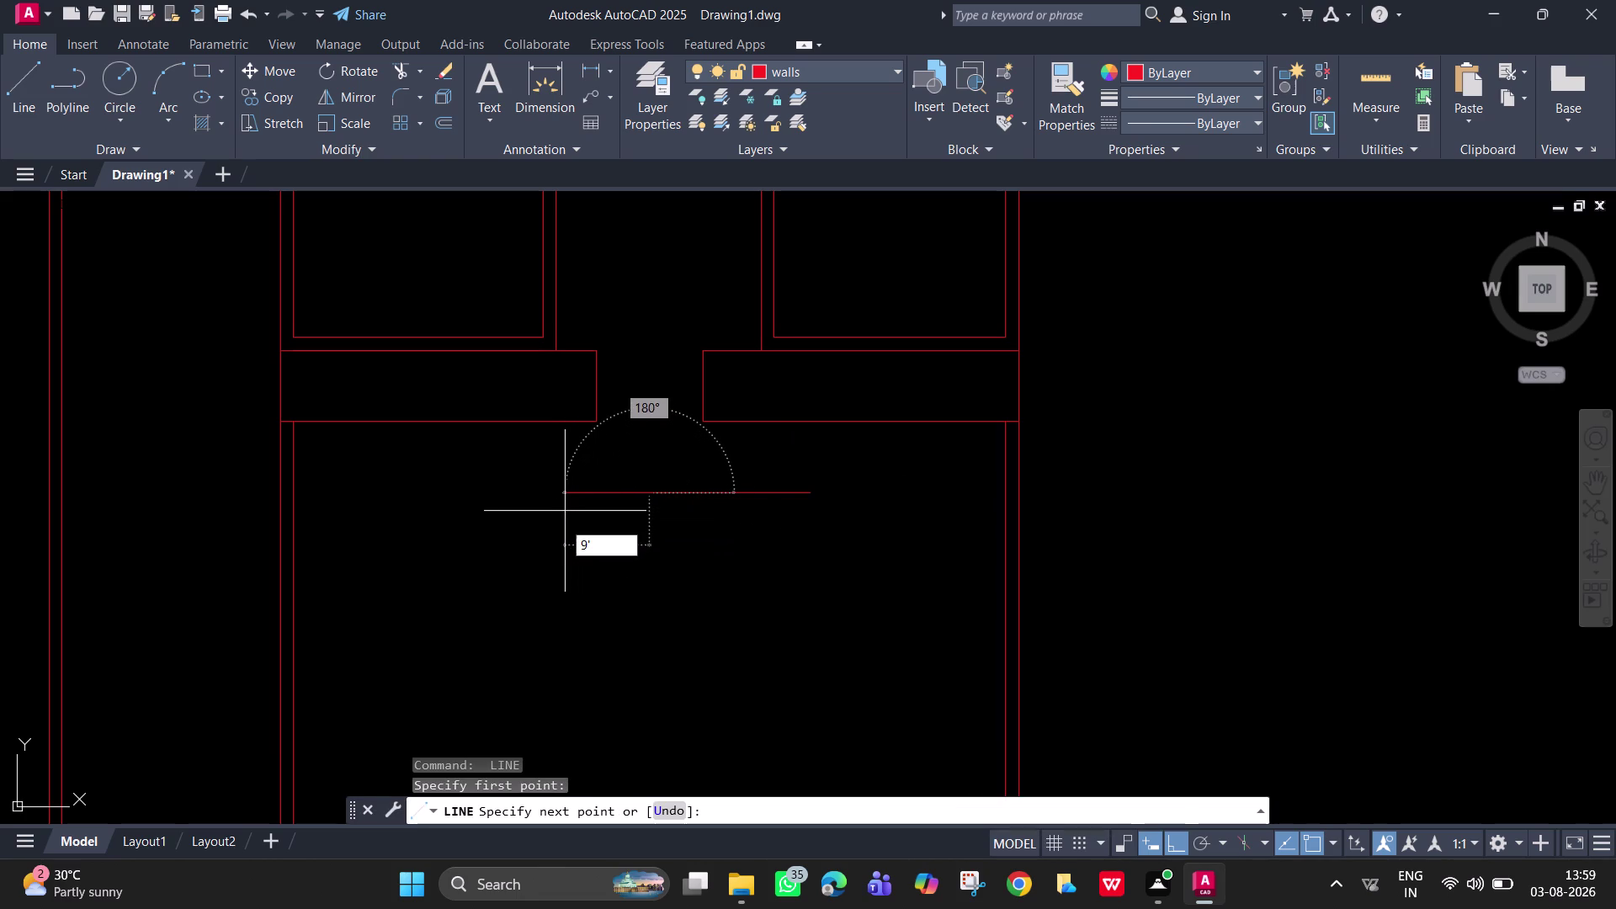
key(Return)
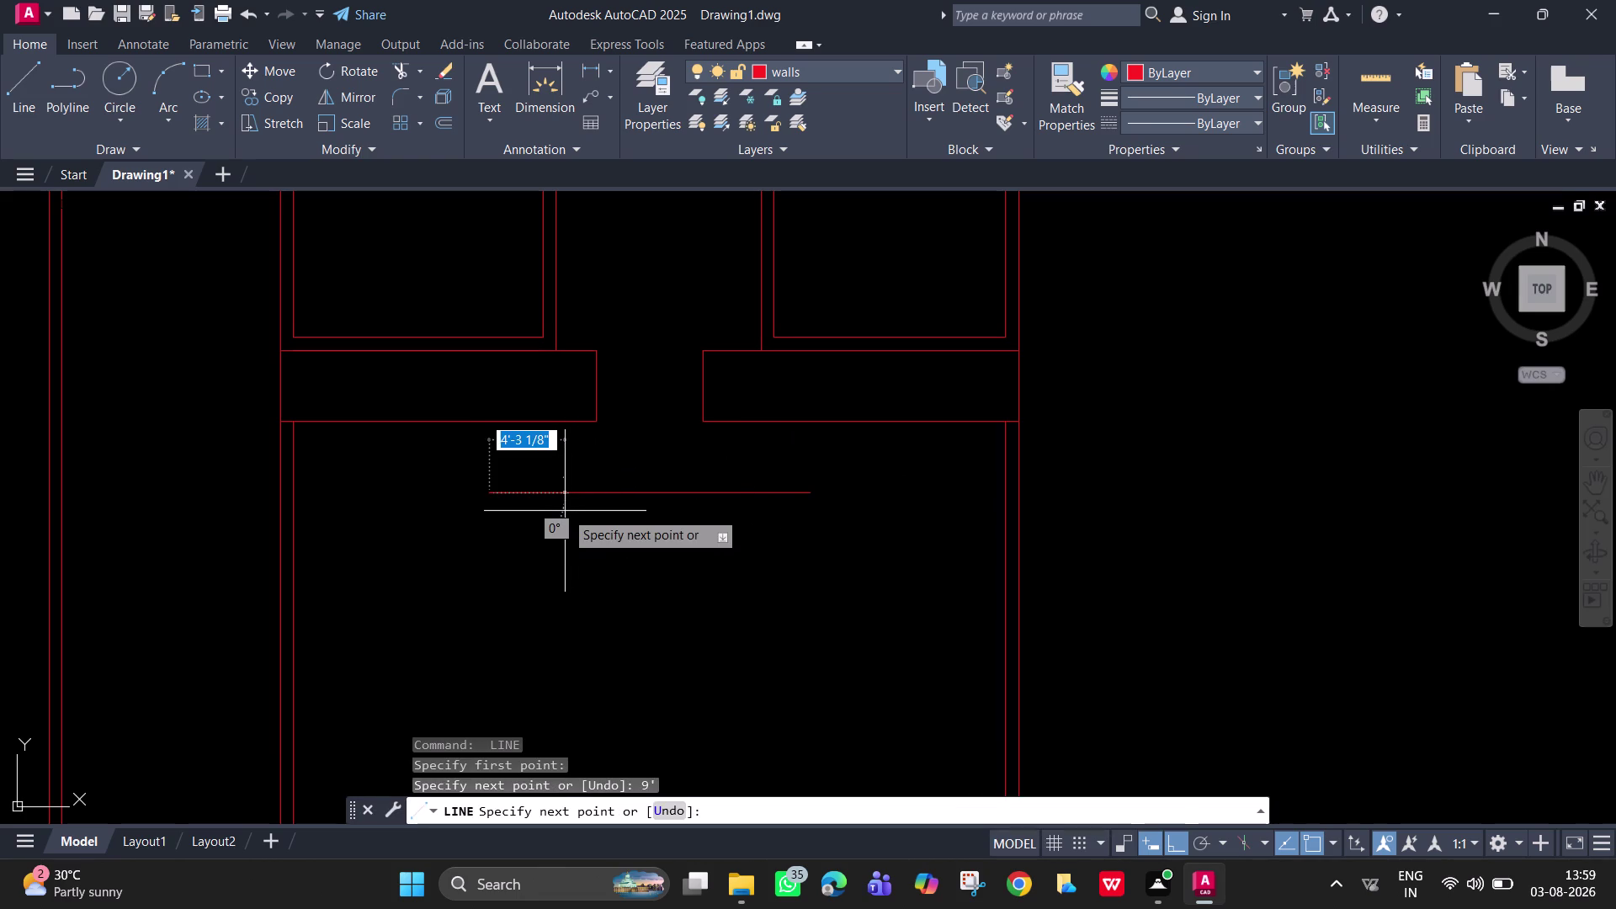
click(485, 418)
key(space)
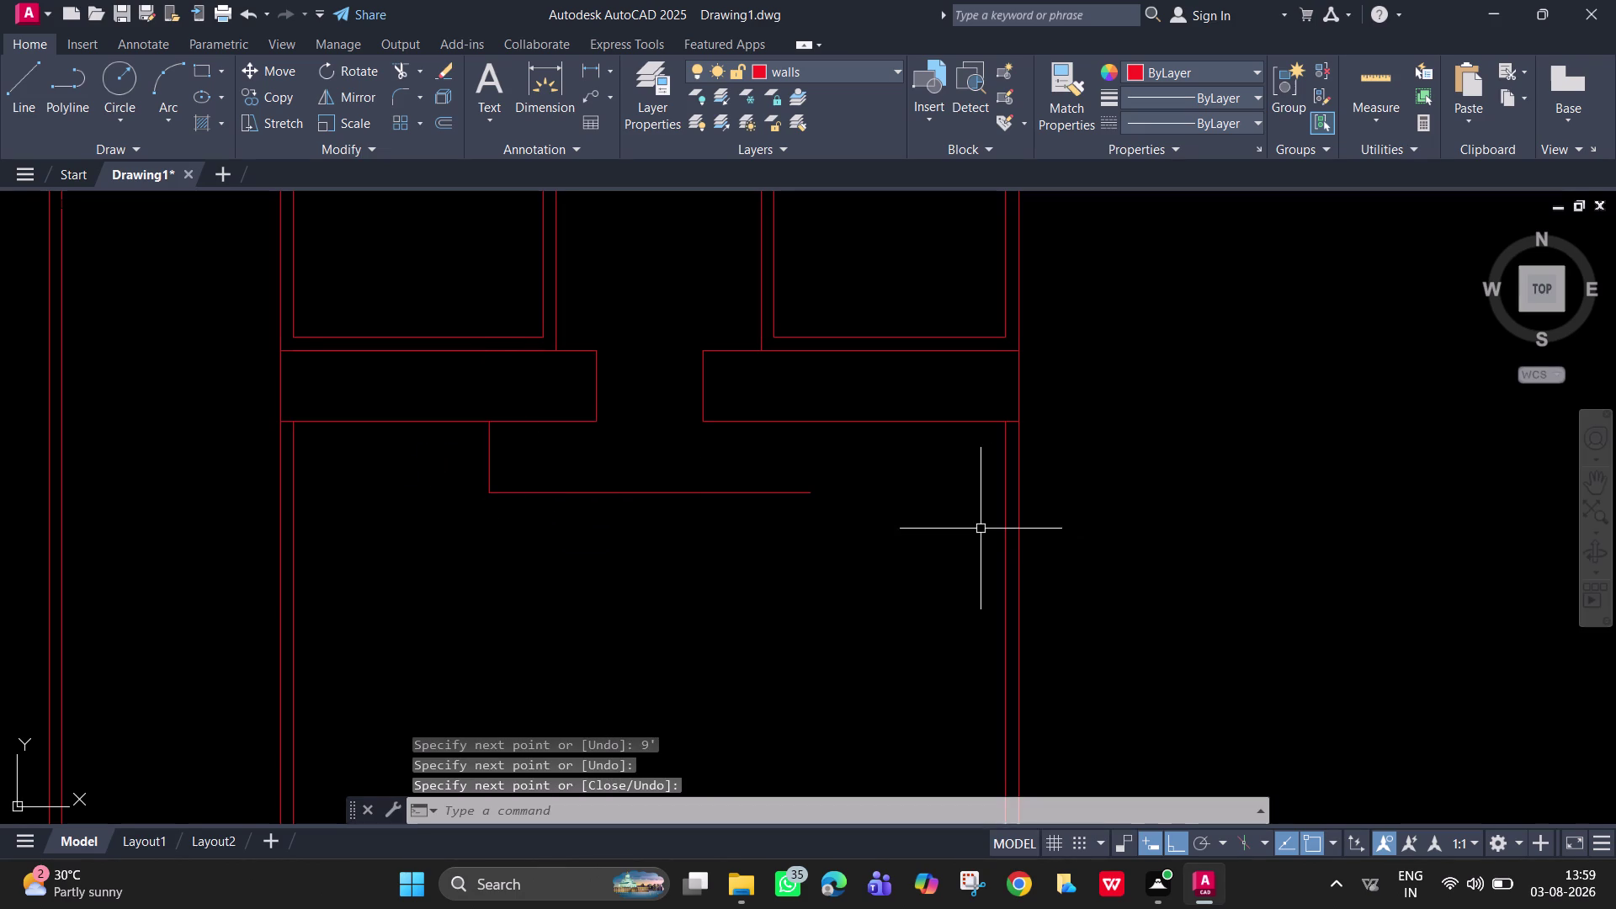
key(space)
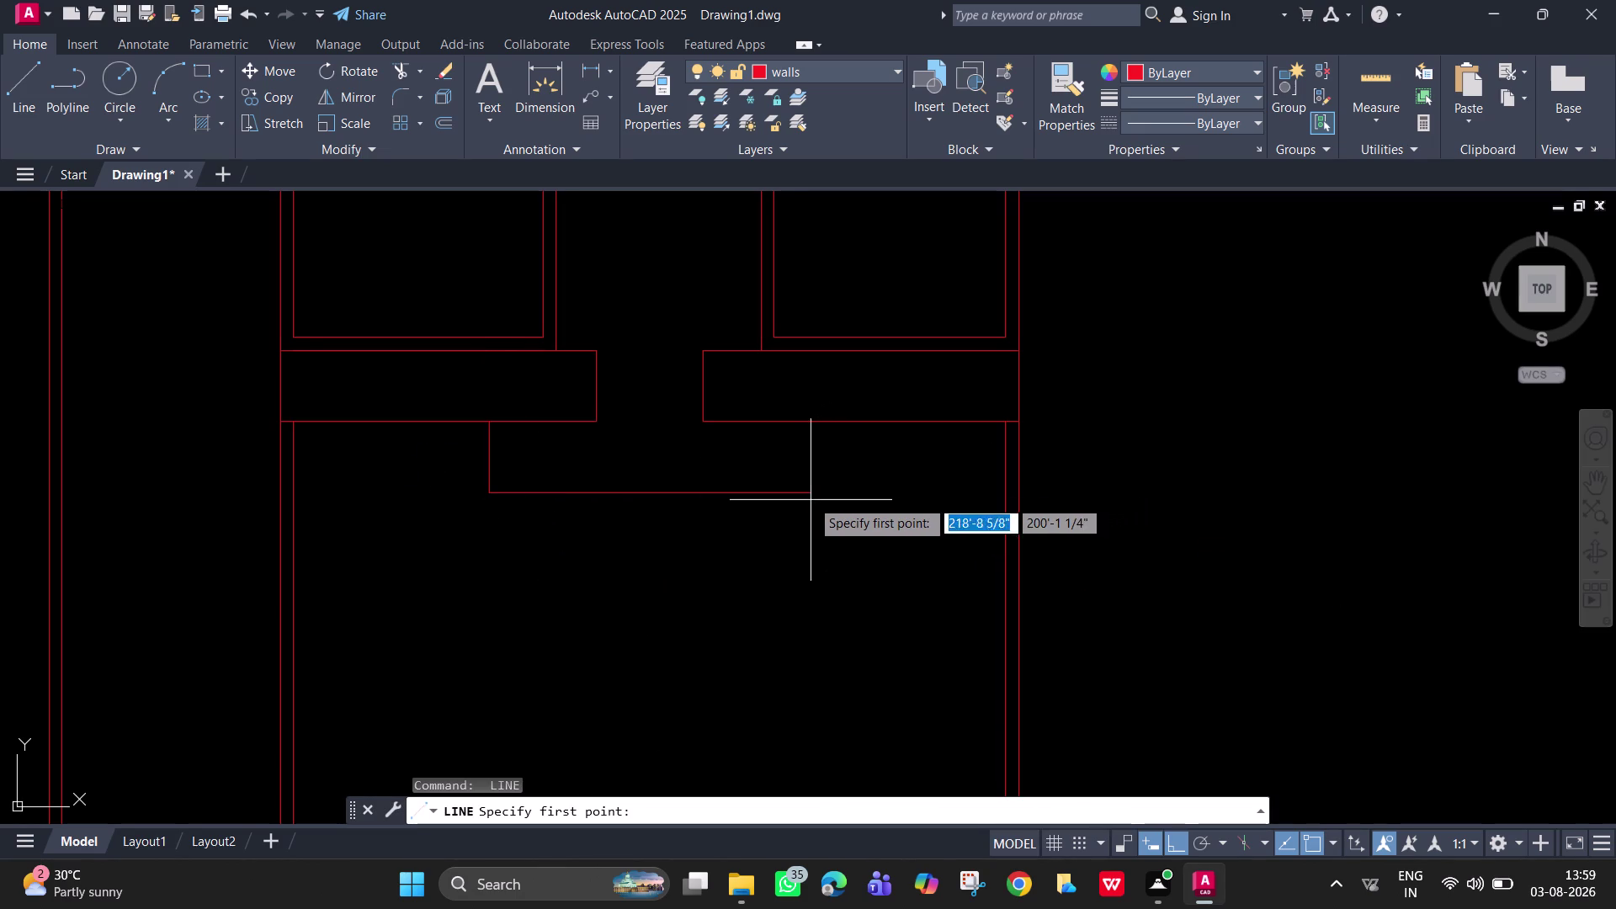
click(808, 490)
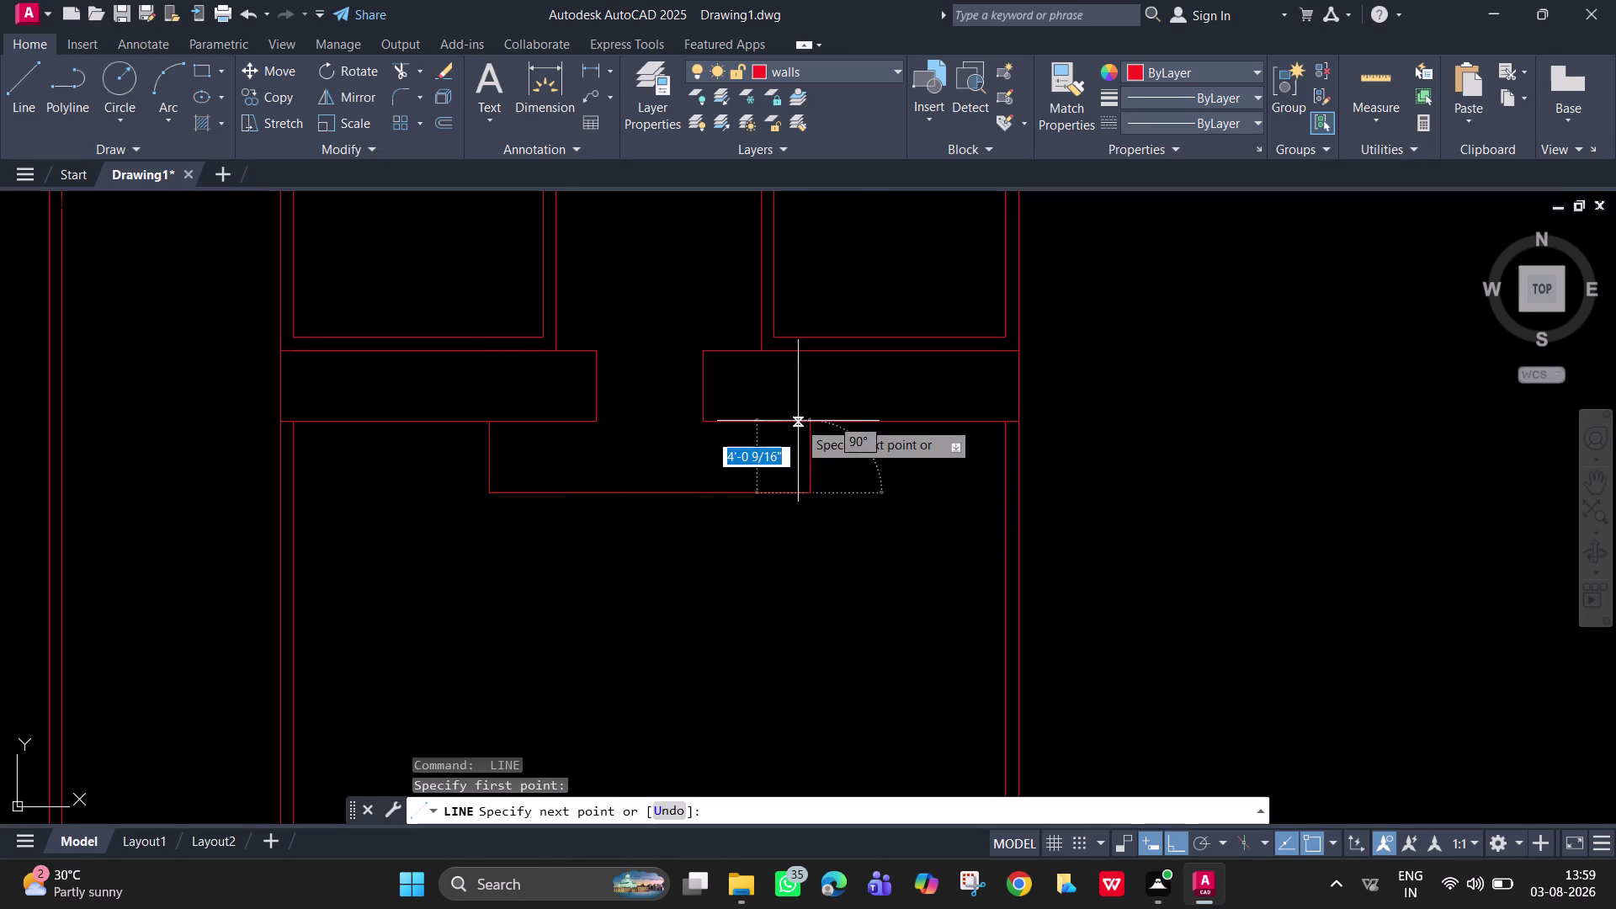
click(810, 417)
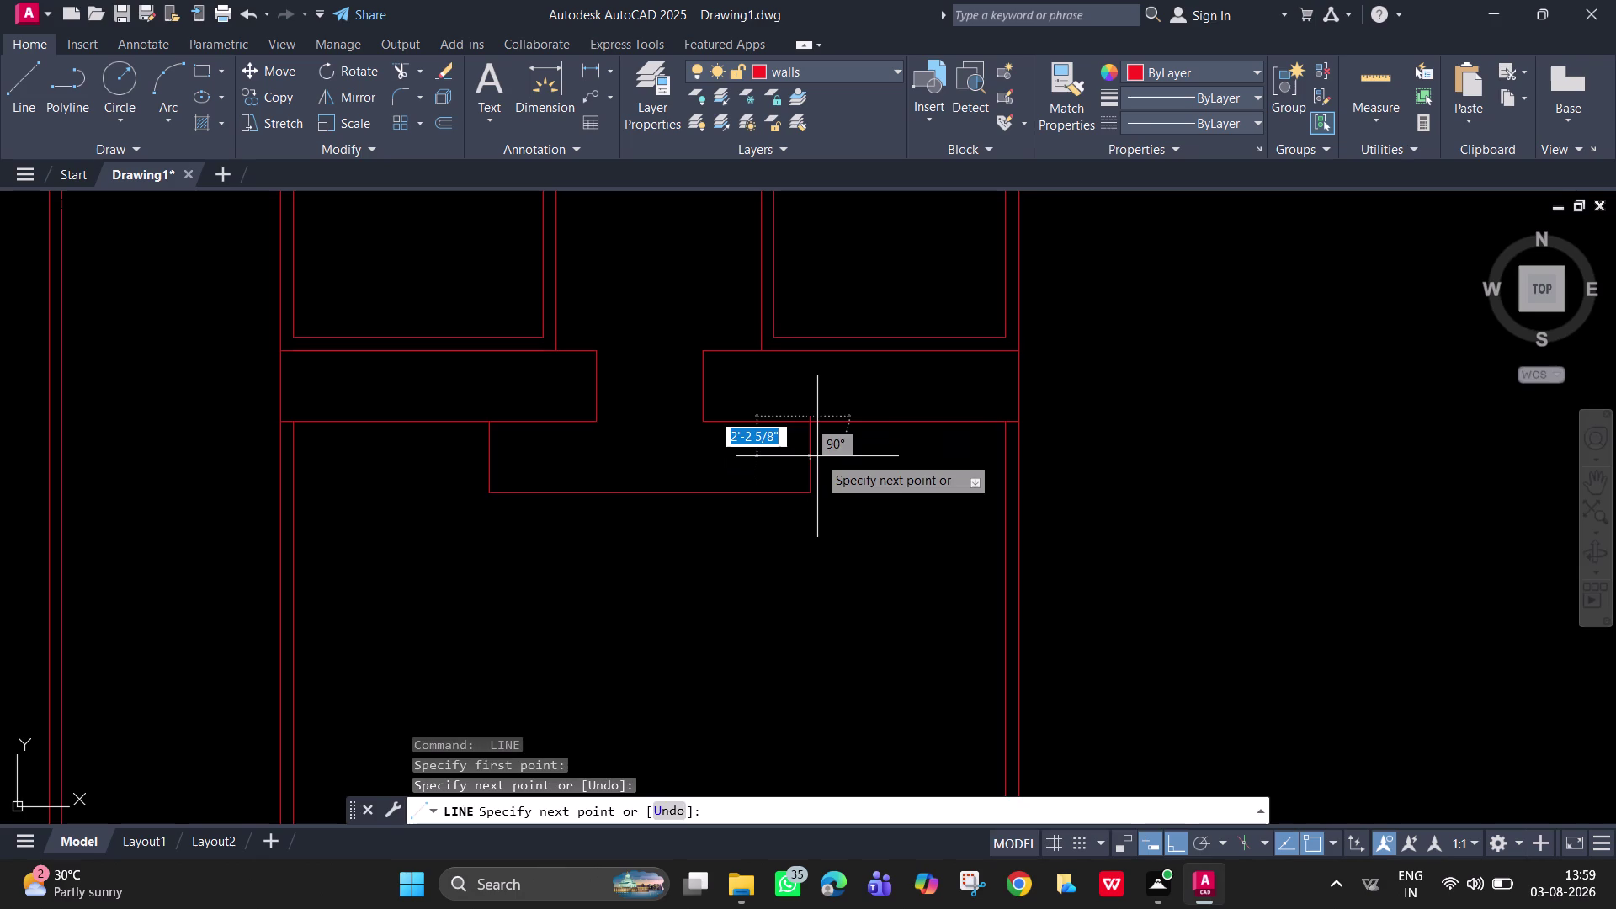
Trim the right side line's stub that overshoots the wall line.
key(space)
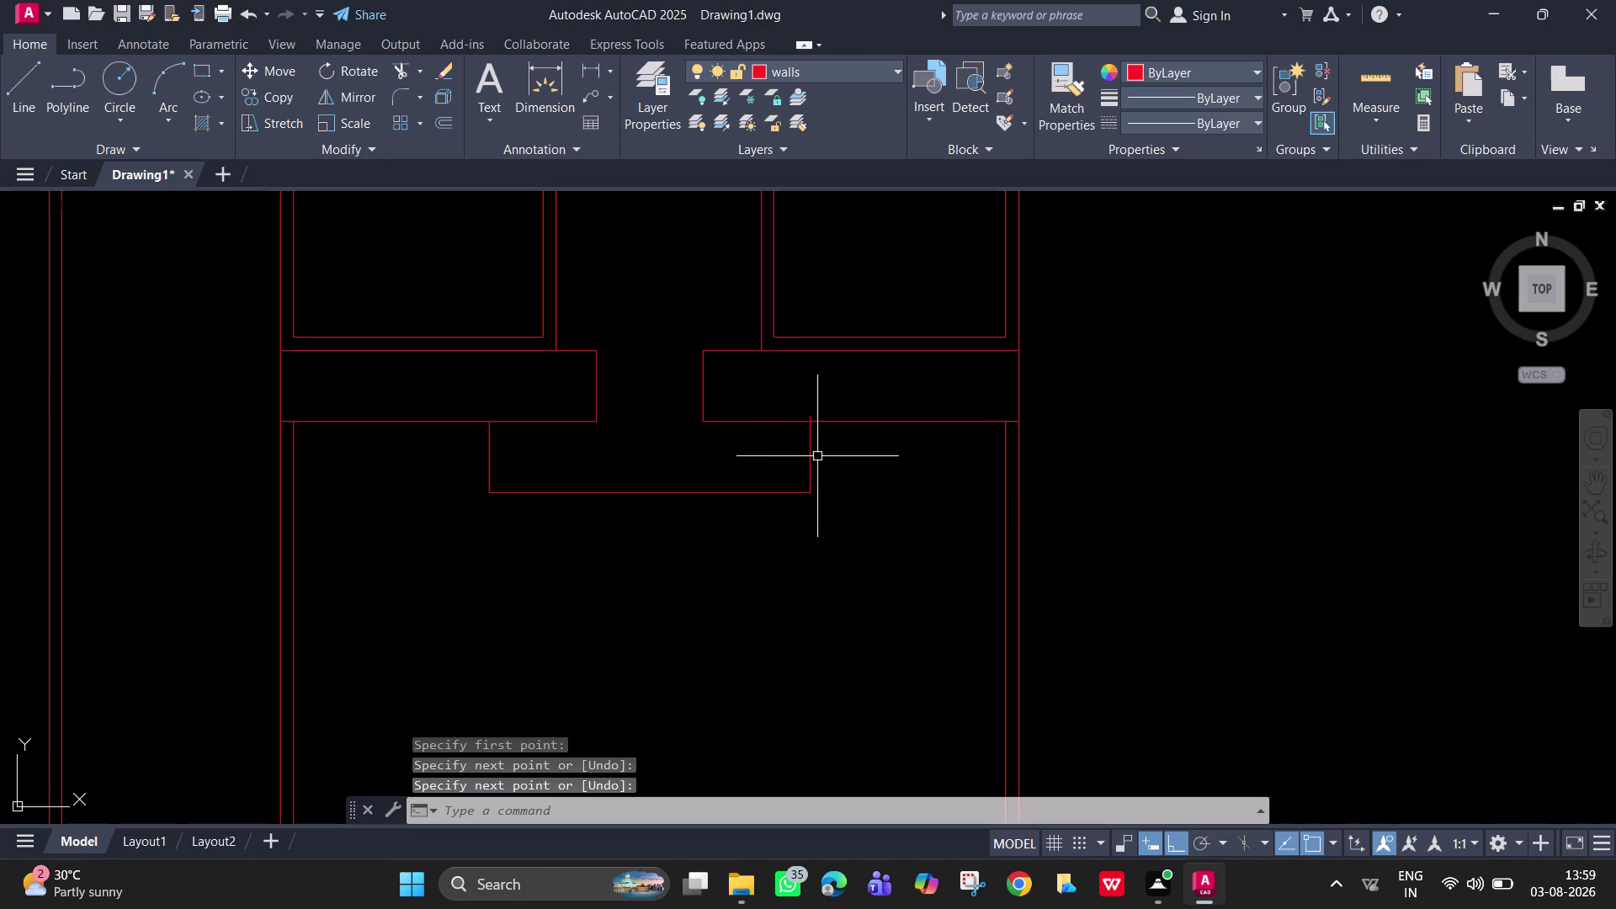
scroll(up, 3)
scroll(down, 3)
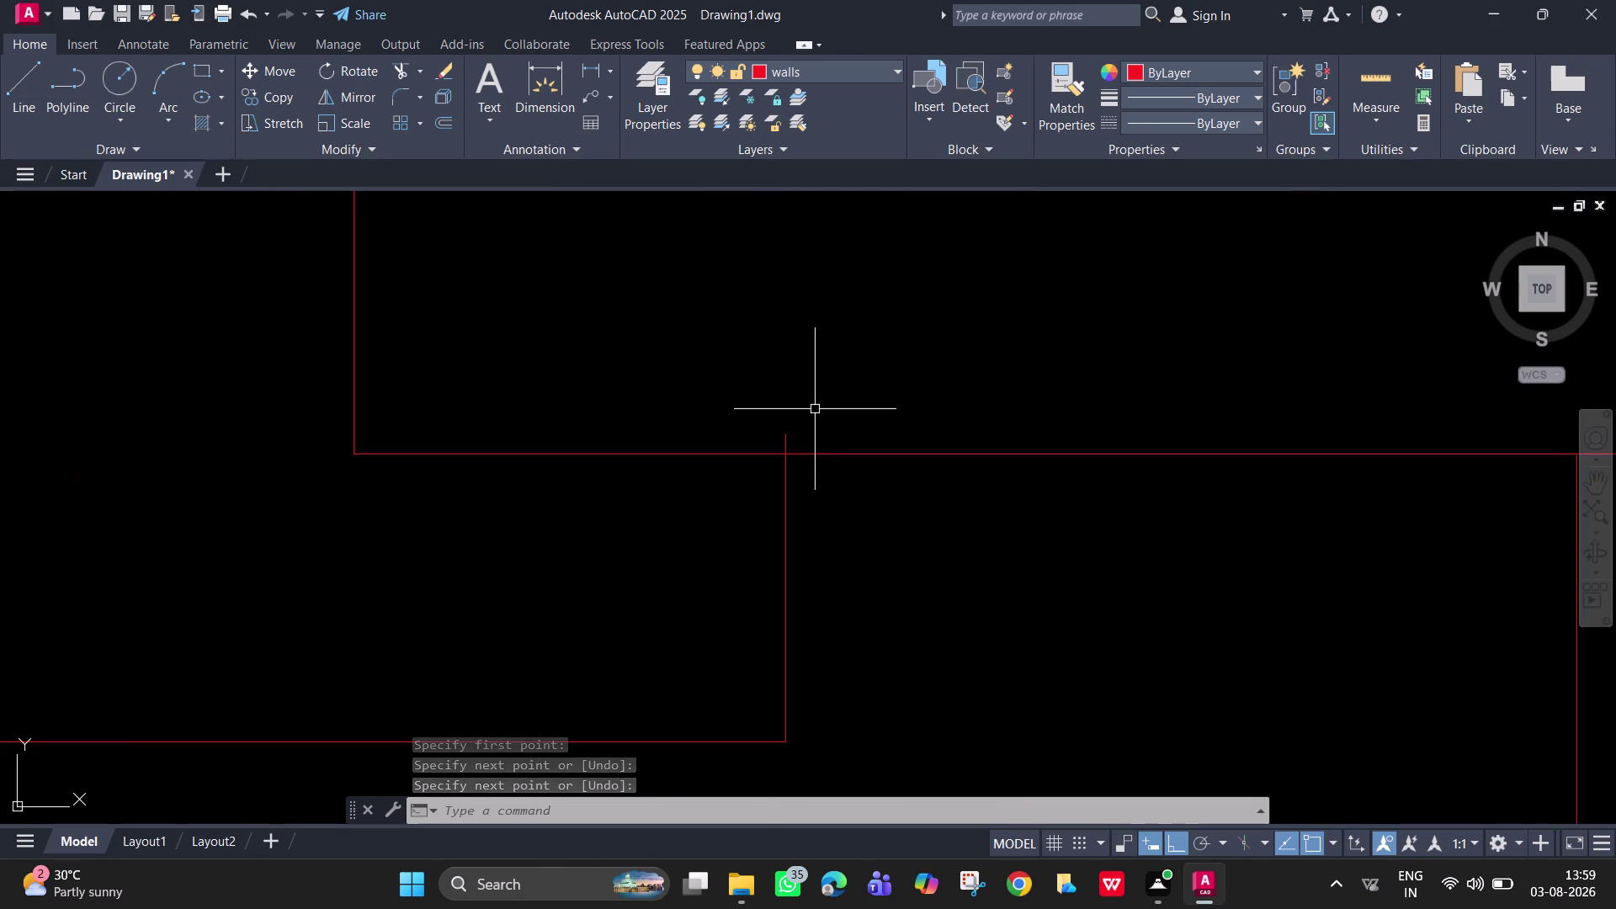
key(t)
text(r)
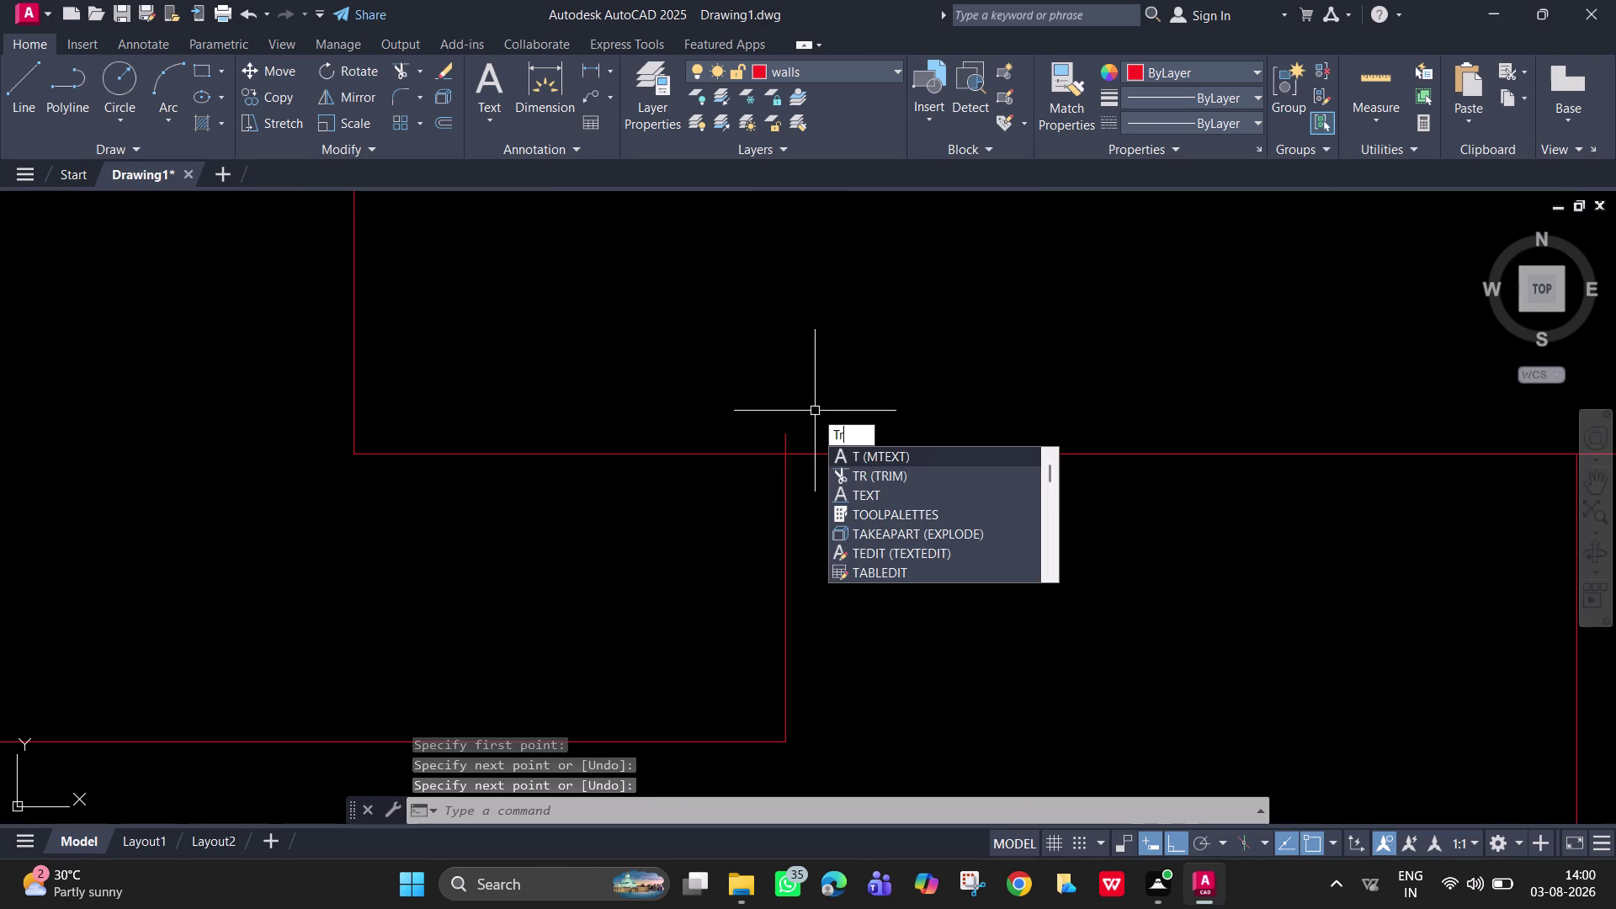
key(space)
click(784, 434)
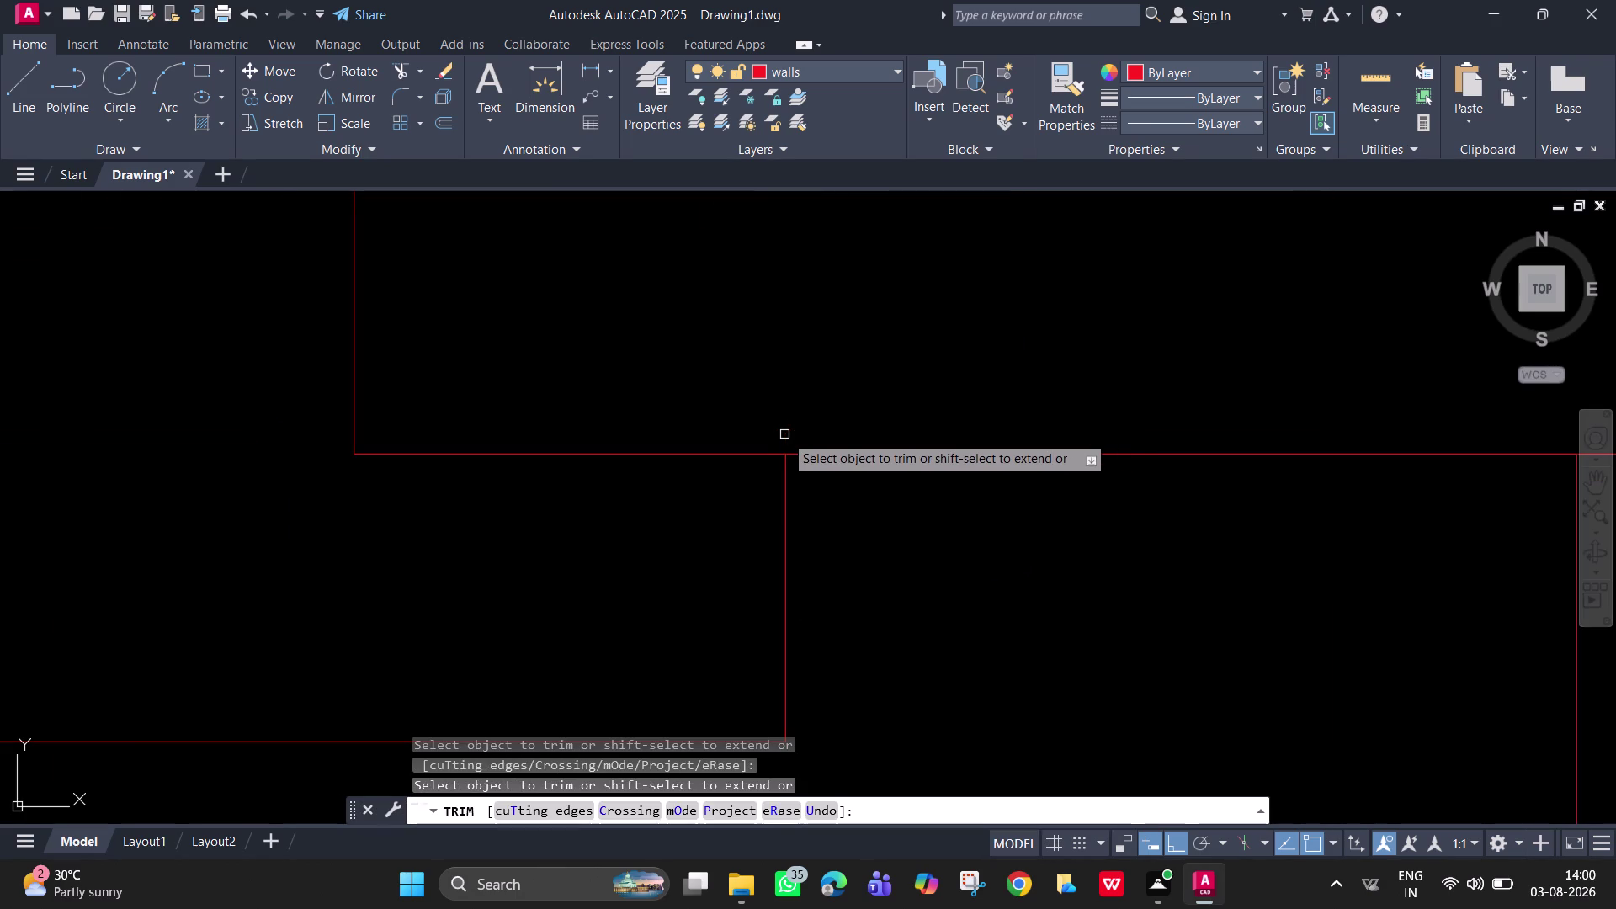
key(space)
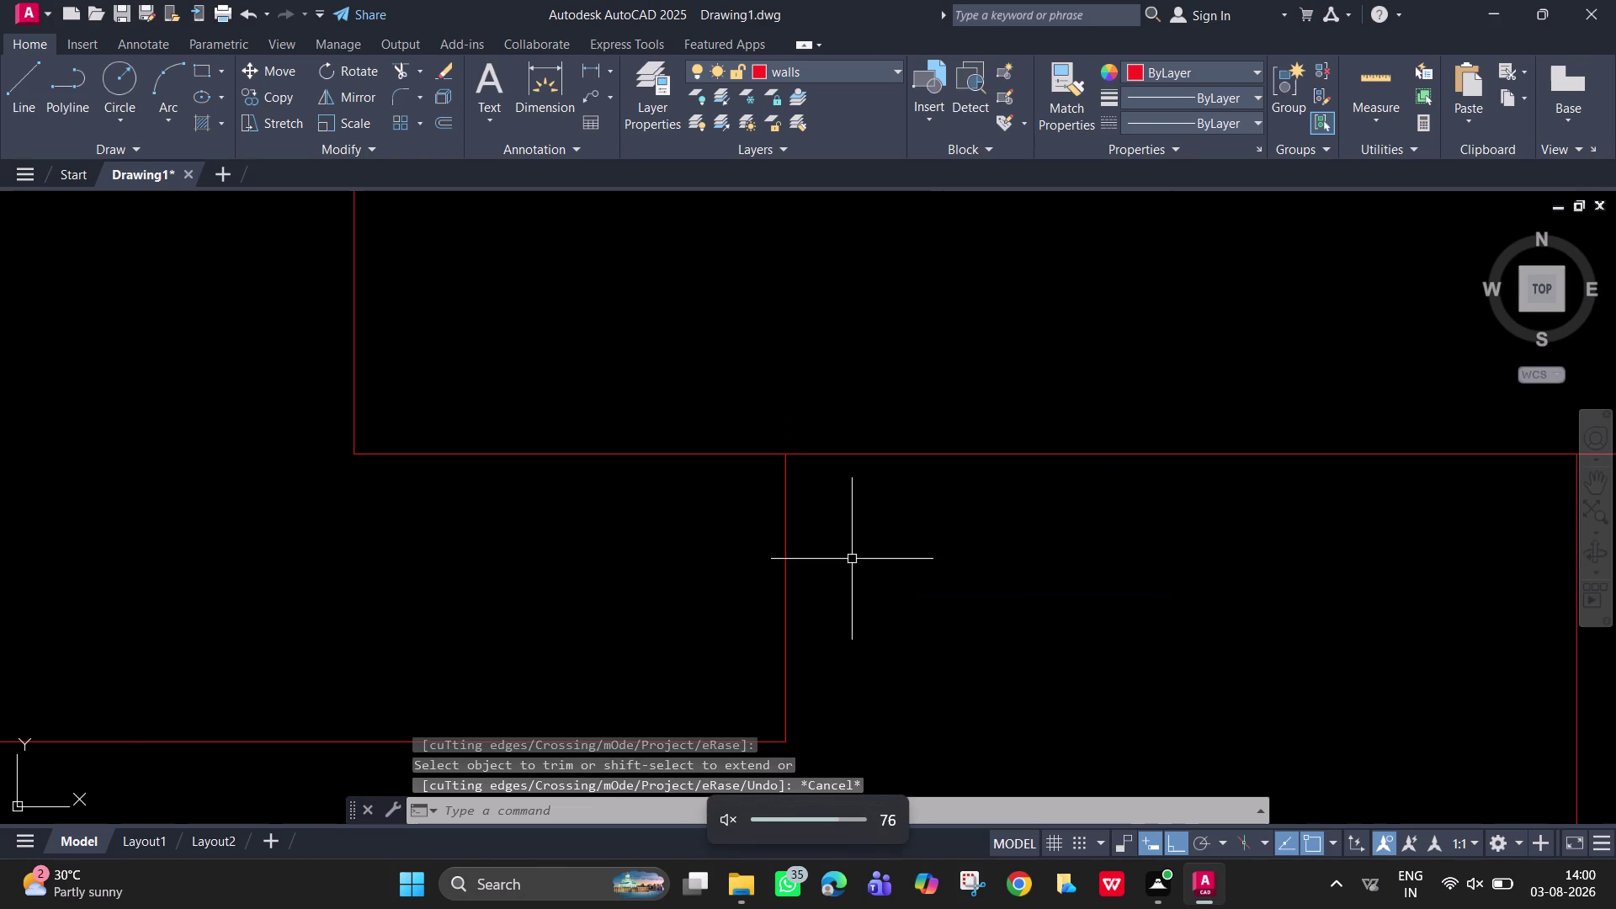
key(space)
key(Escape)
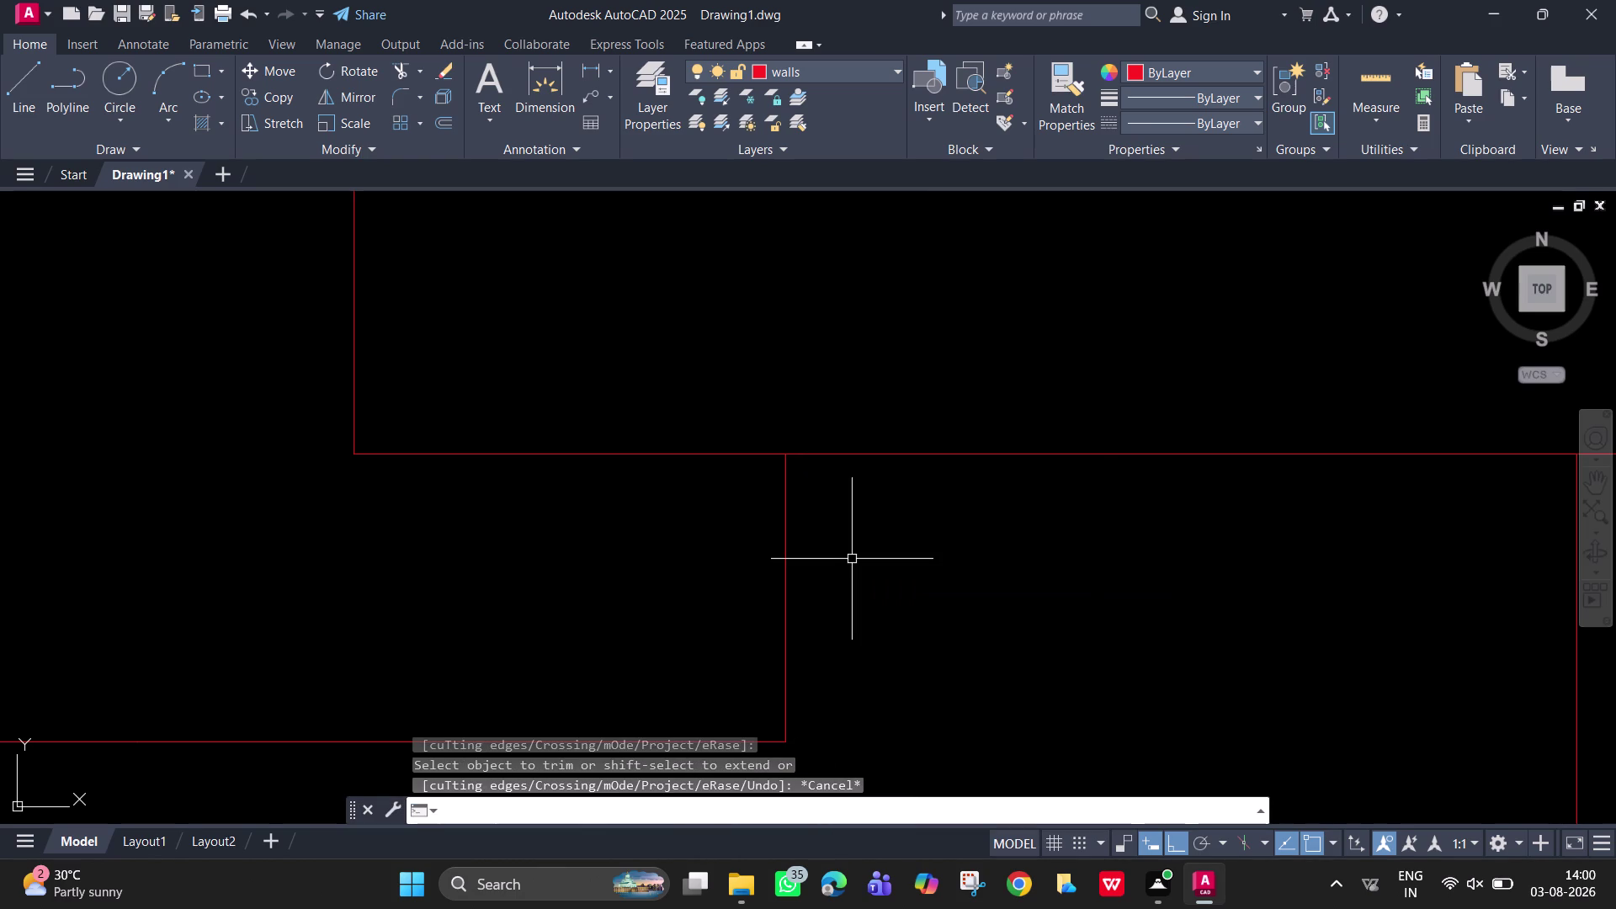
click(779, 580)
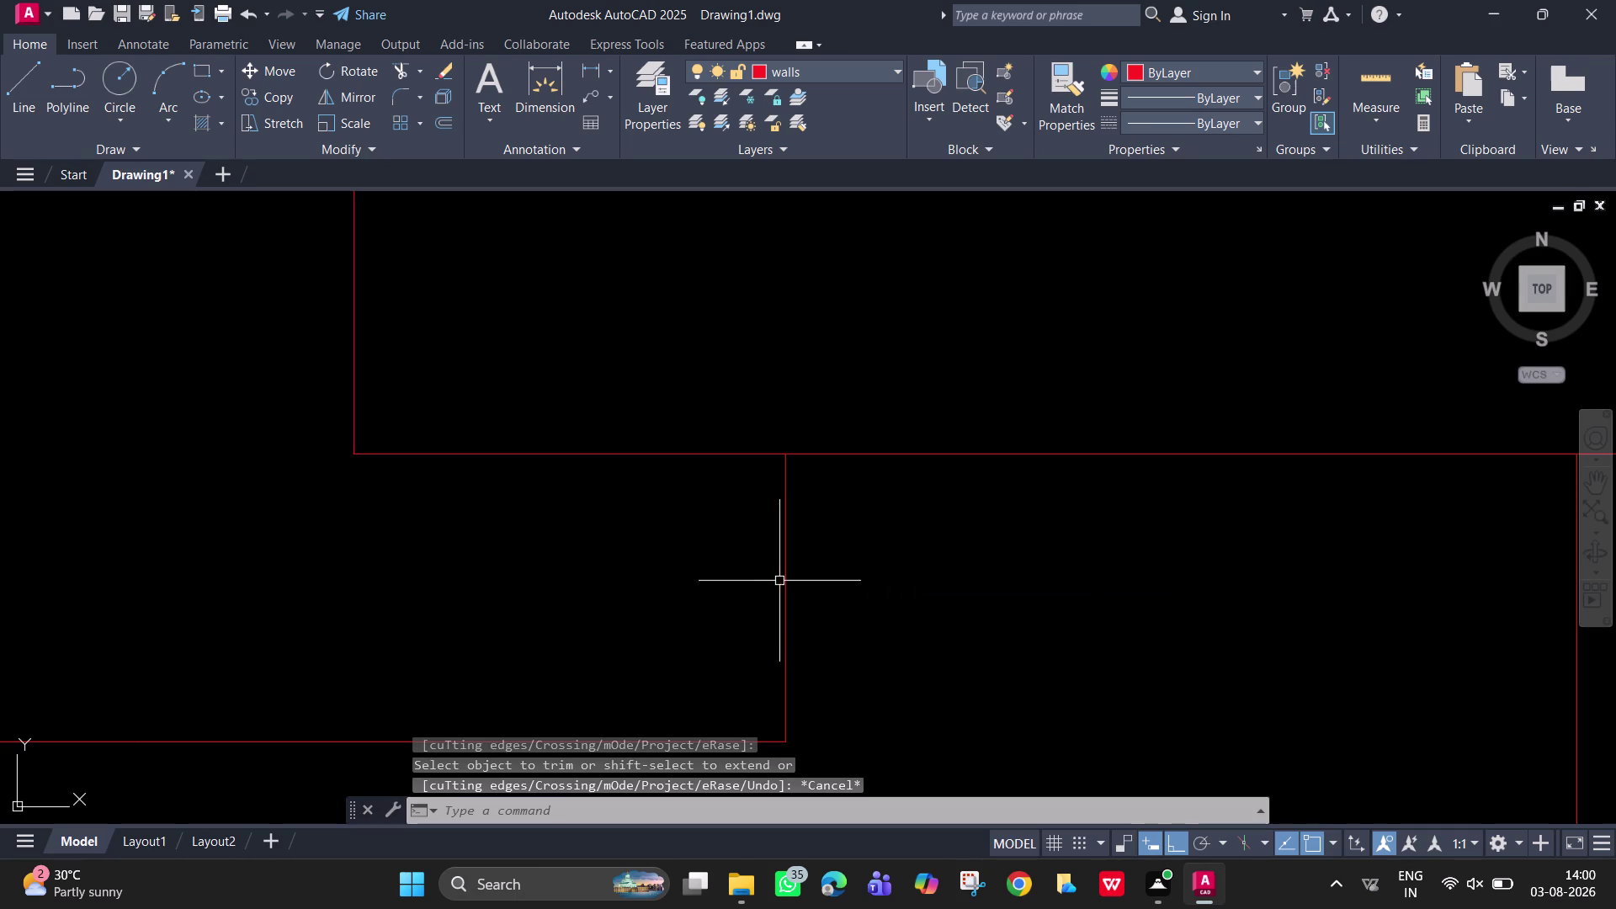
Copy the step's right edge from its lower endpoint as the base point.
click(800, 596)
drag(803, 605, 793, 597)
click(770, 583)
text(c)
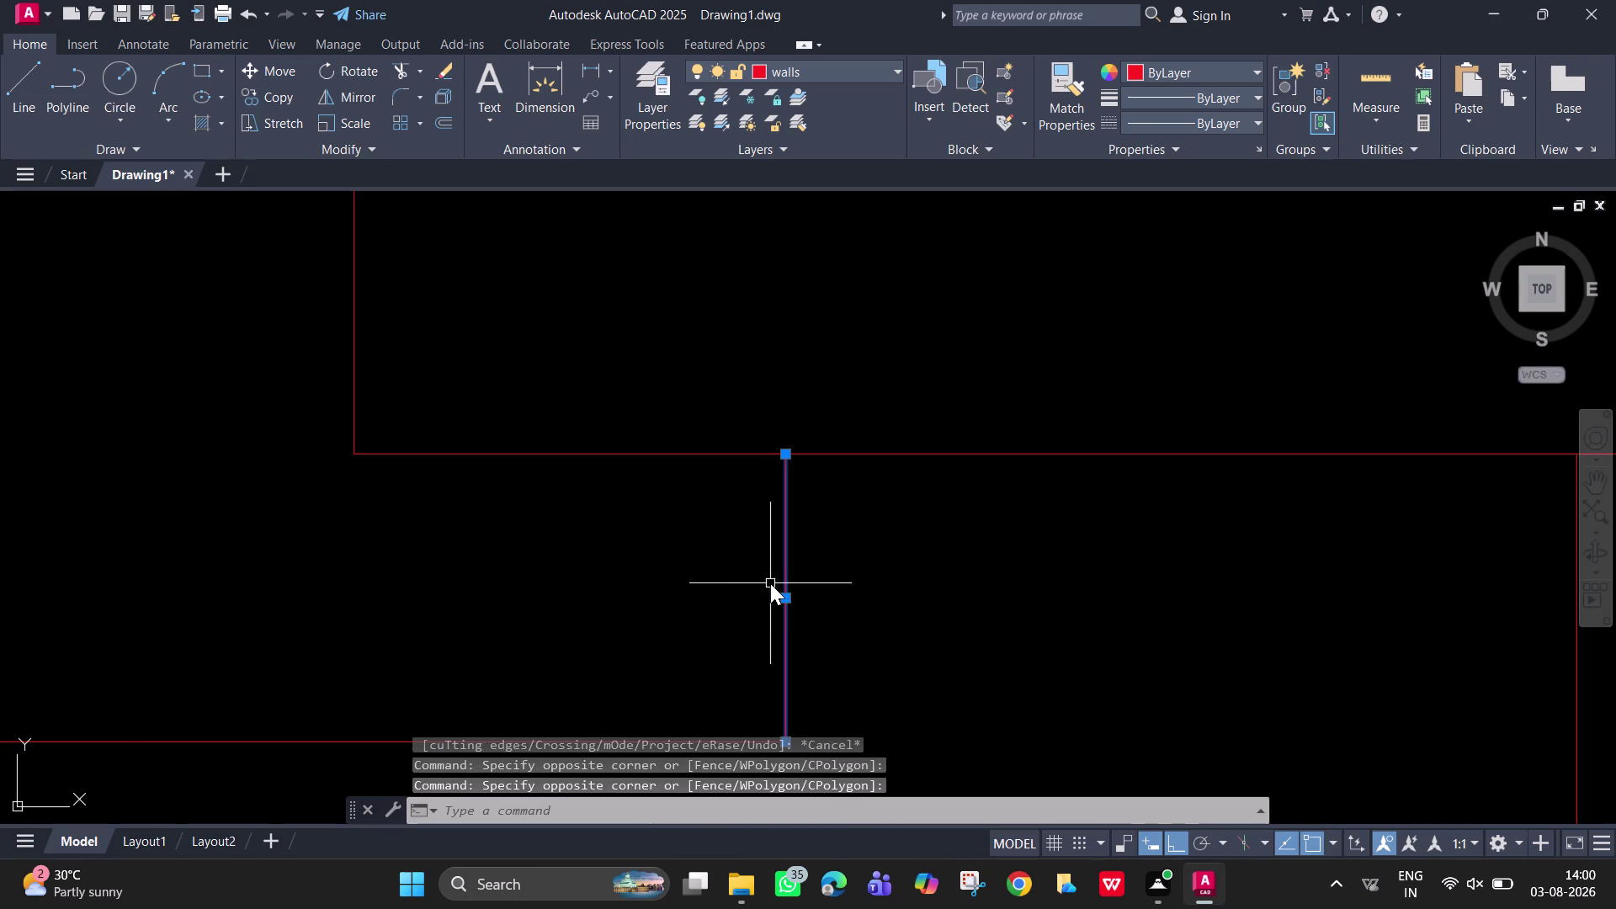
text(o)
key(Return)
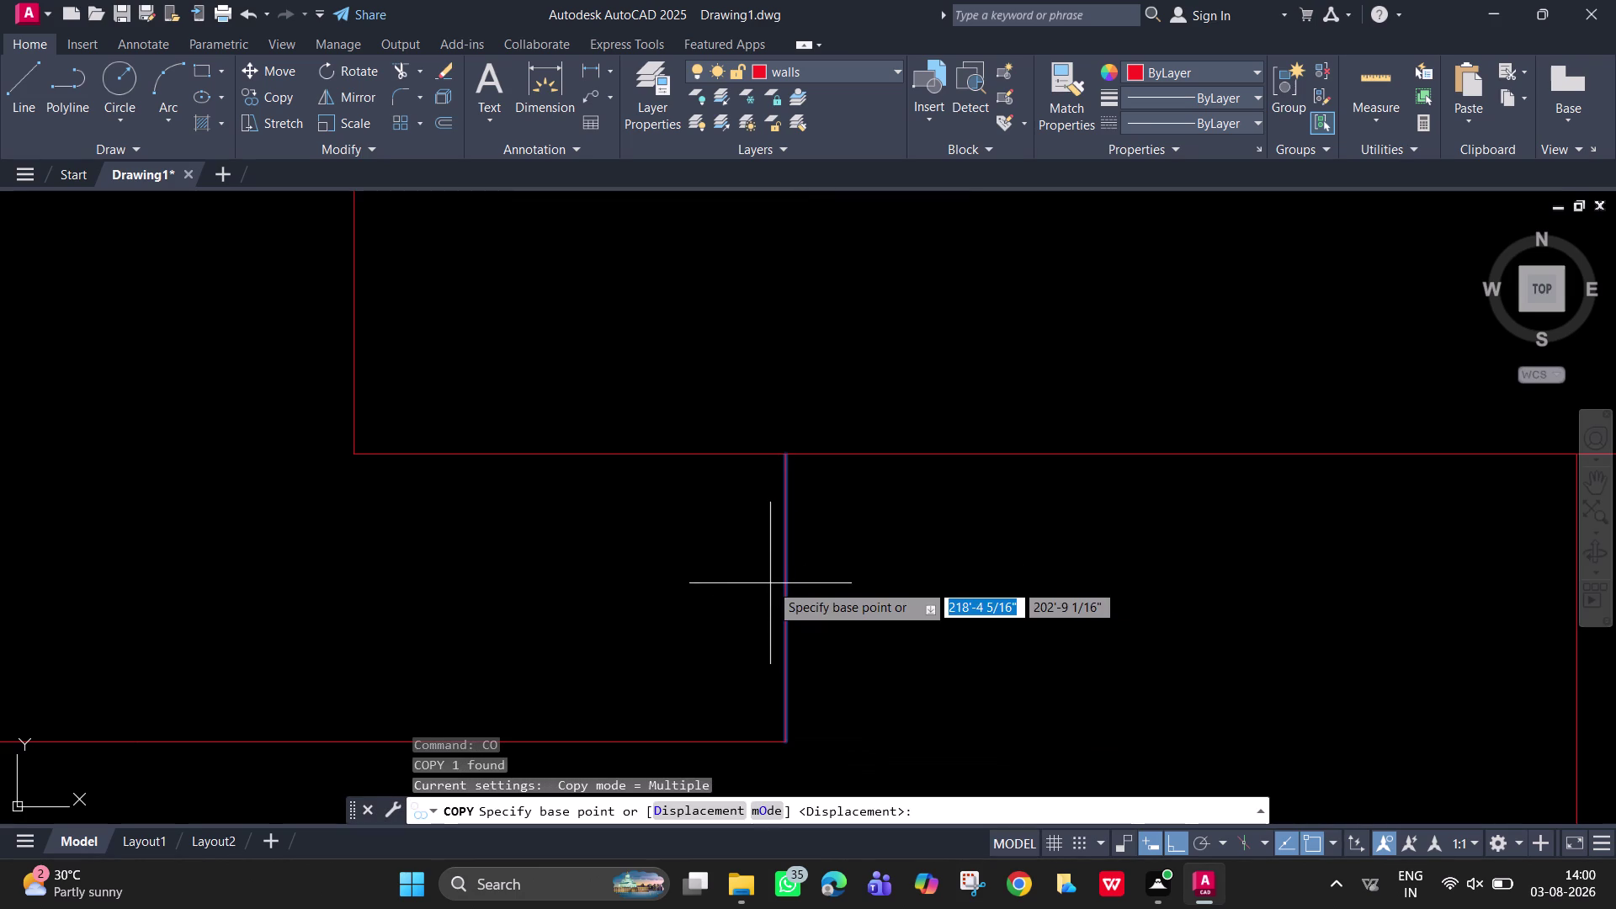
click(786, 739)
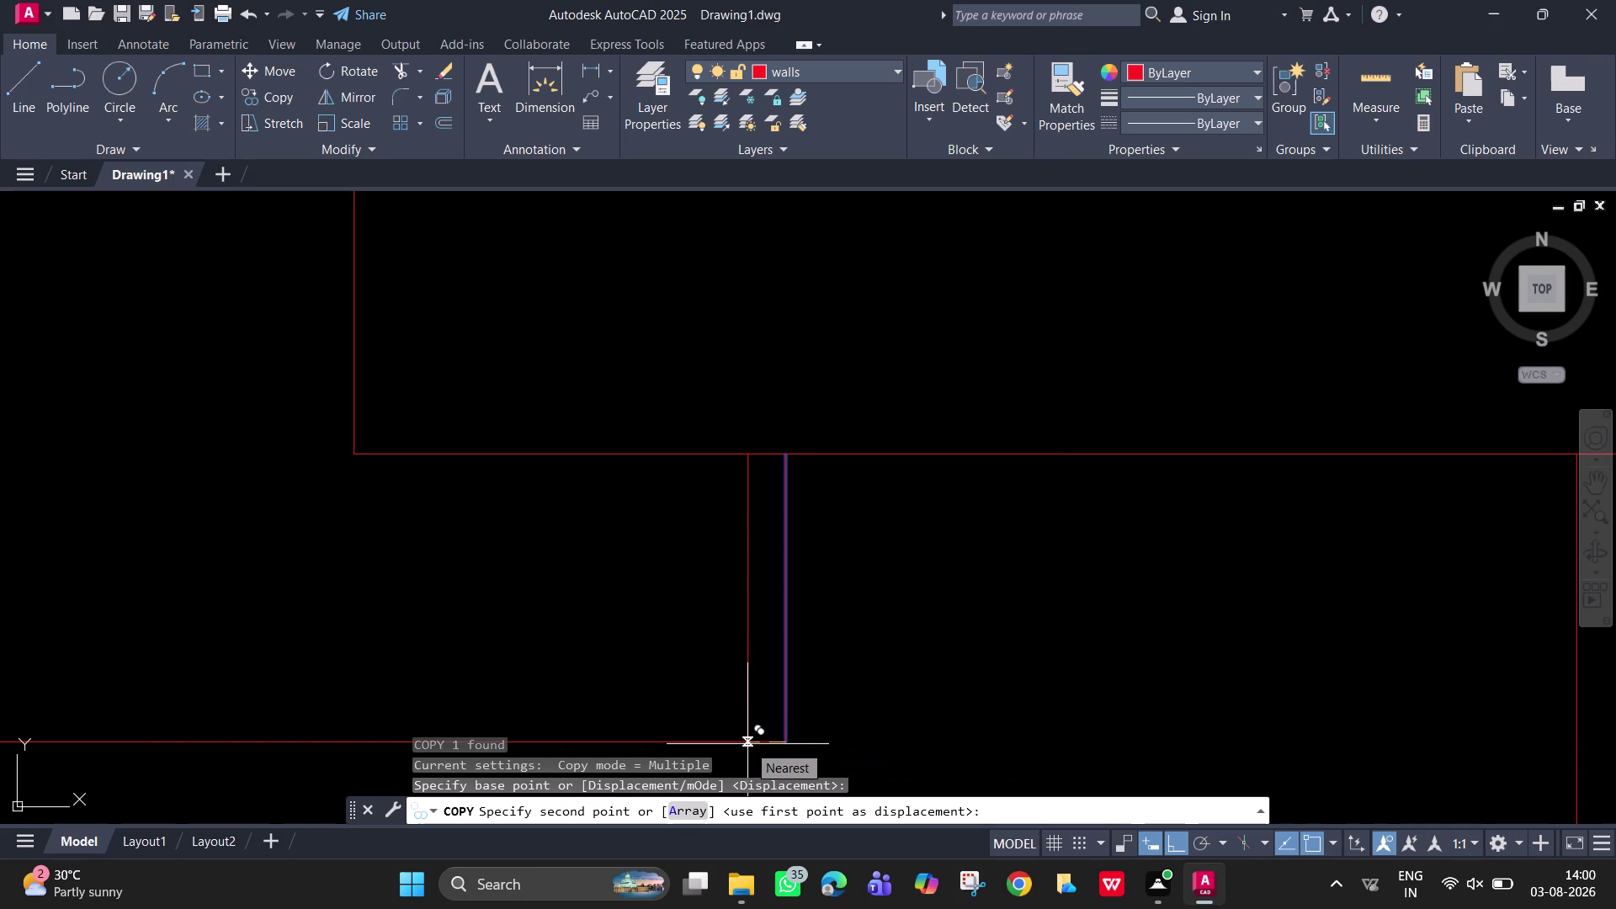
Array the copies as 4 items spaced 1' apart.
key(a)
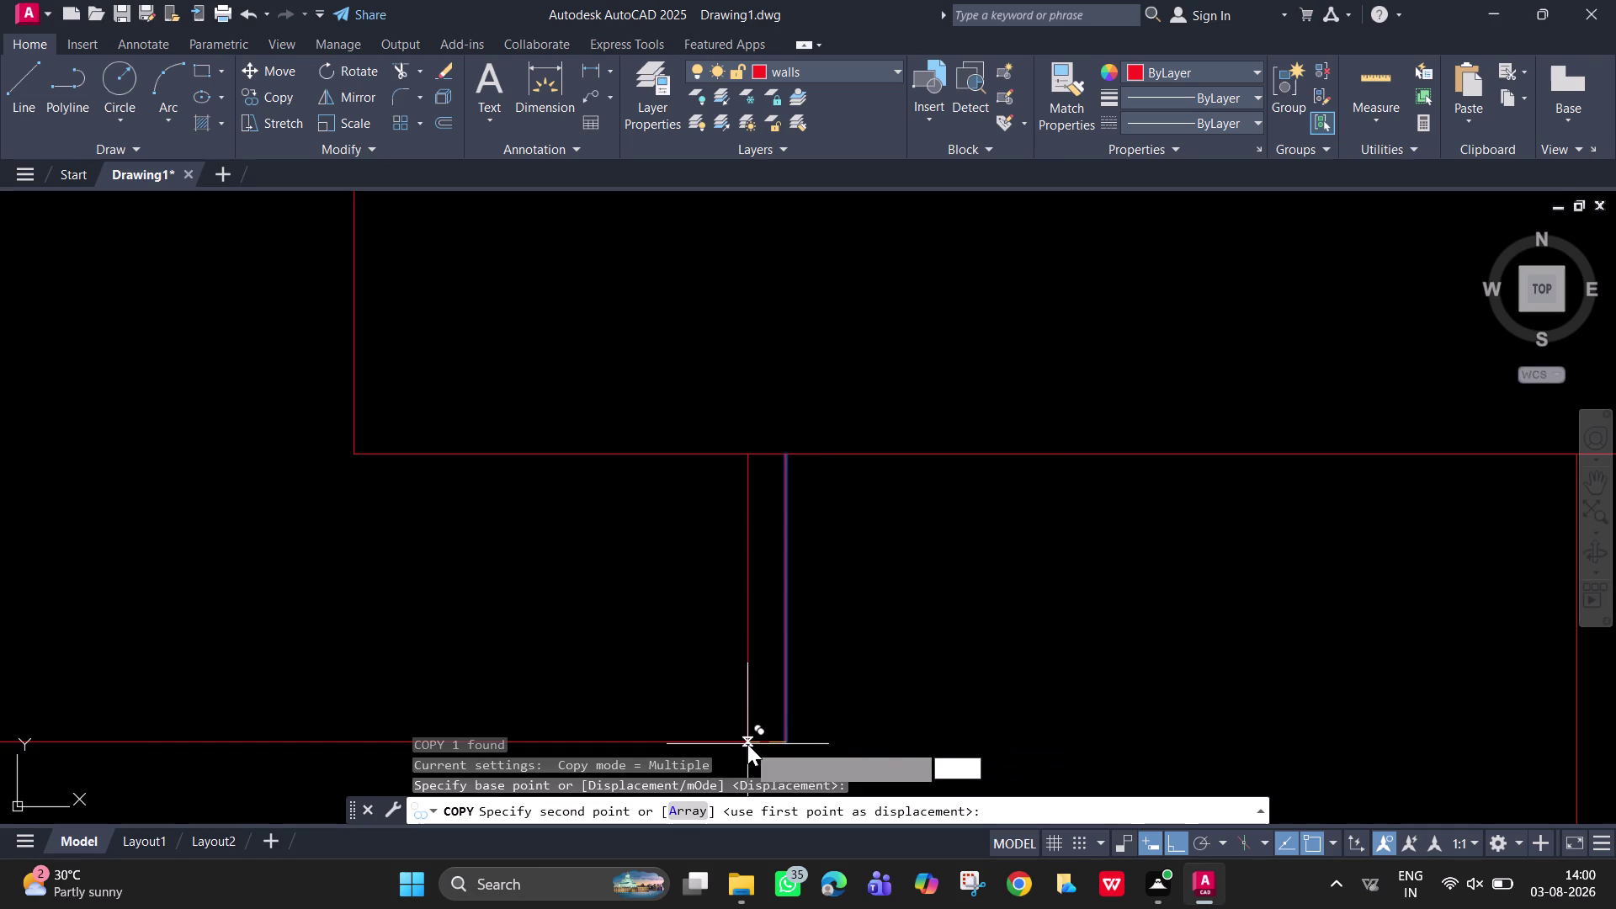
key(Return)
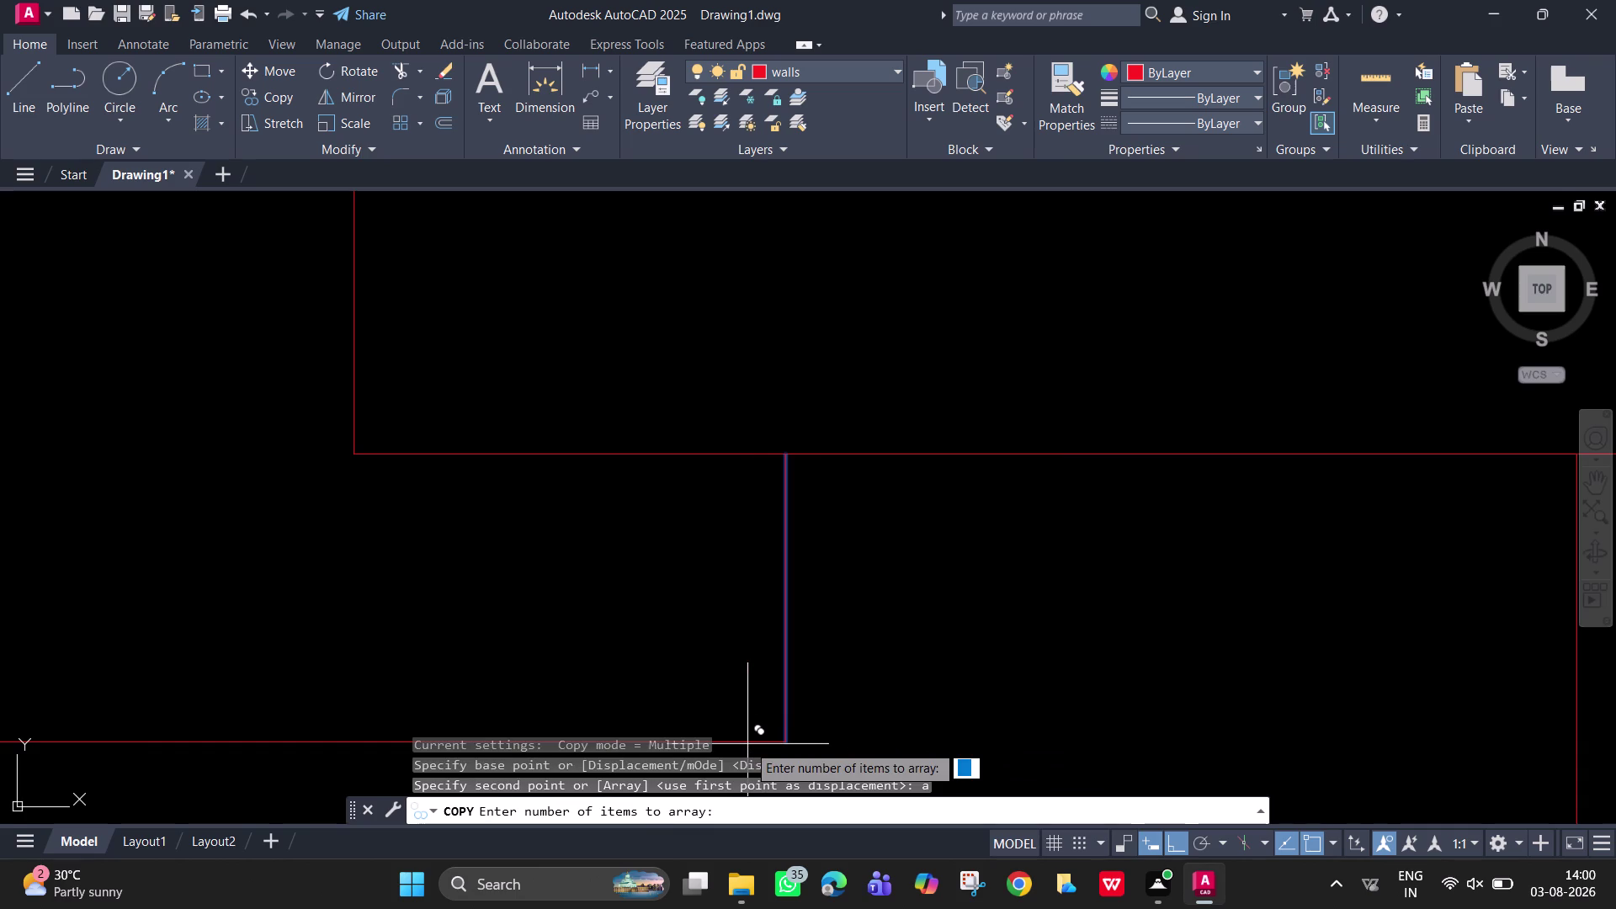
key(3)
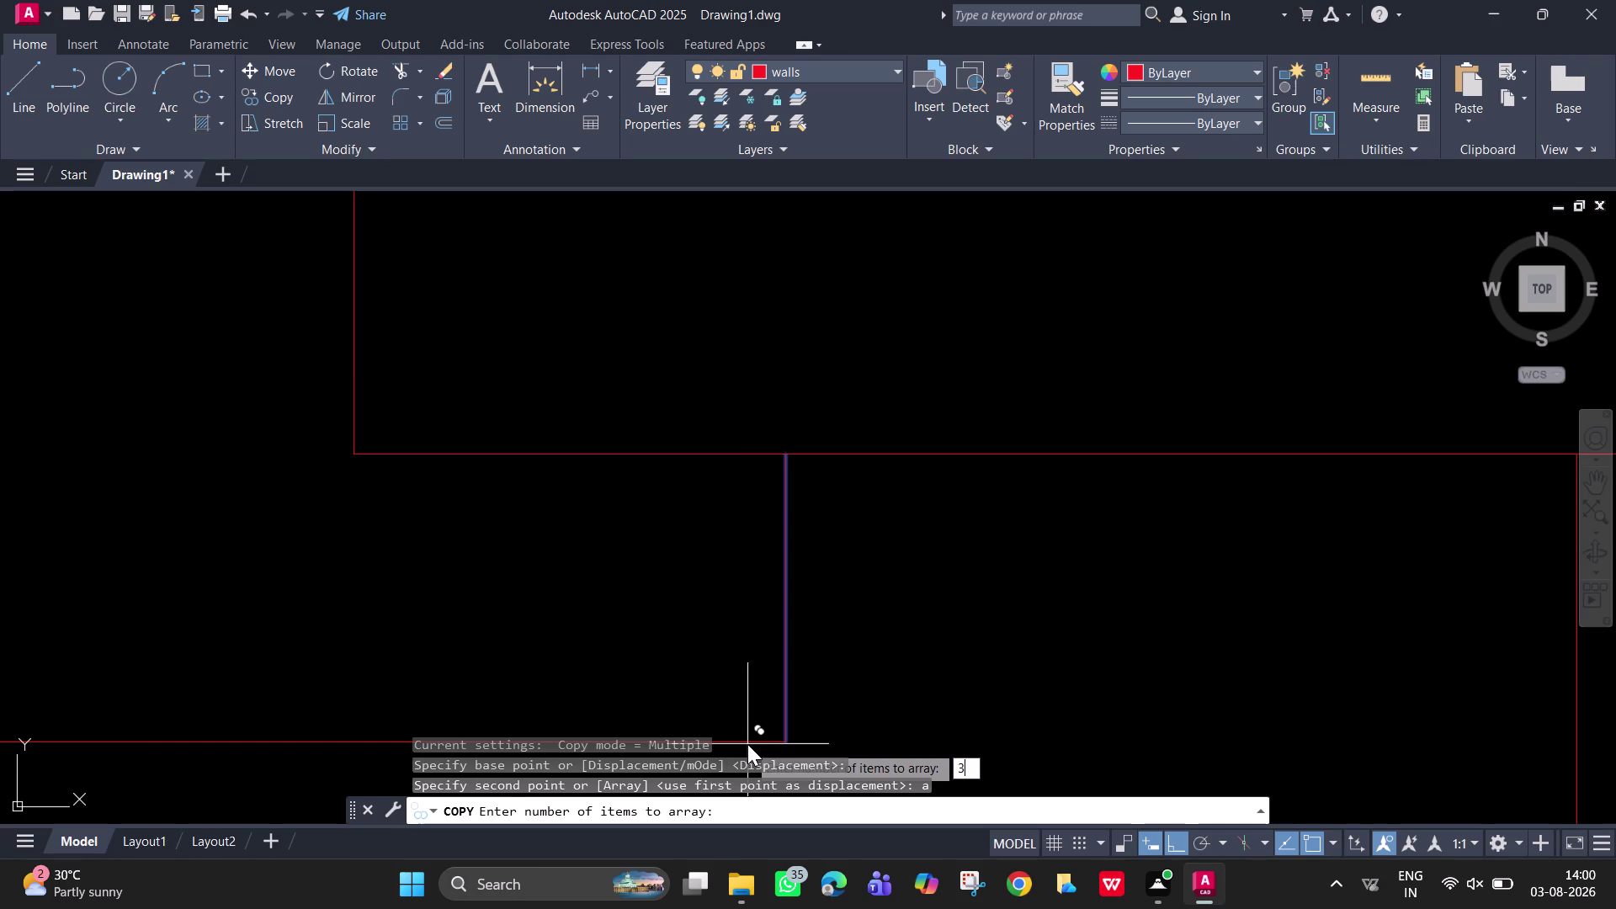
key(BackSpace)
key(4)
key(Return)
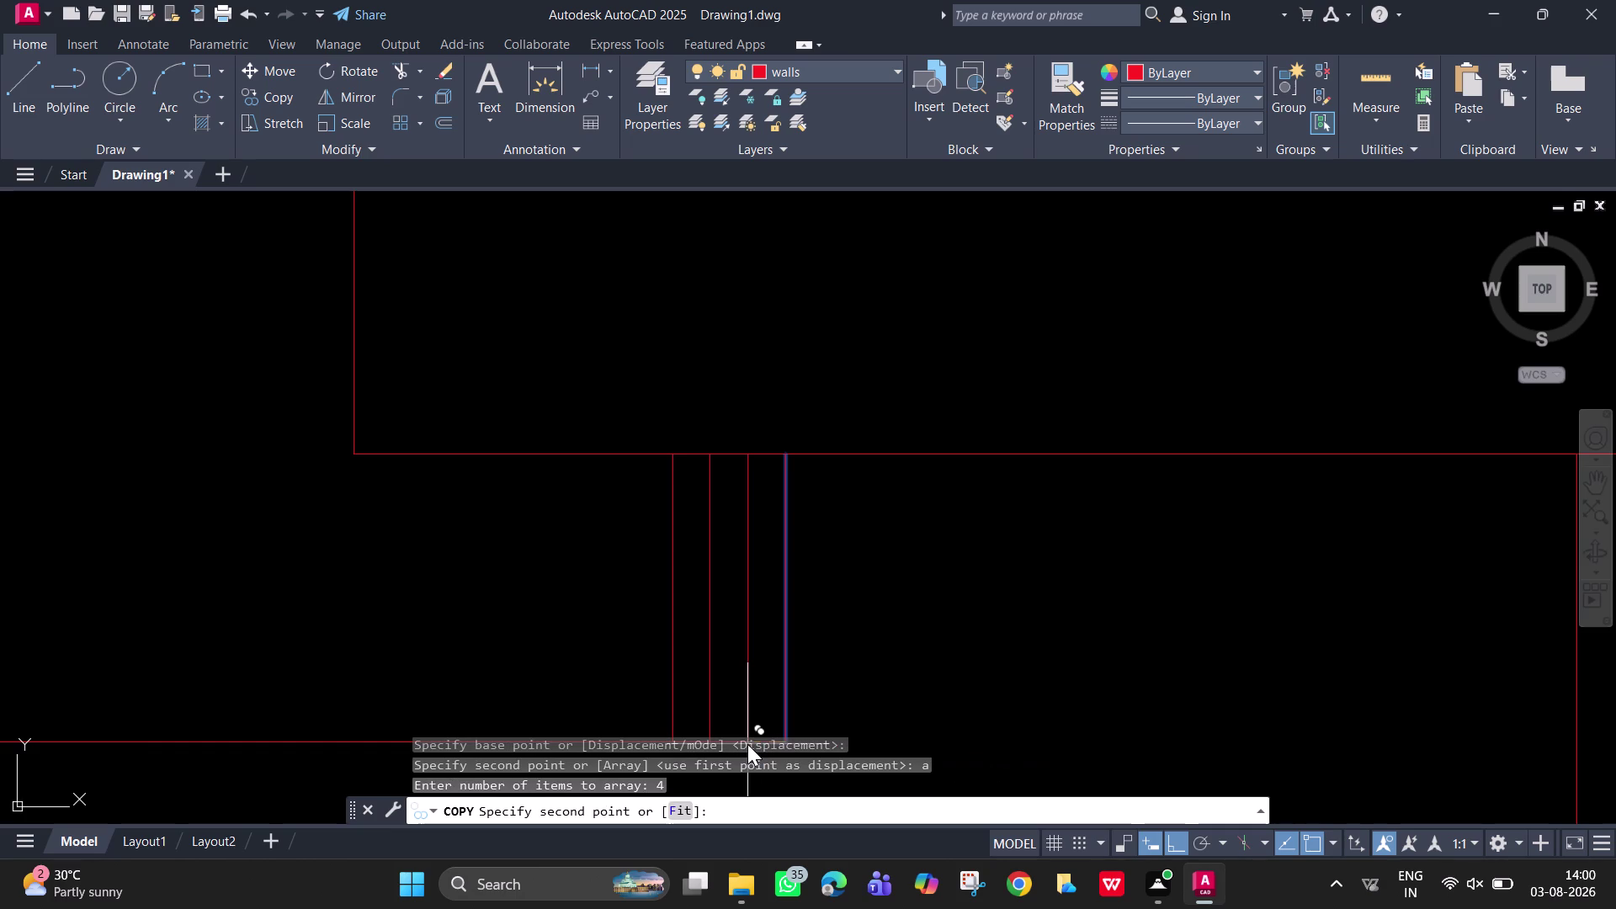
text(1')
key(Return)
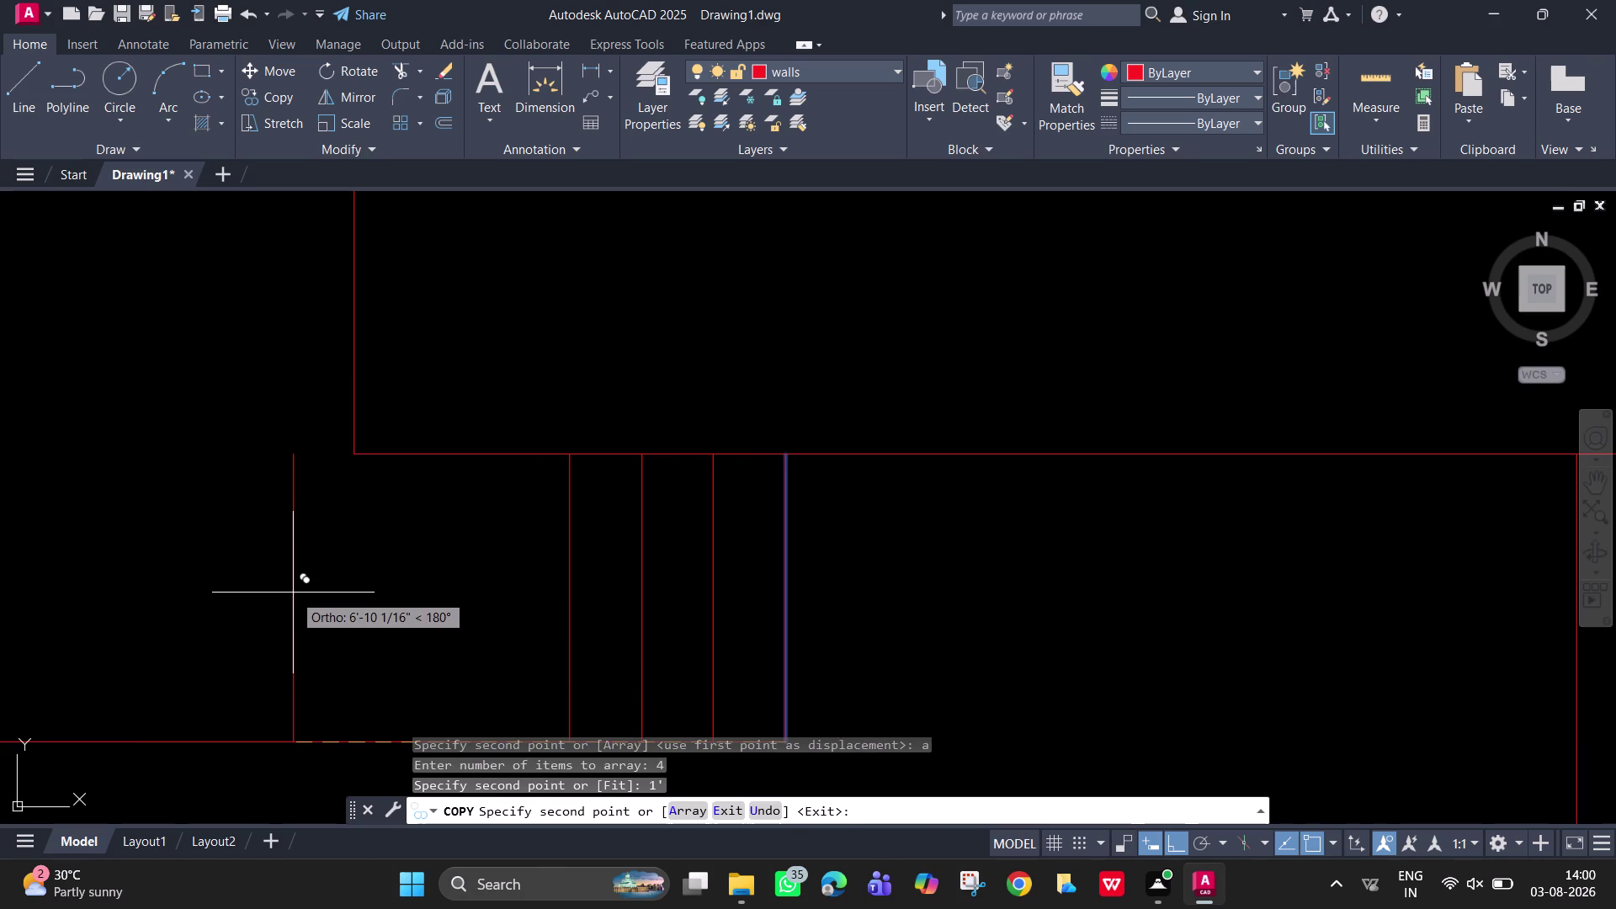
key(Escape)
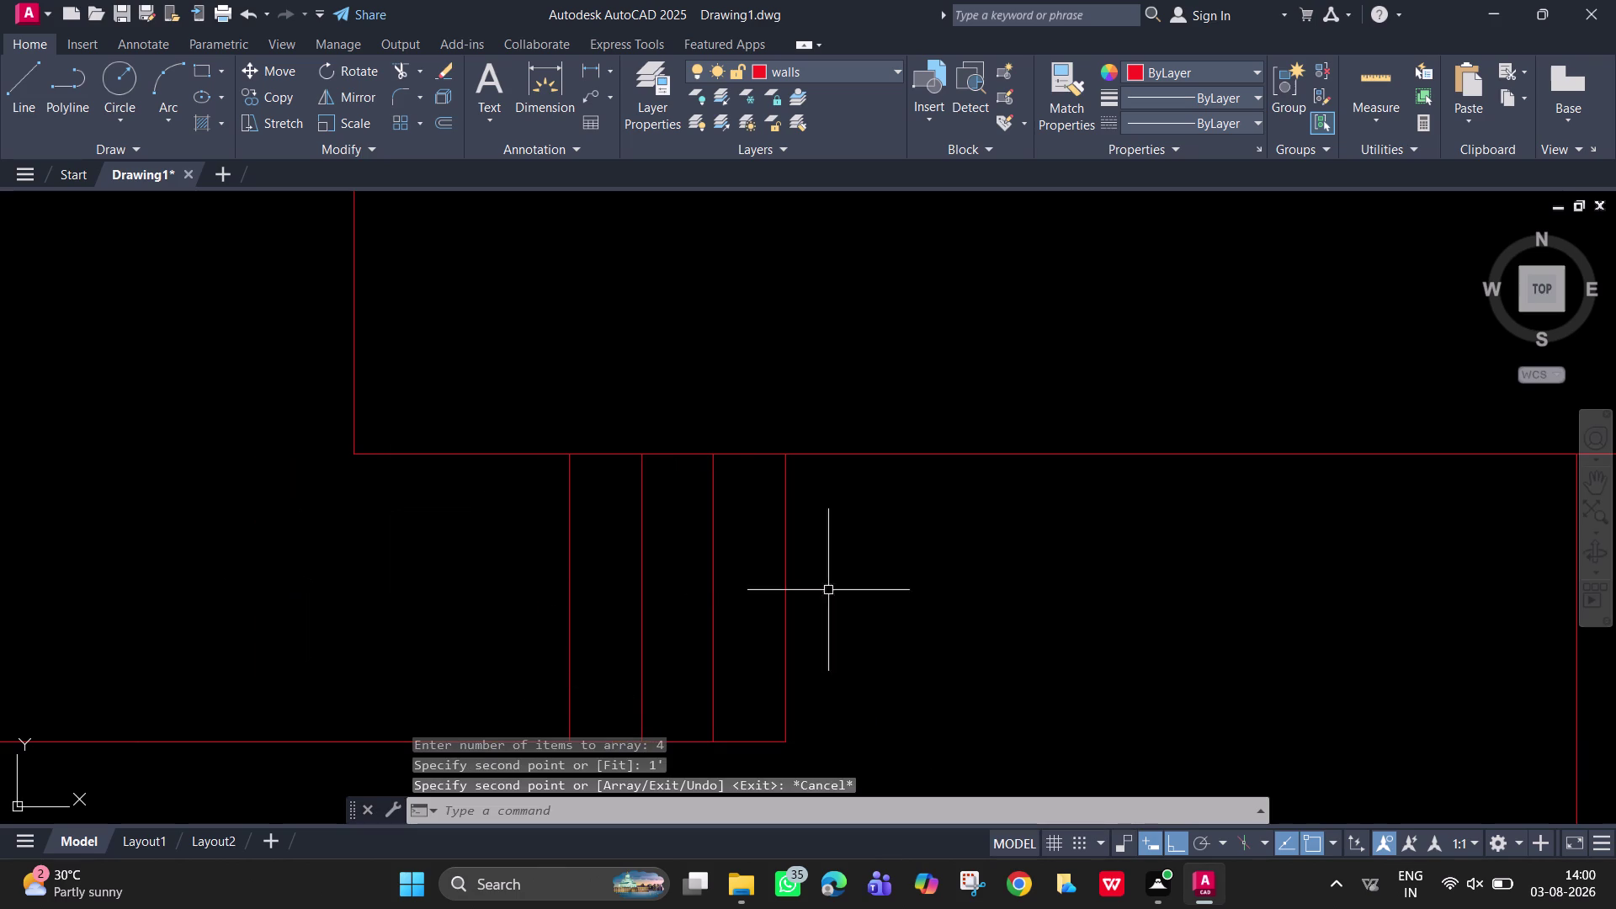
middle_drag(901, 588, 1351, 484)
middle_drag(462, 701, 1088, 688)
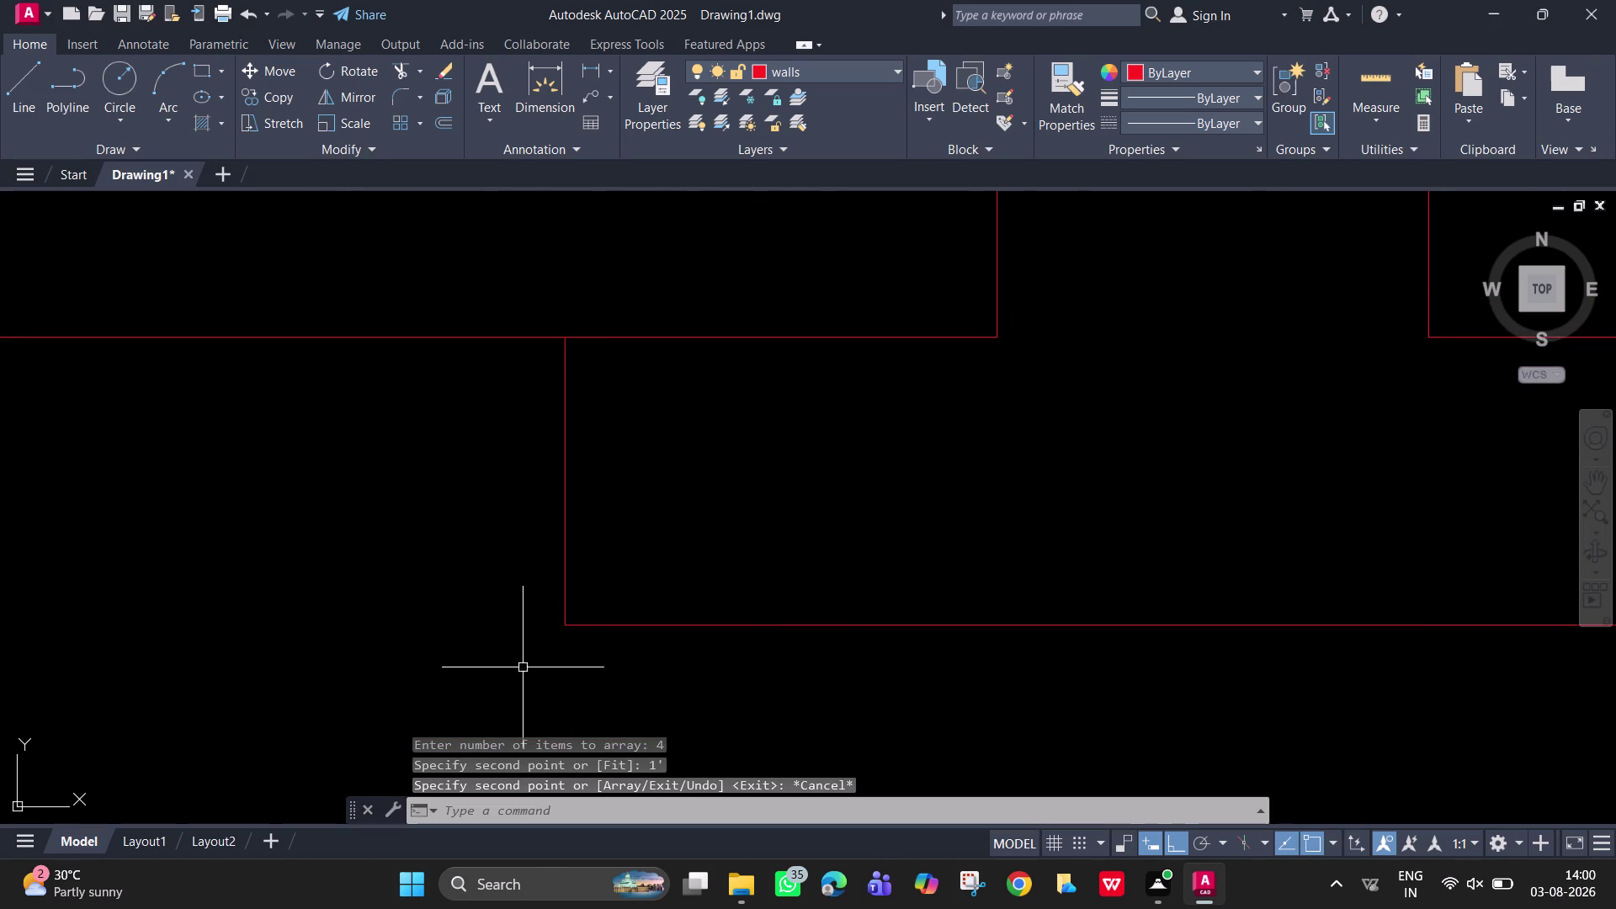
Copy the left step edge as a 4-item array spaced 1' apart.
drag(567, 570, 552, 563)
text(c)
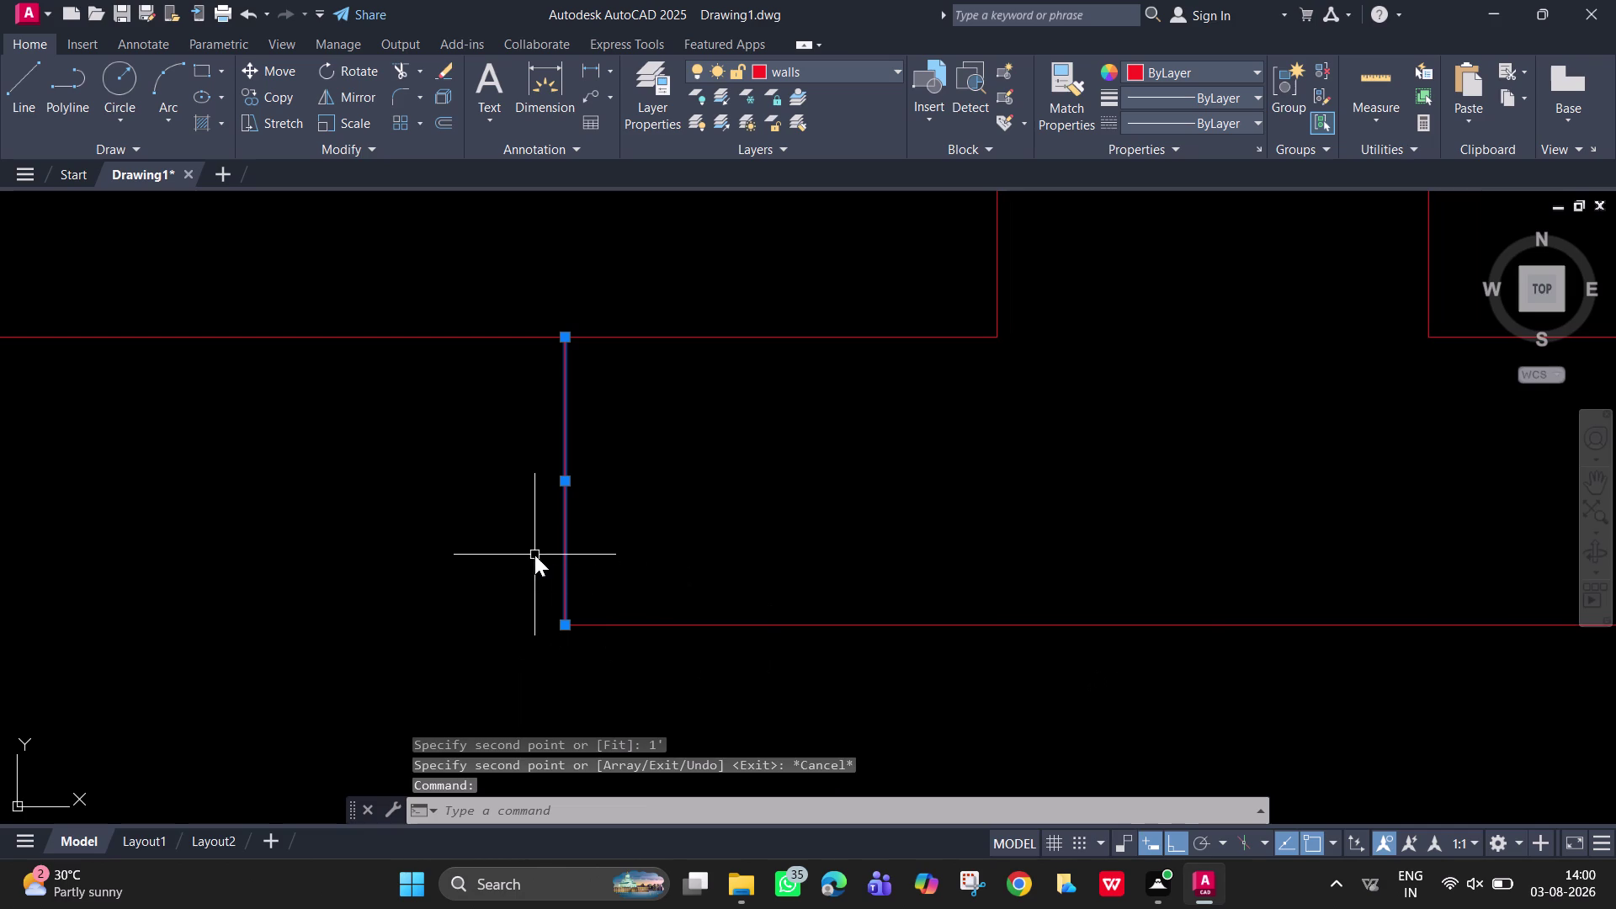
text(o)
key(Return)
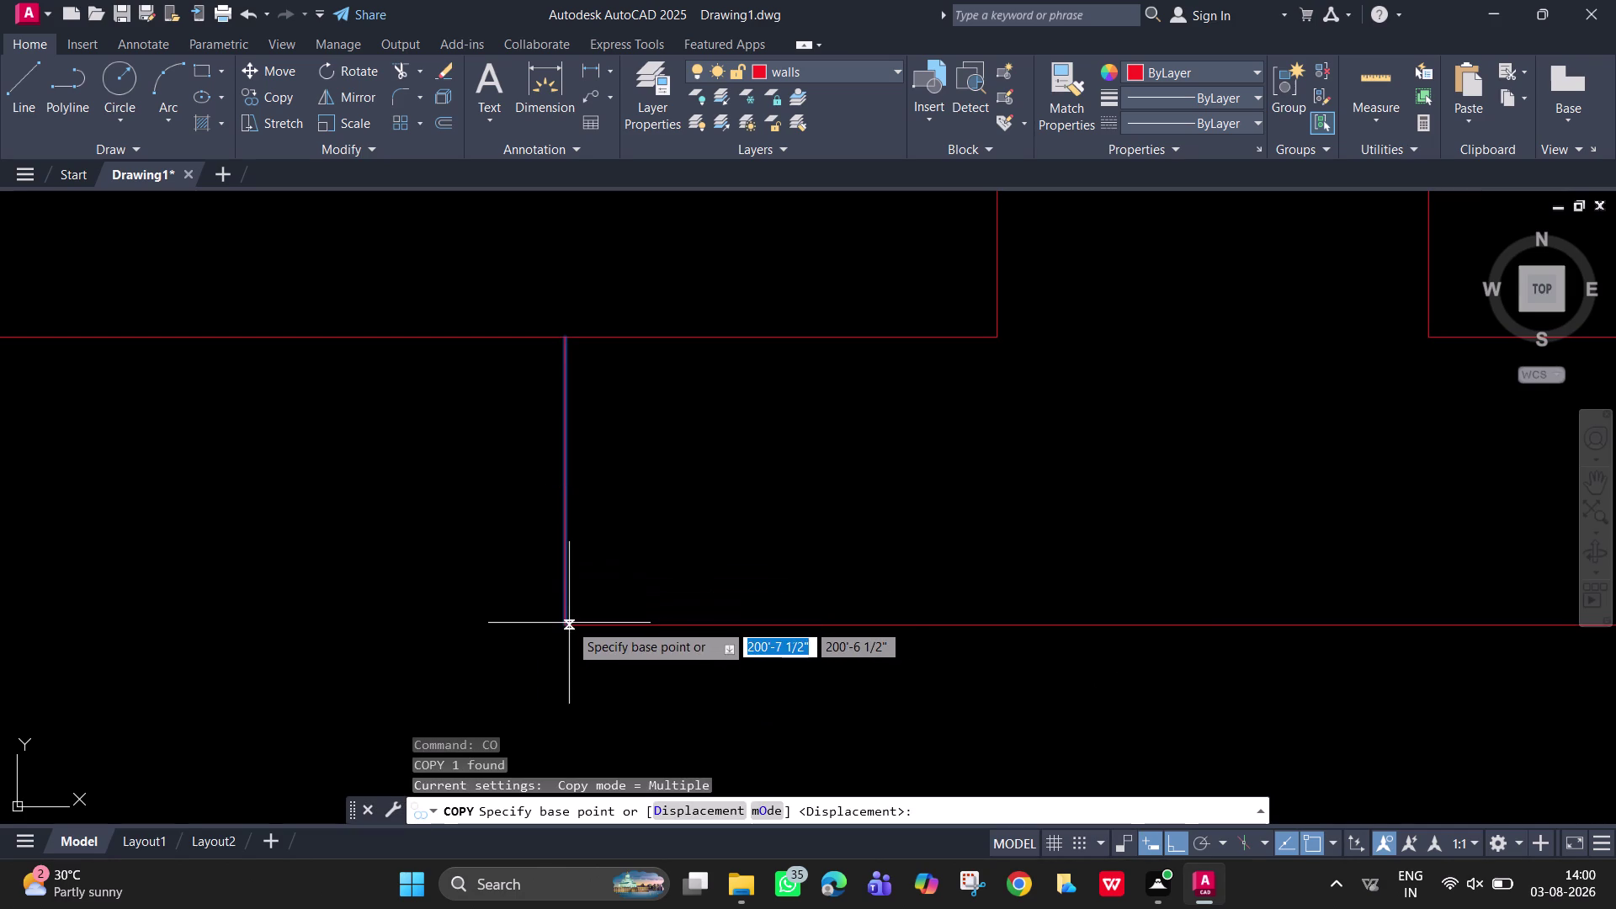
click(565, 622)
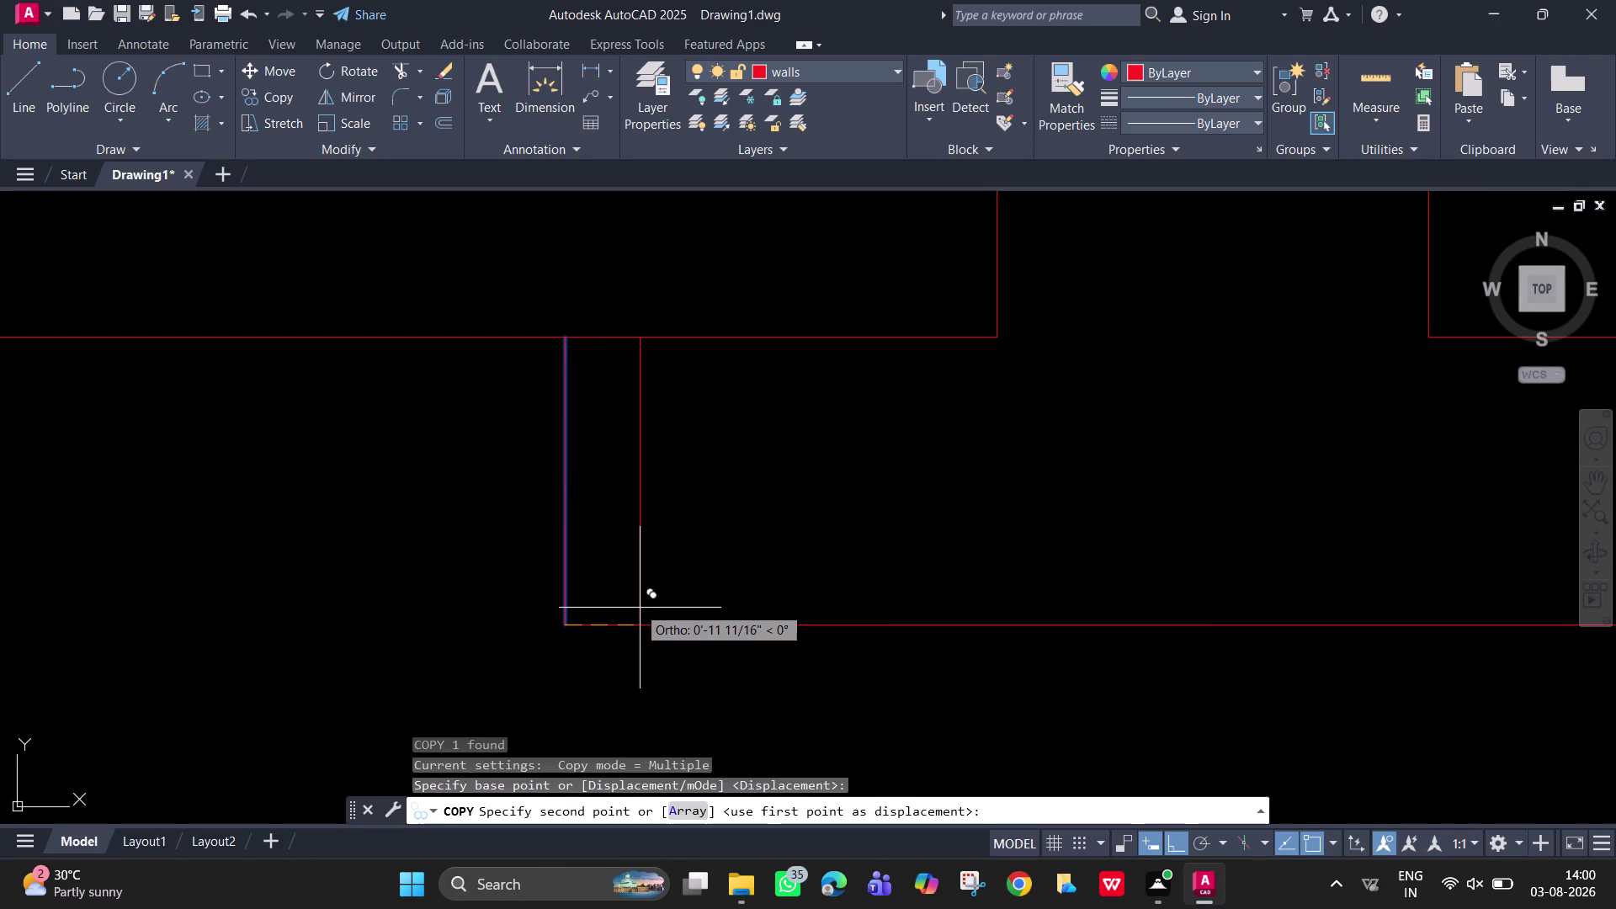
key(a)
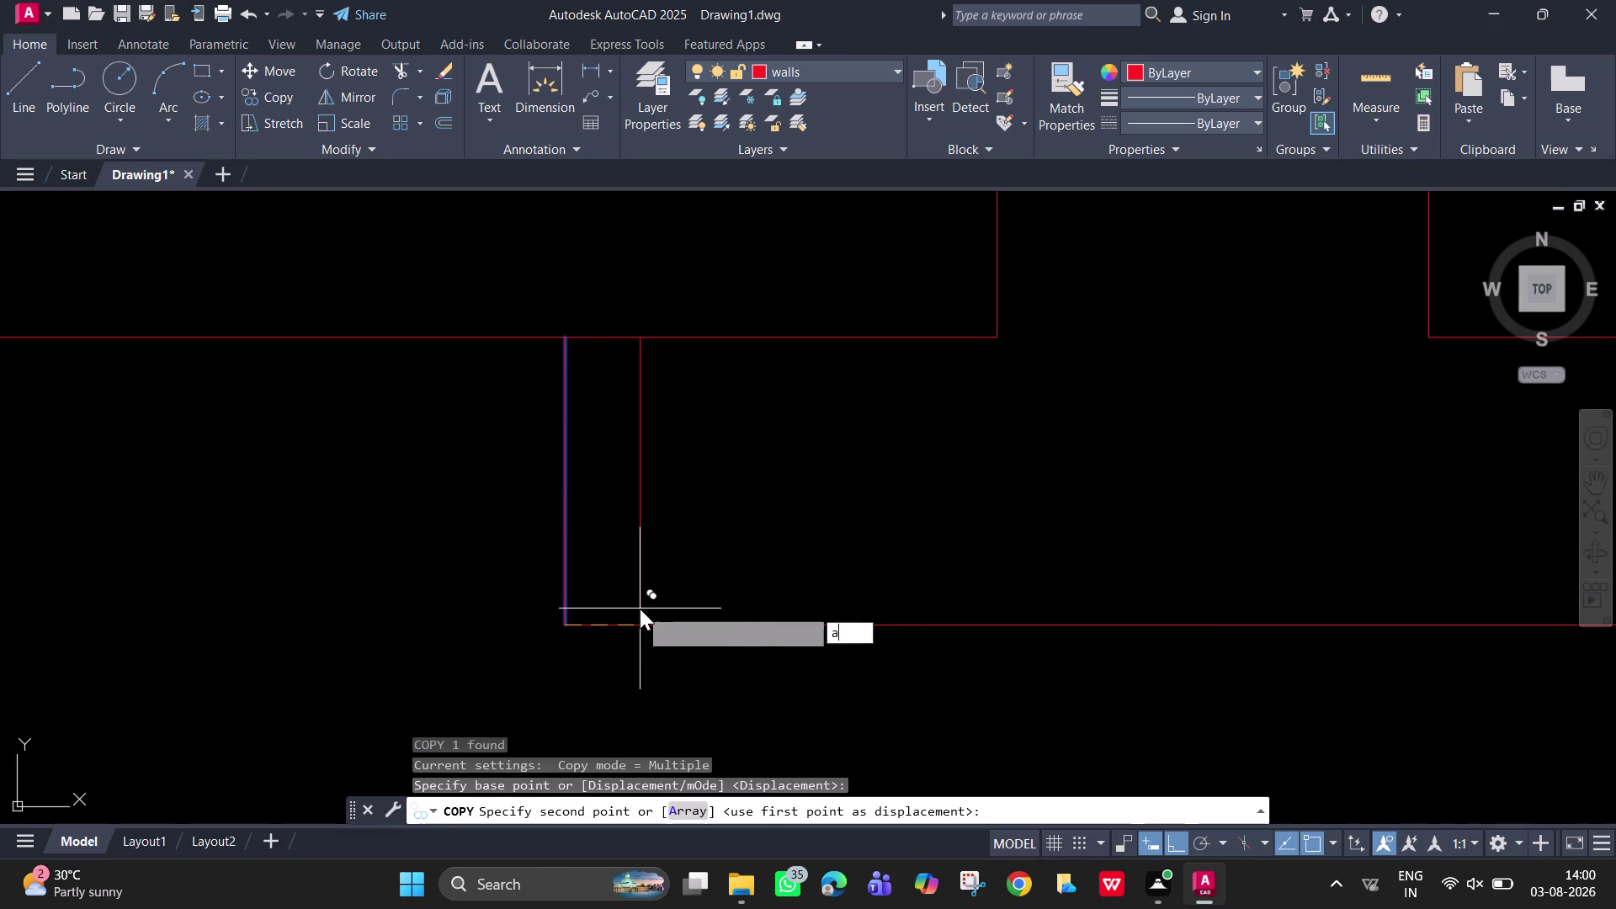
key(Return)
key(4)
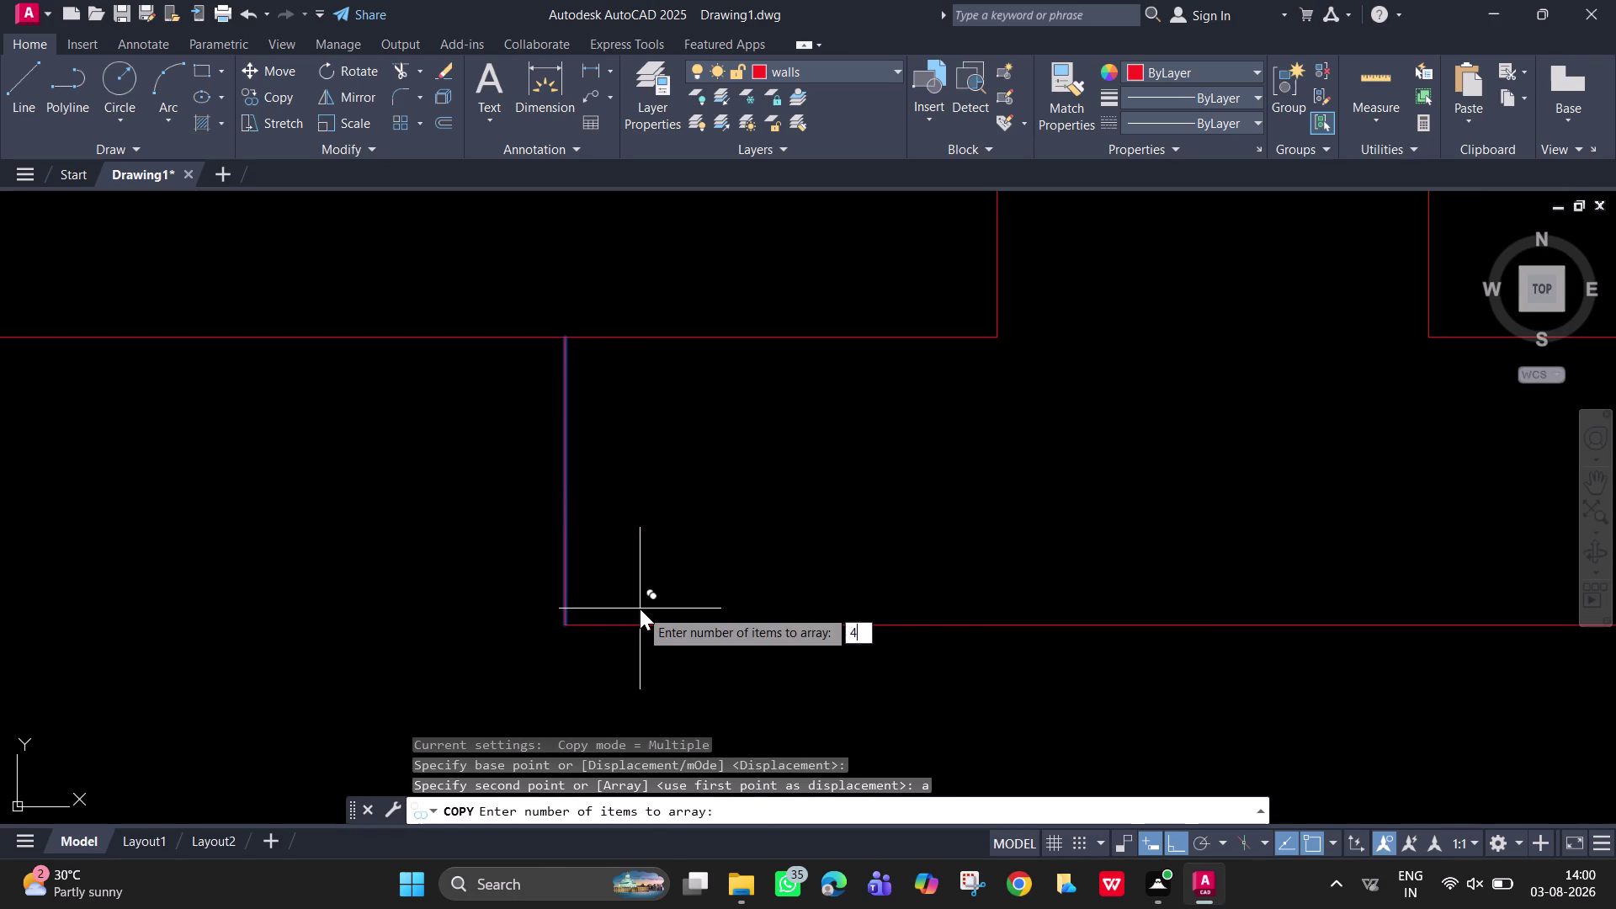
key(Return)
text(1')
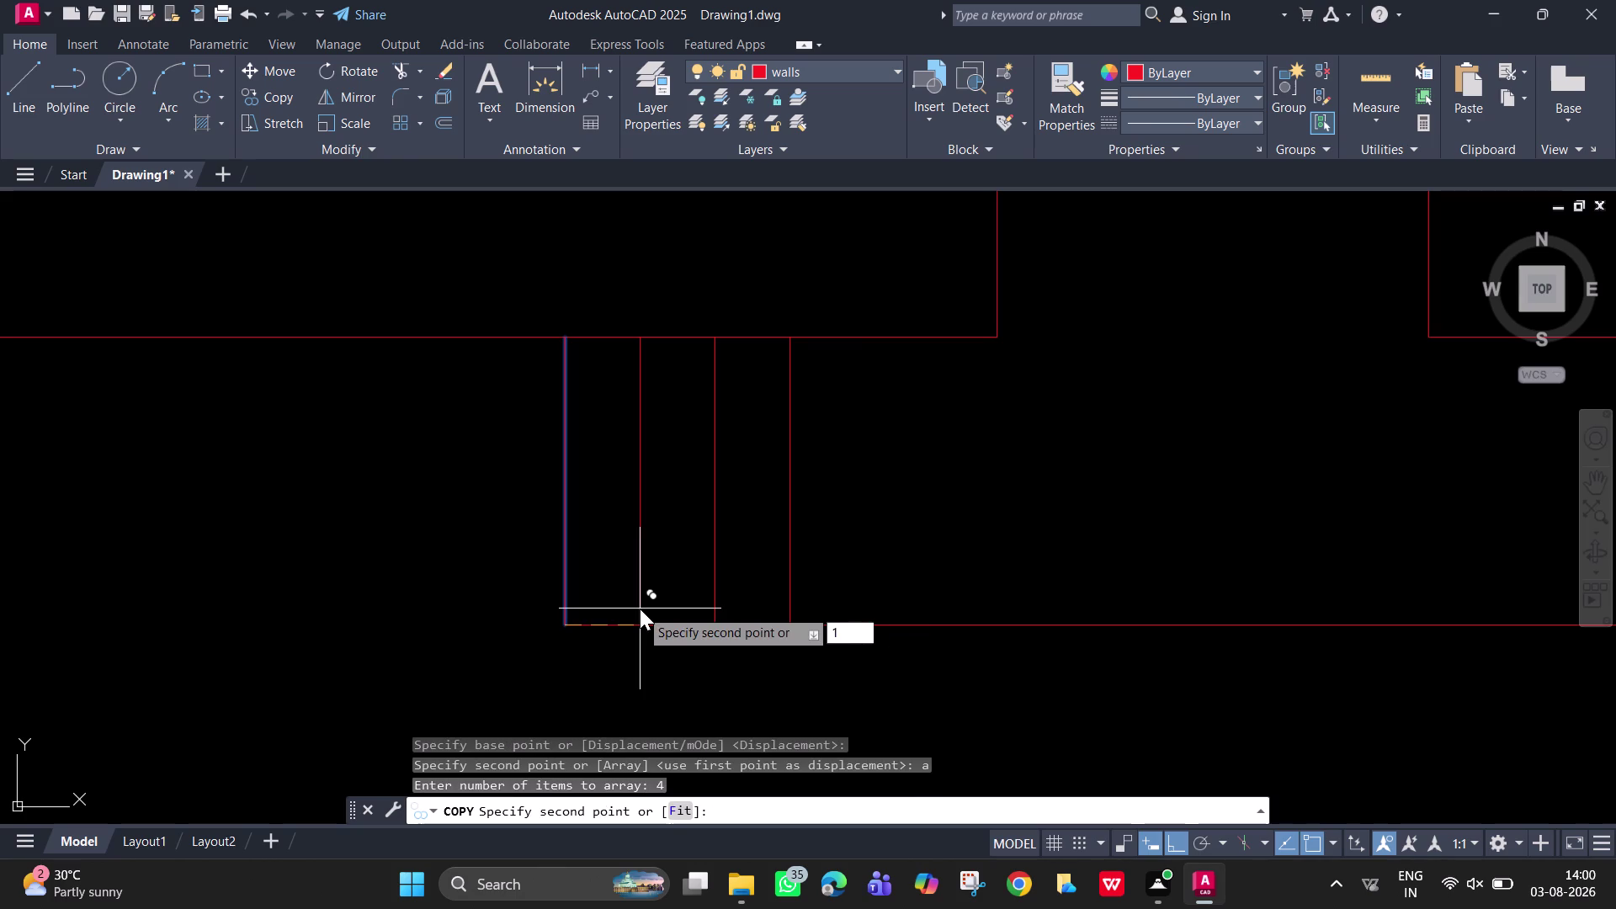
key(Return)
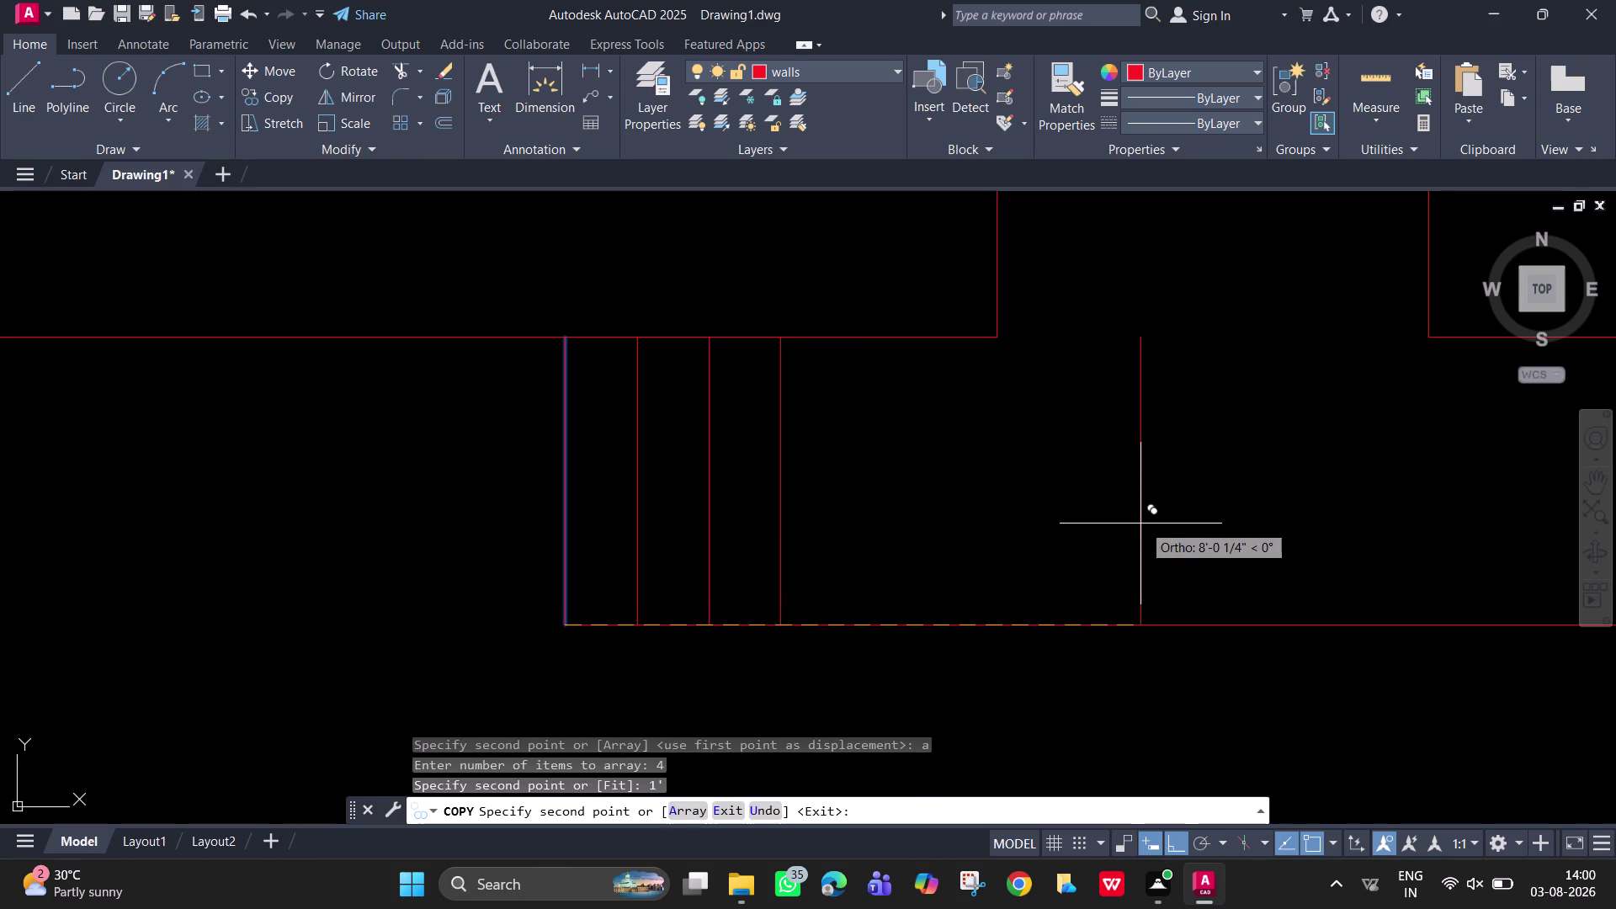
key(Escape)
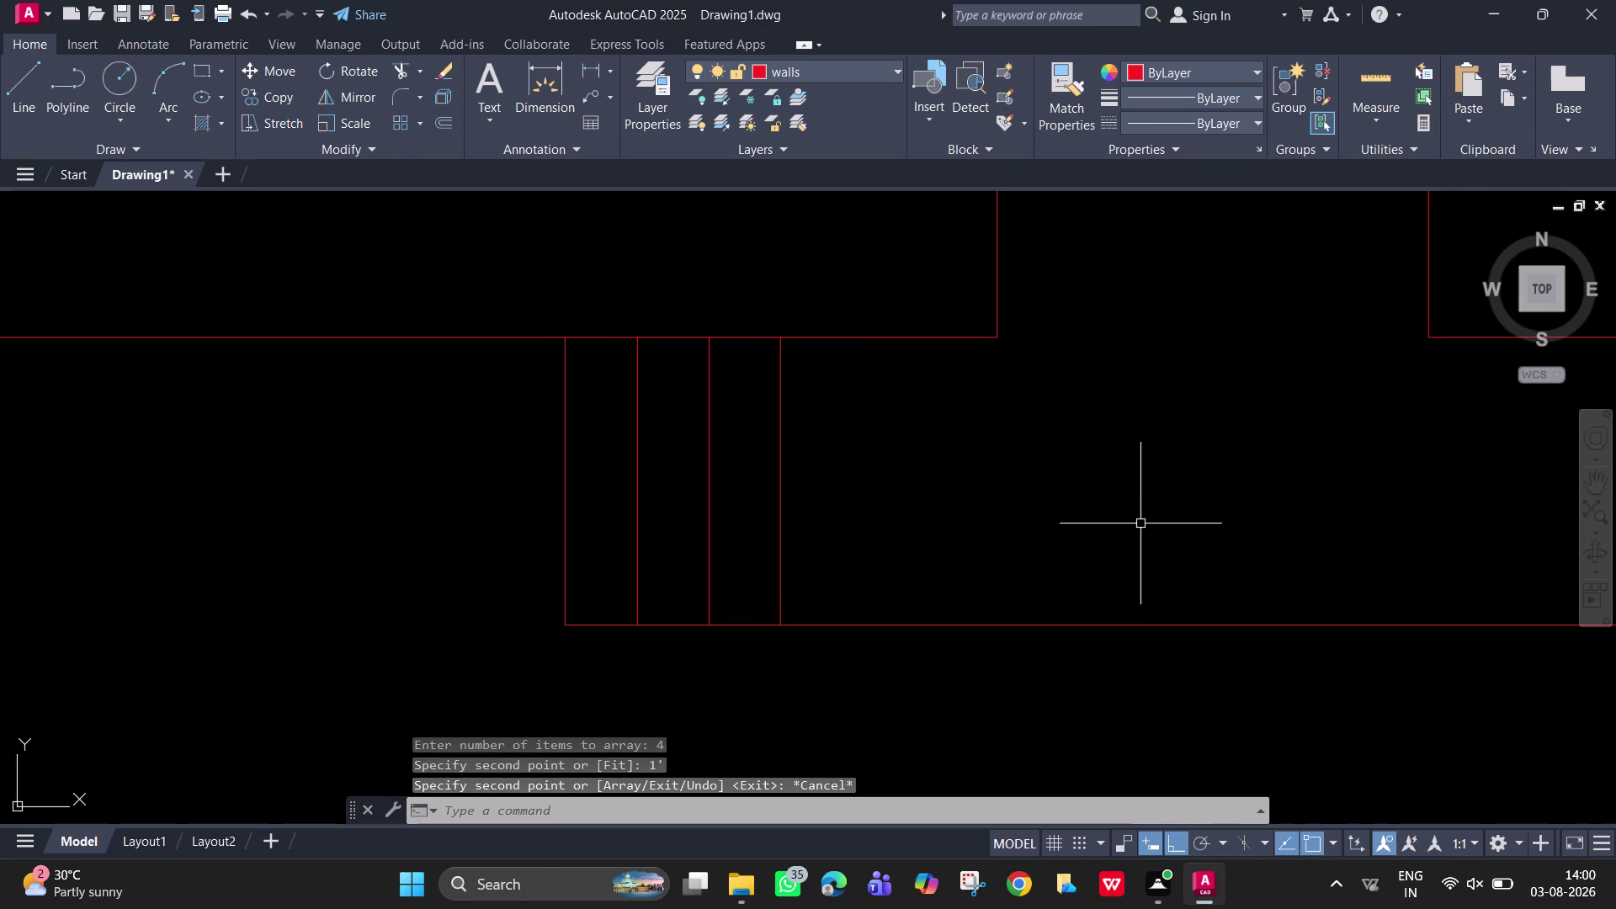
scroll(down, 3)
middle_drag(1283, 553, 1036, 678)
Trim the extra vertical wall lines below the entrance with a fence.
middle_drag(993, 569, 991, 563)
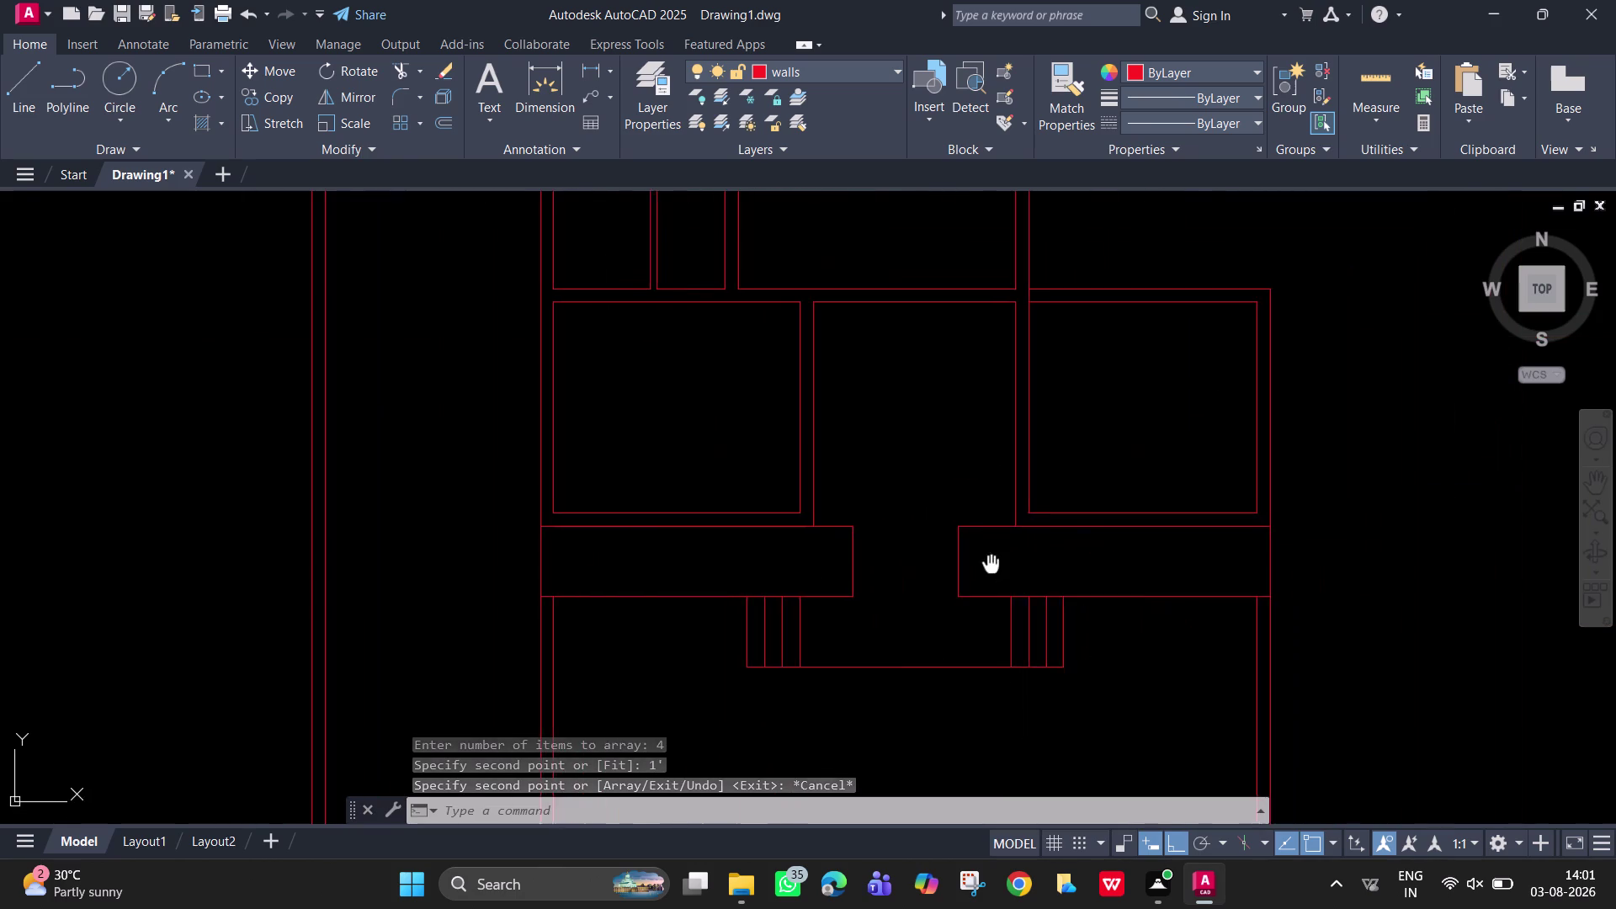
middle_drag(991, 564, 883, 368)
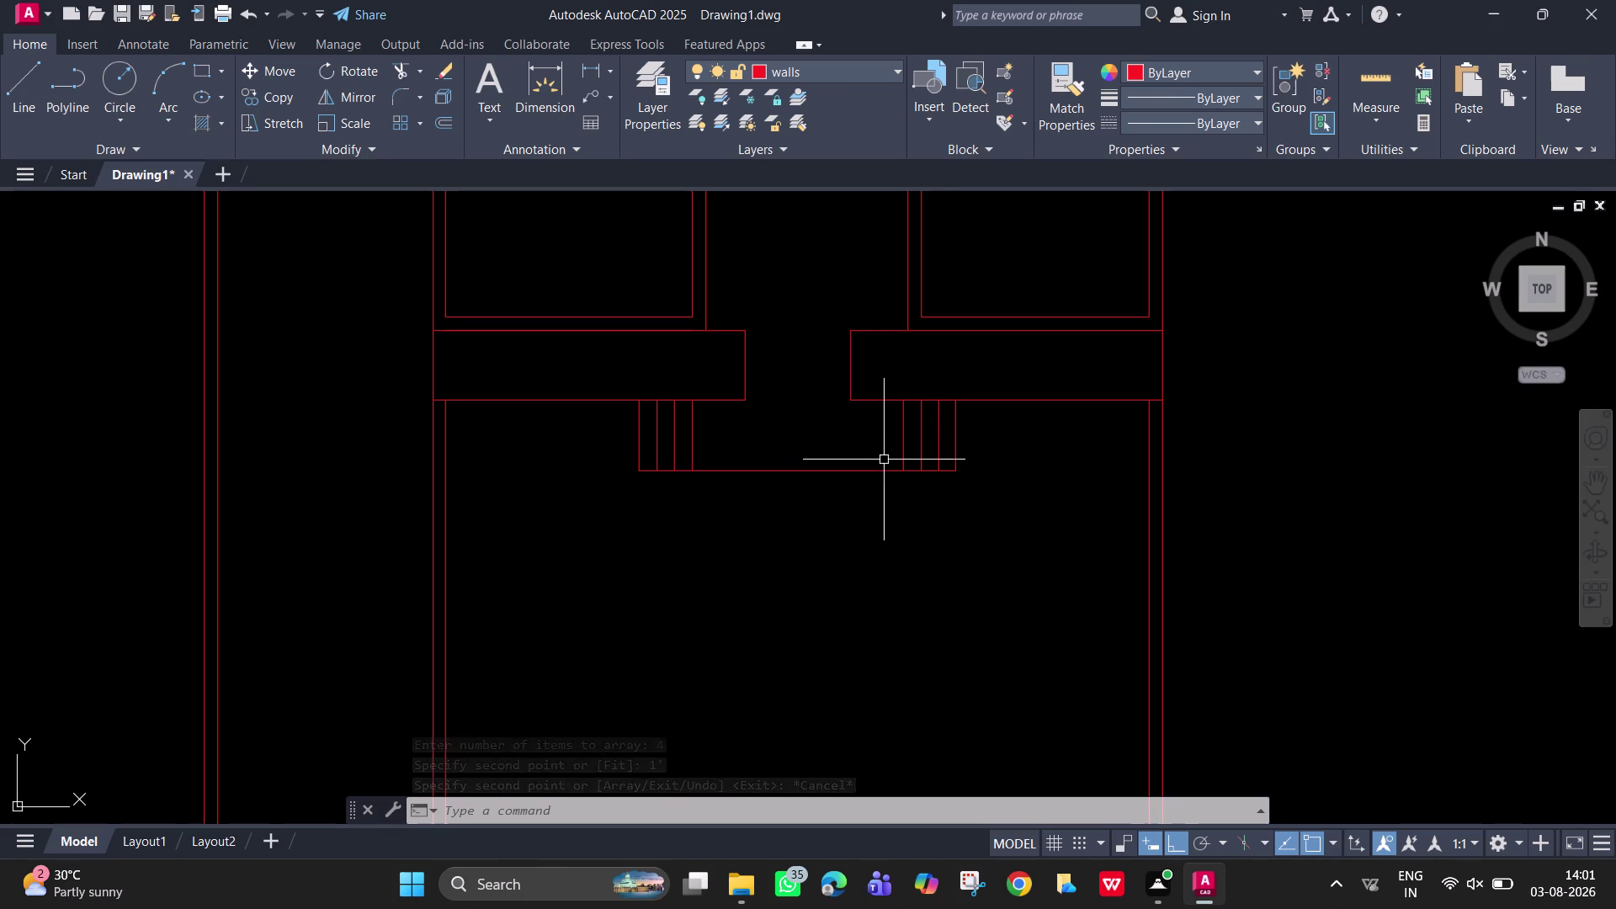
text(tr)
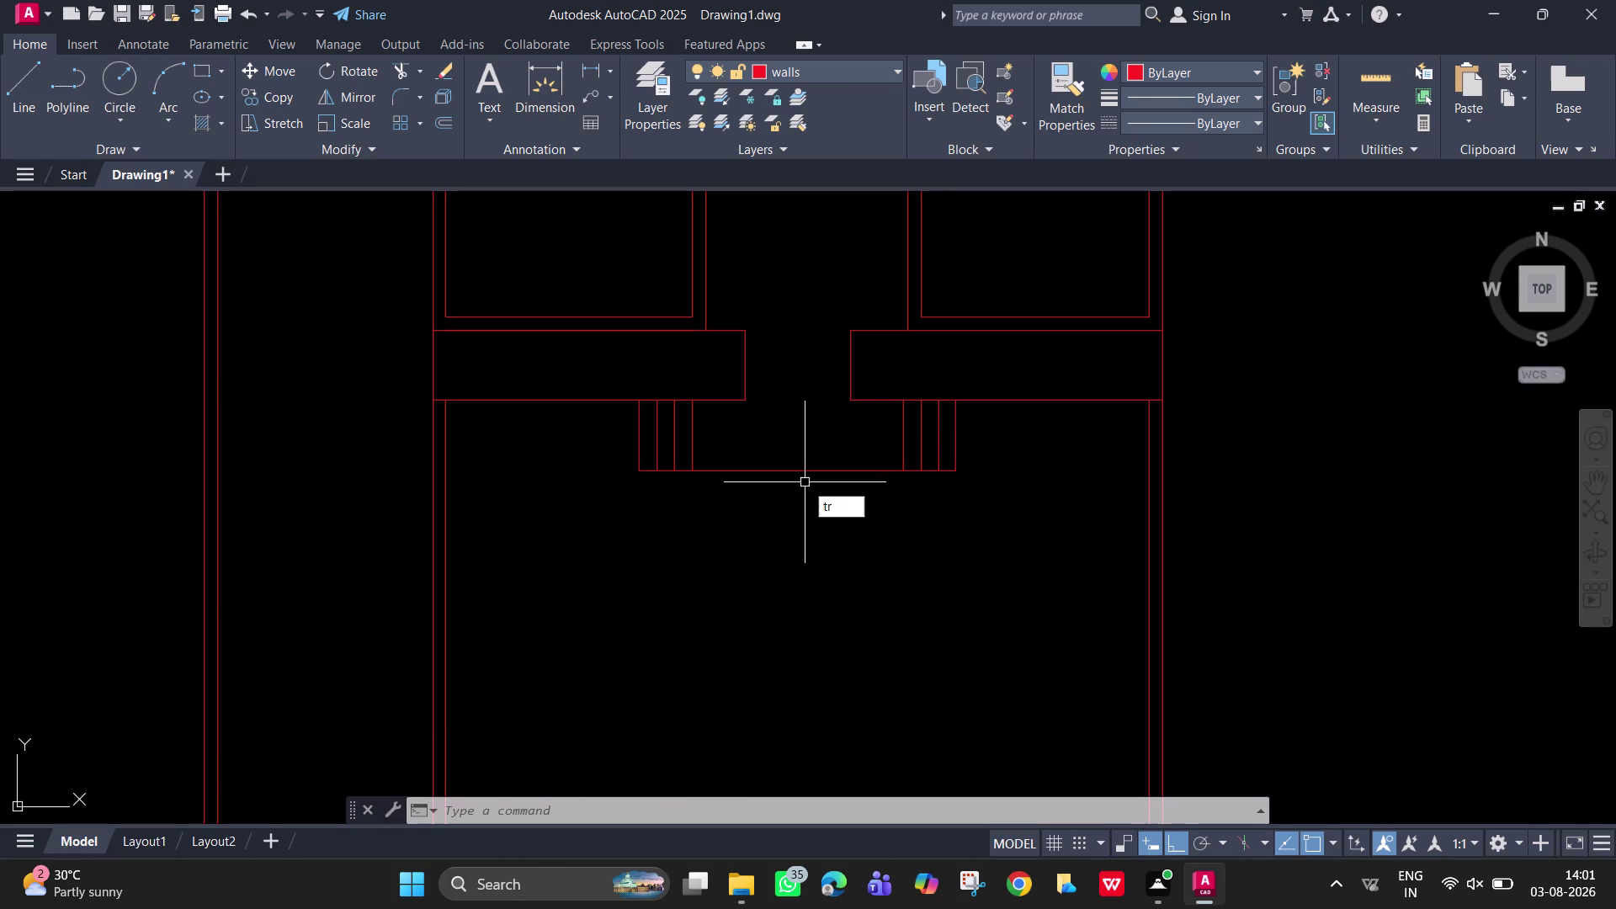
key(space)
drag(472, 589, 461, 588)
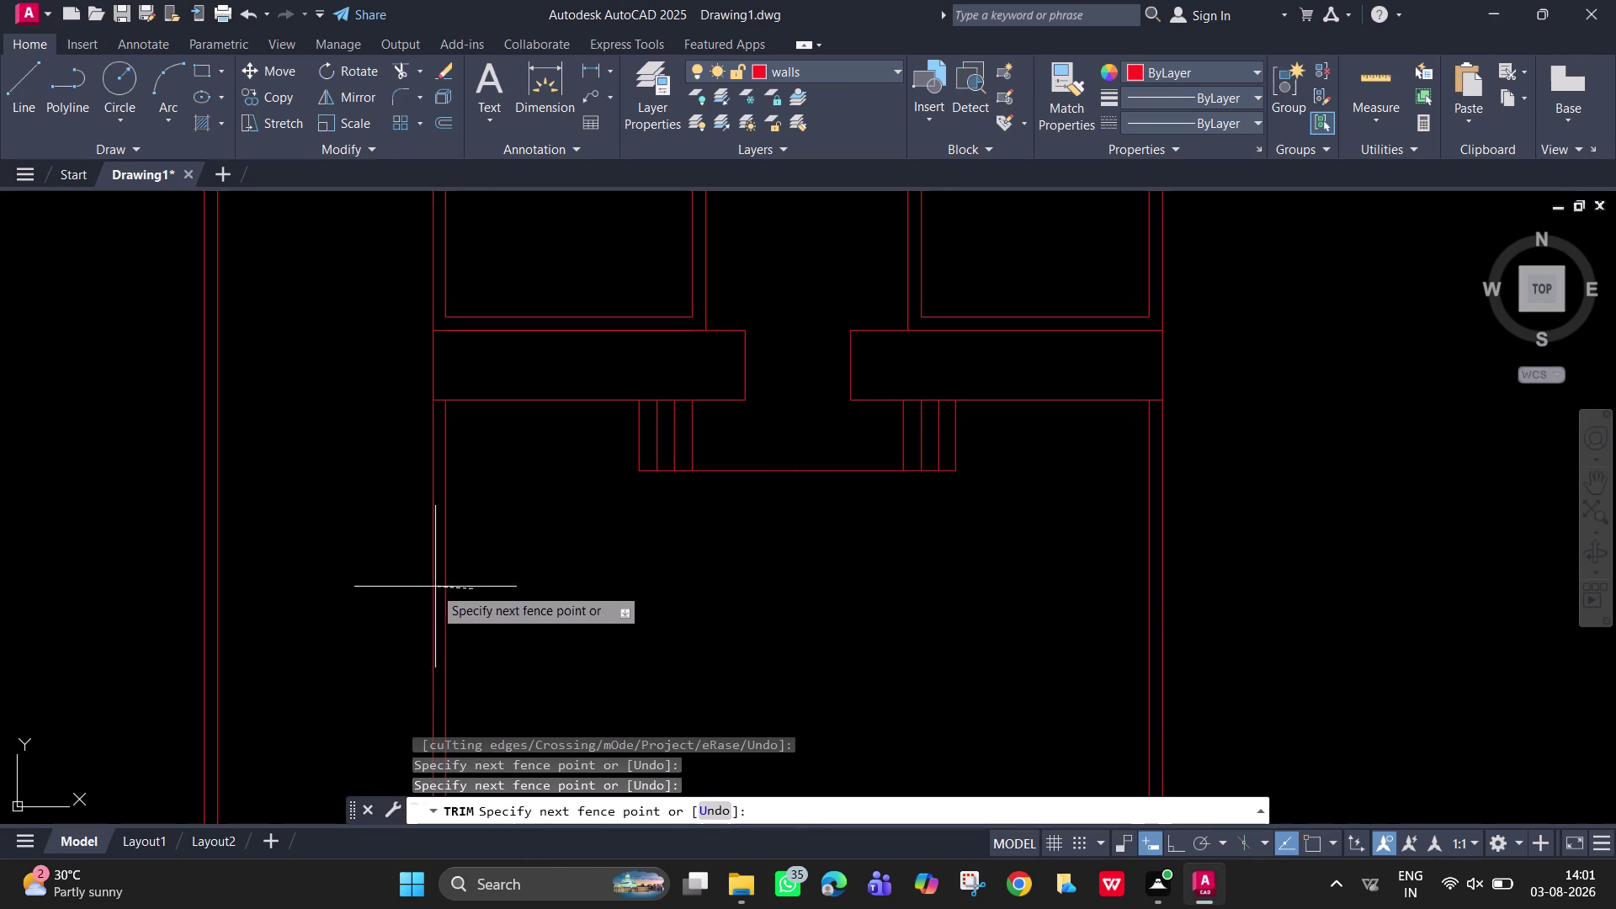
click(414, 573)
click(1198, 554)
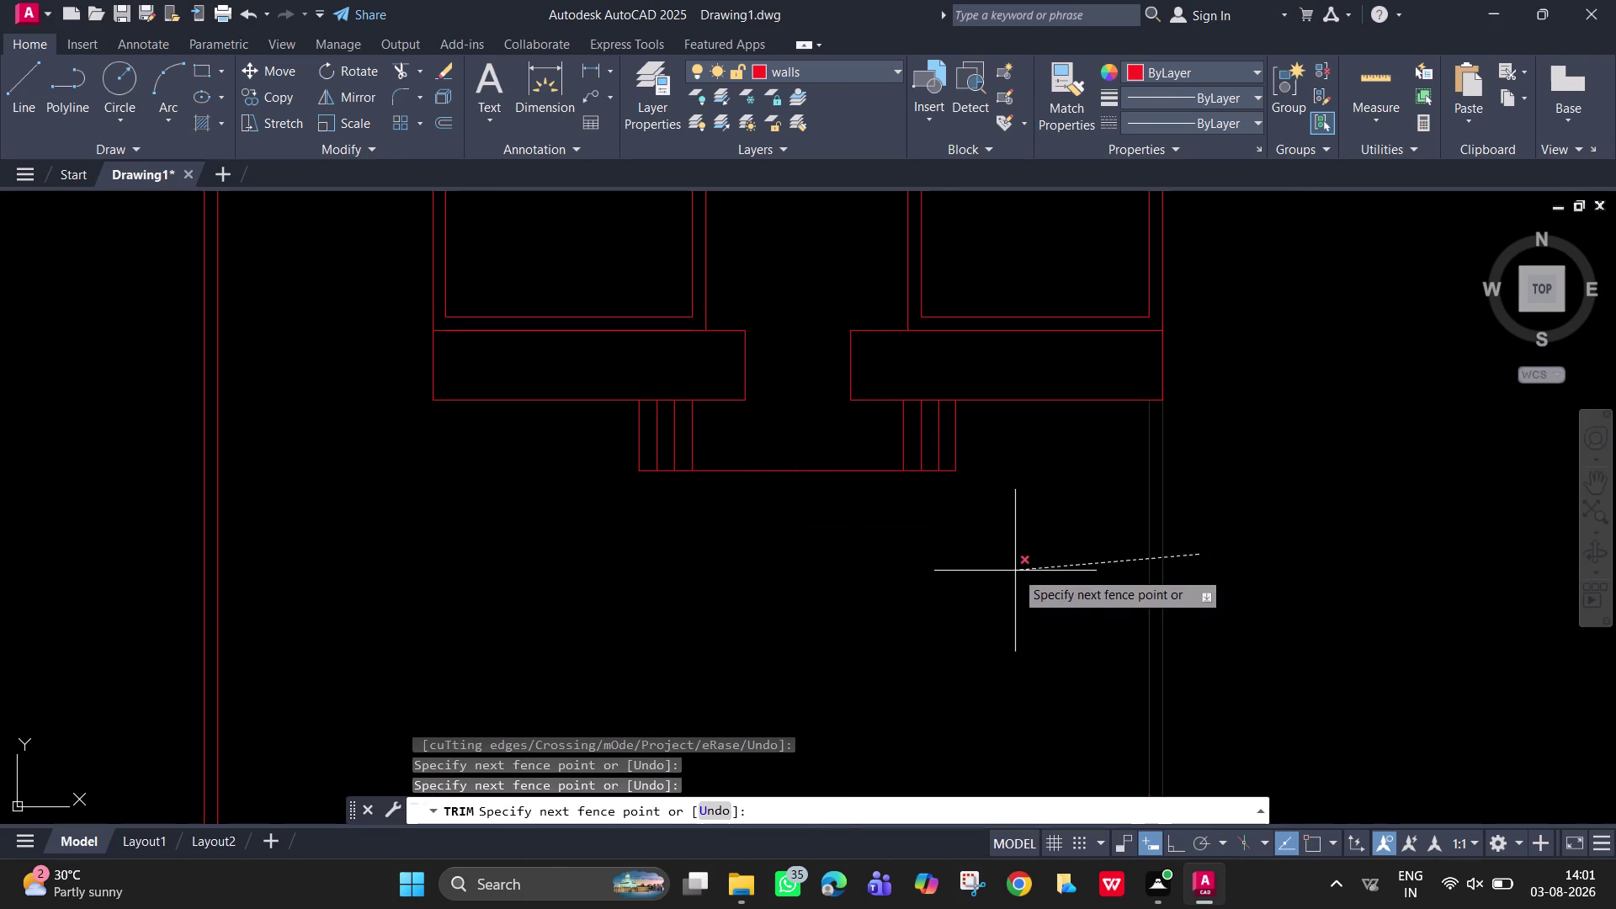
click(1015, 571)
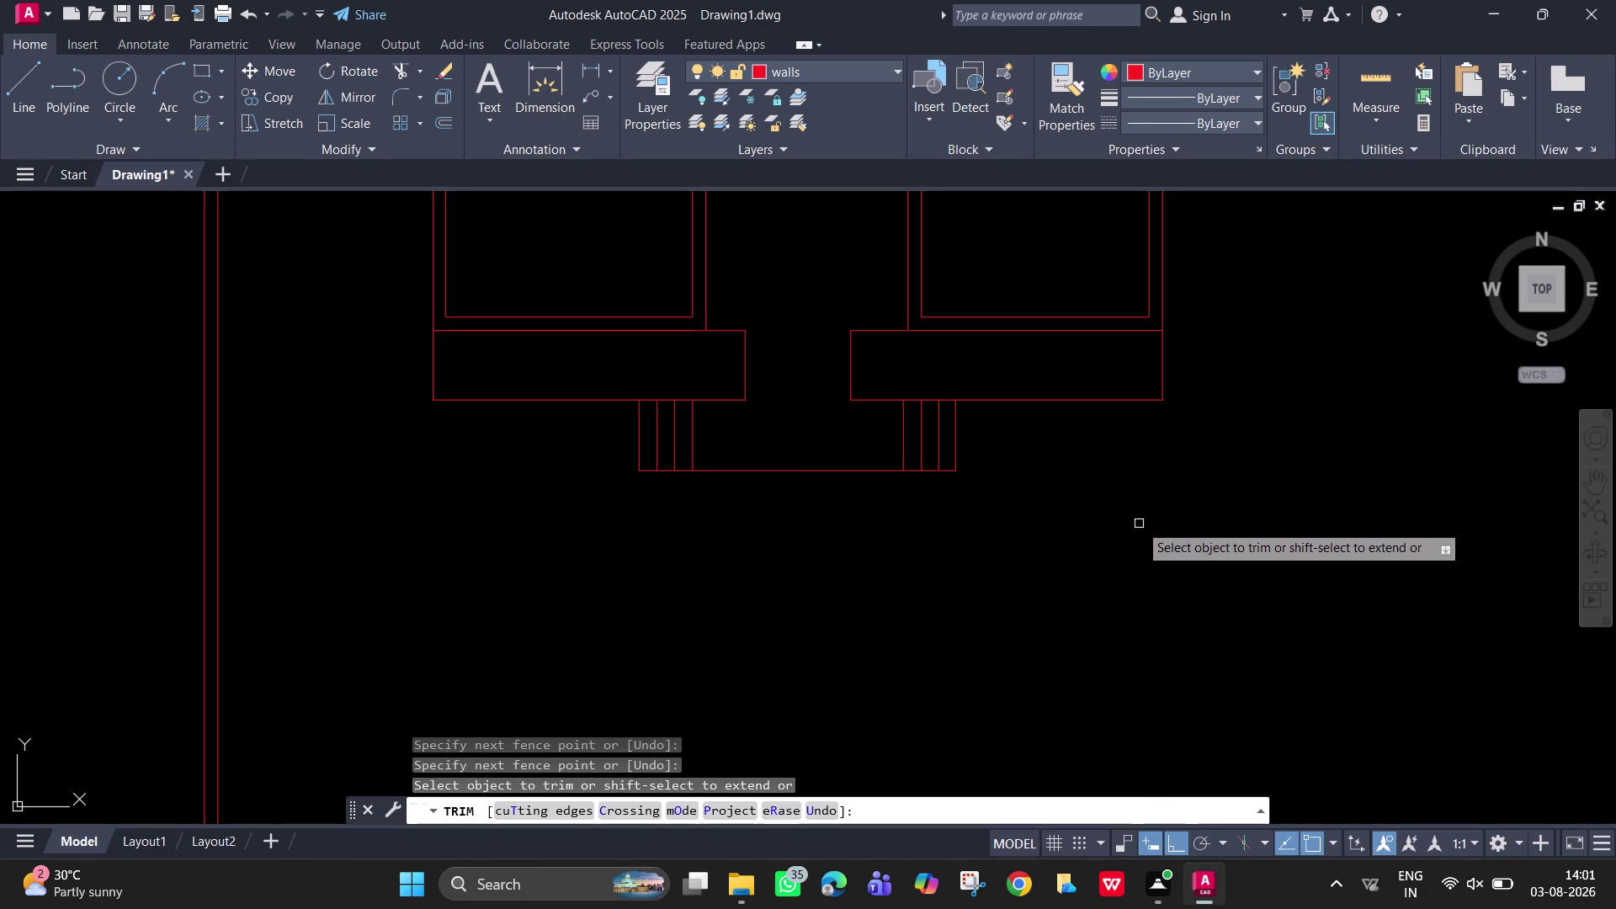
Zoom out to show the whole floor plan and start saving the drawing.
middle_drag(765, 433, 823, 747)
scroll(down, 3)
key(Escape)
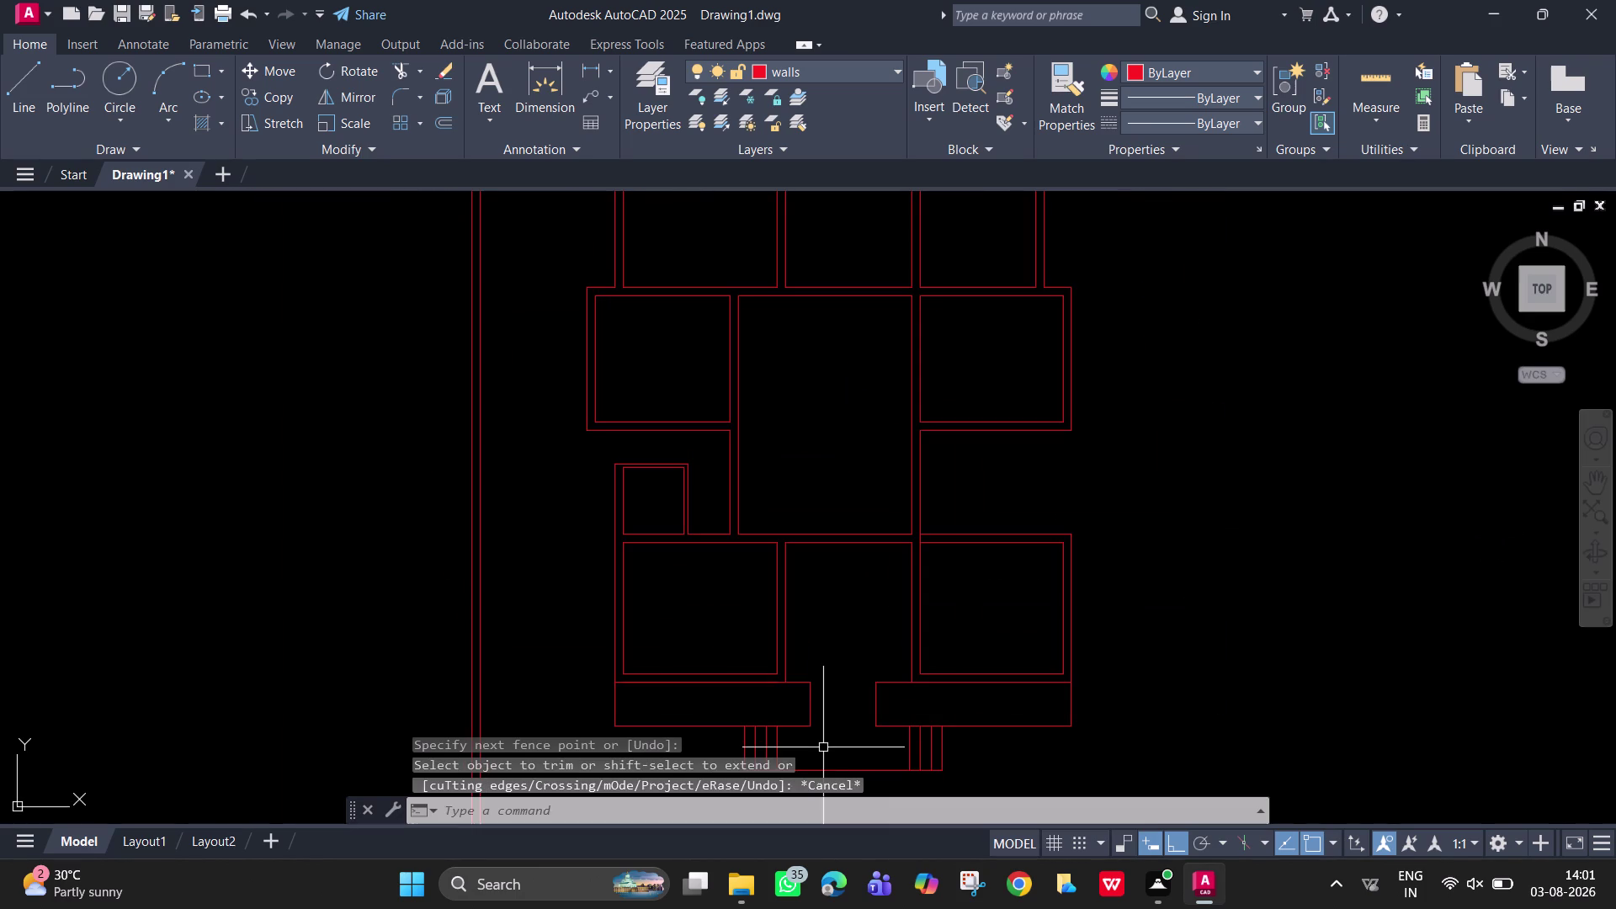
scroll(down, 3)
middle_drag(1321, 597, 1200, 588)
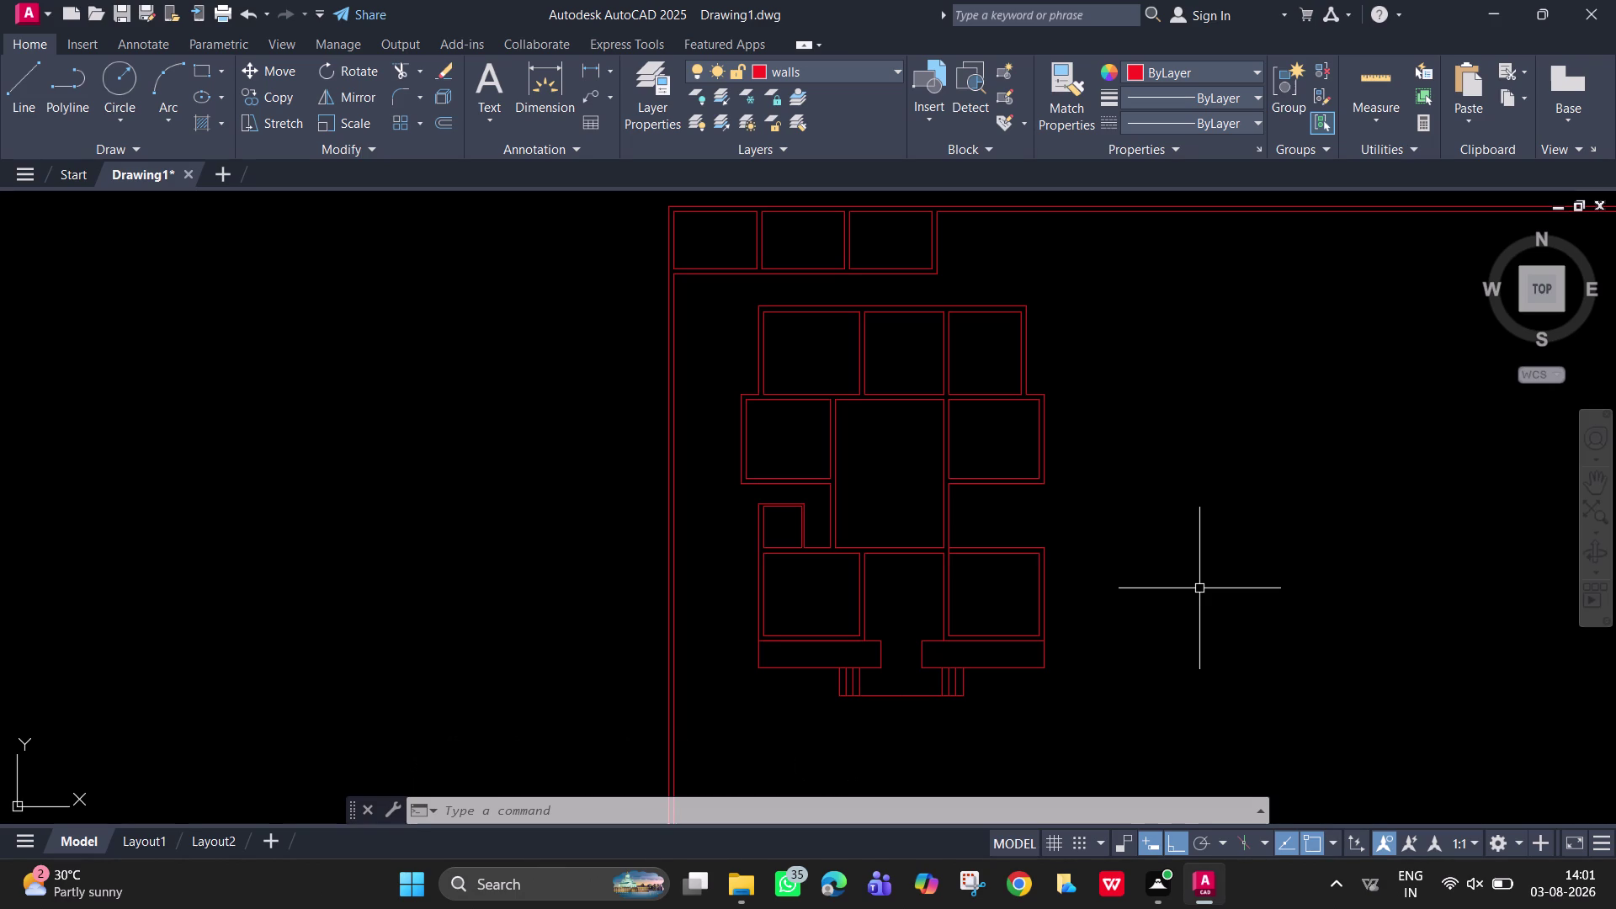
key(ctrl+s)
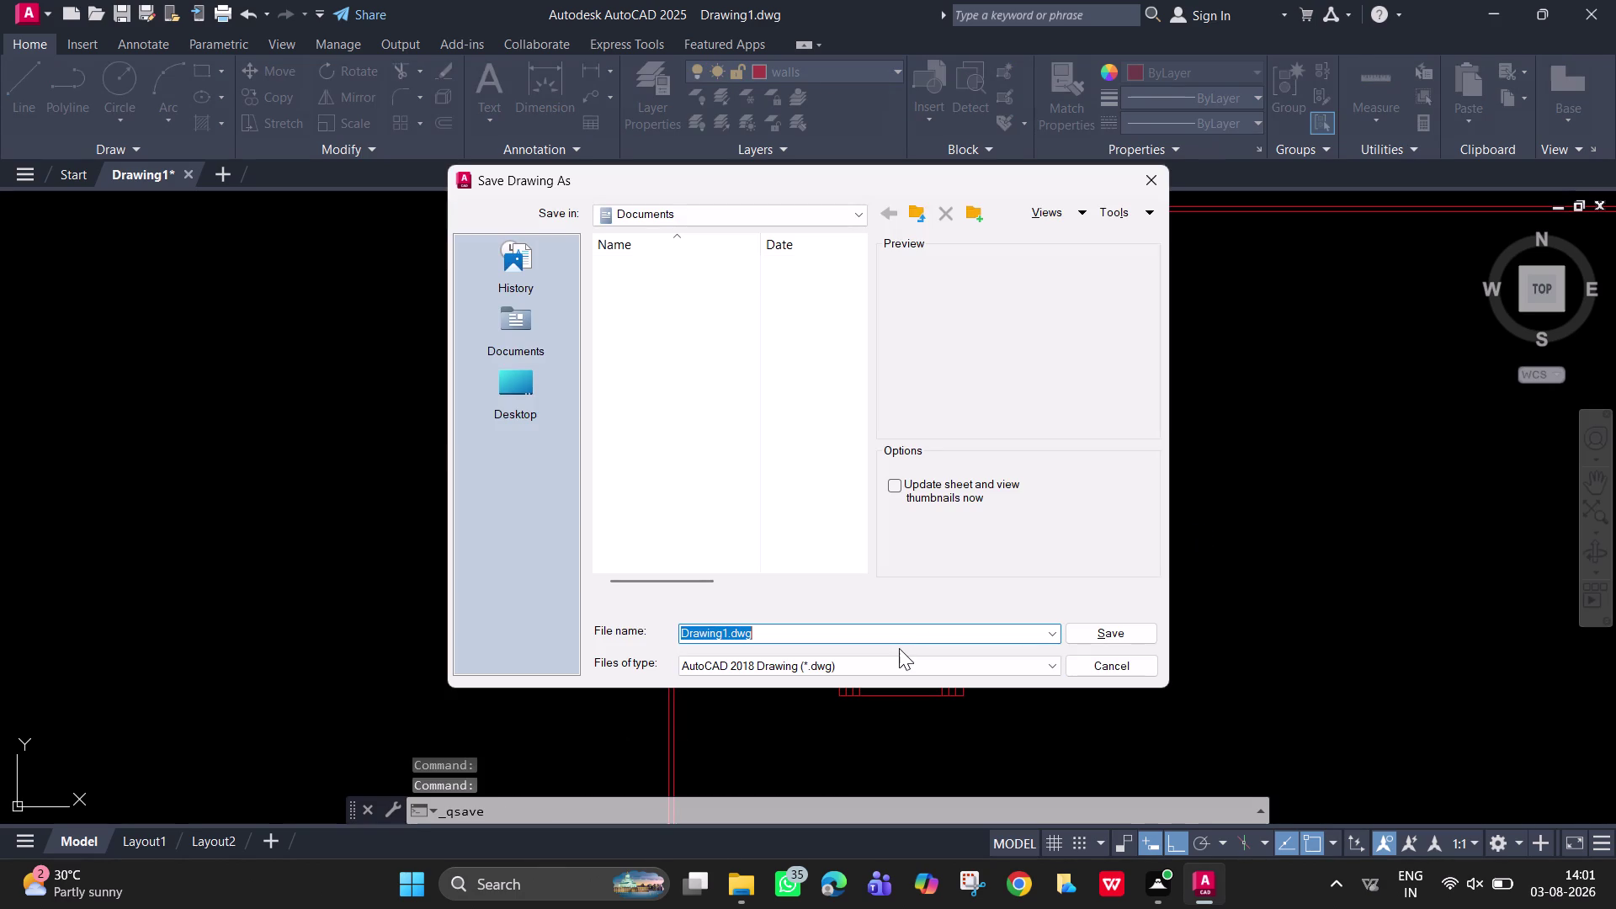
Replace the default file name with 'residential plan'.
key(BackSpace)
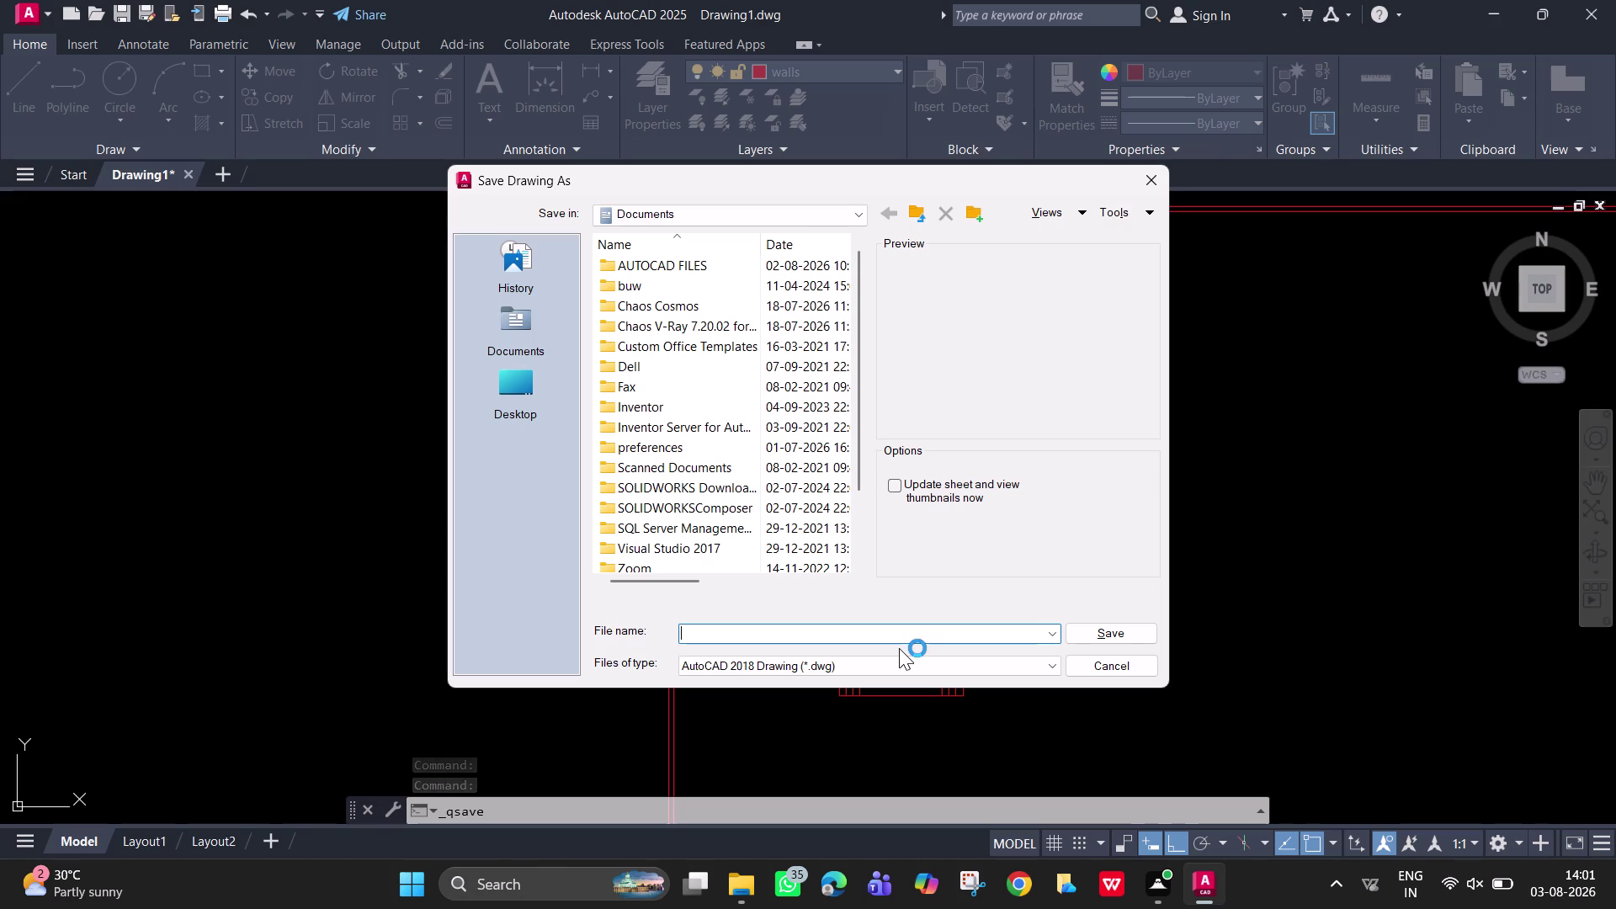
text(resi)
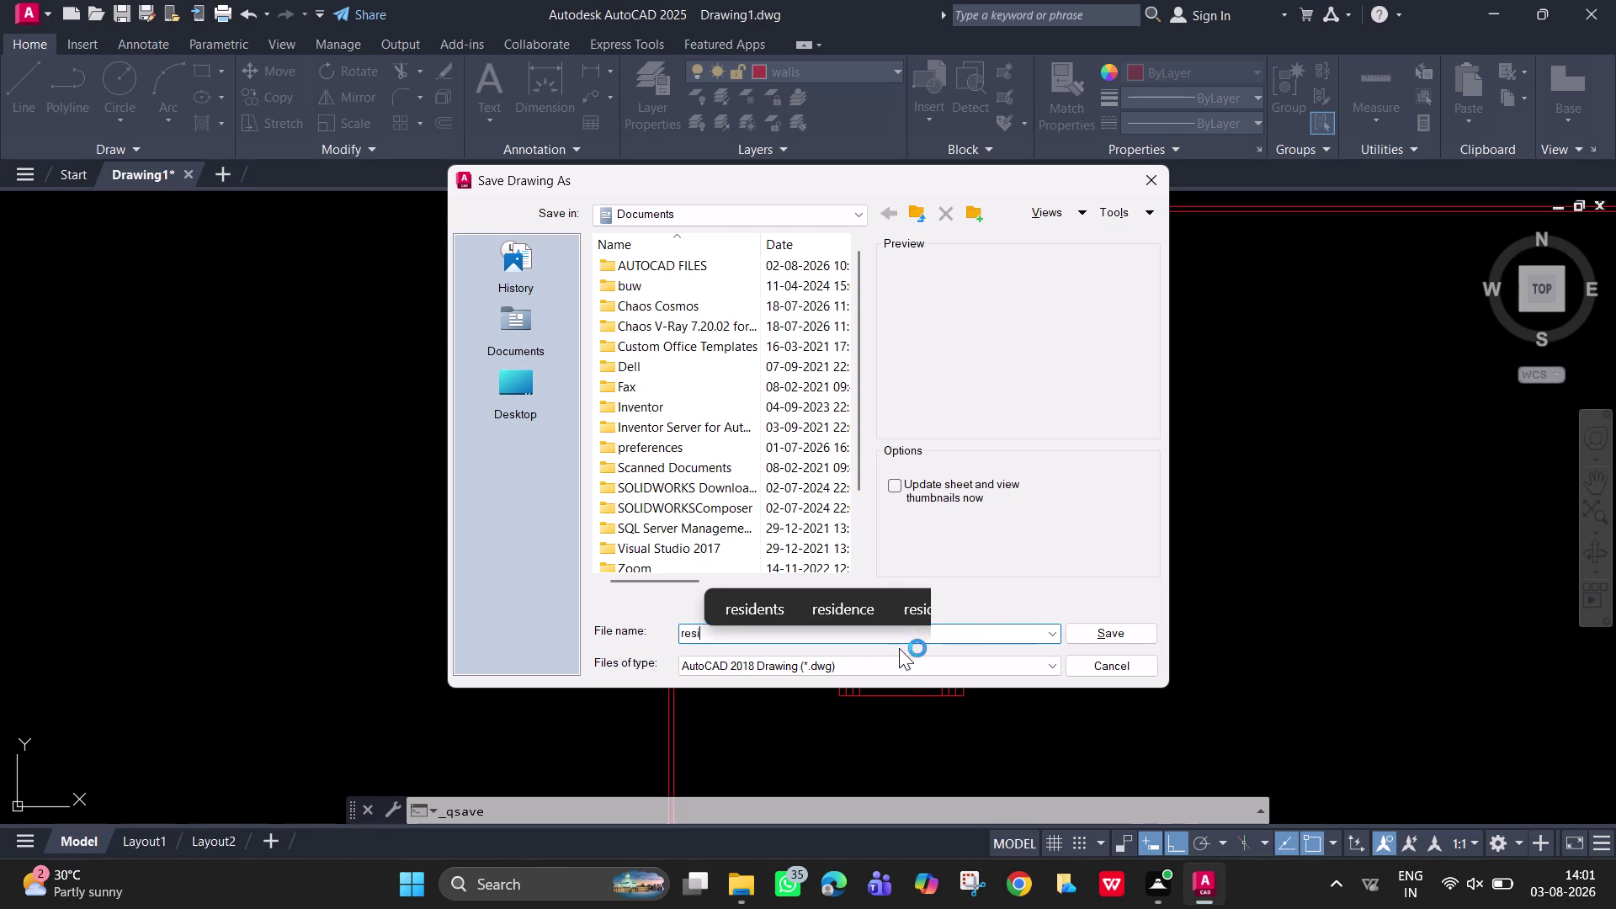
text(denti)
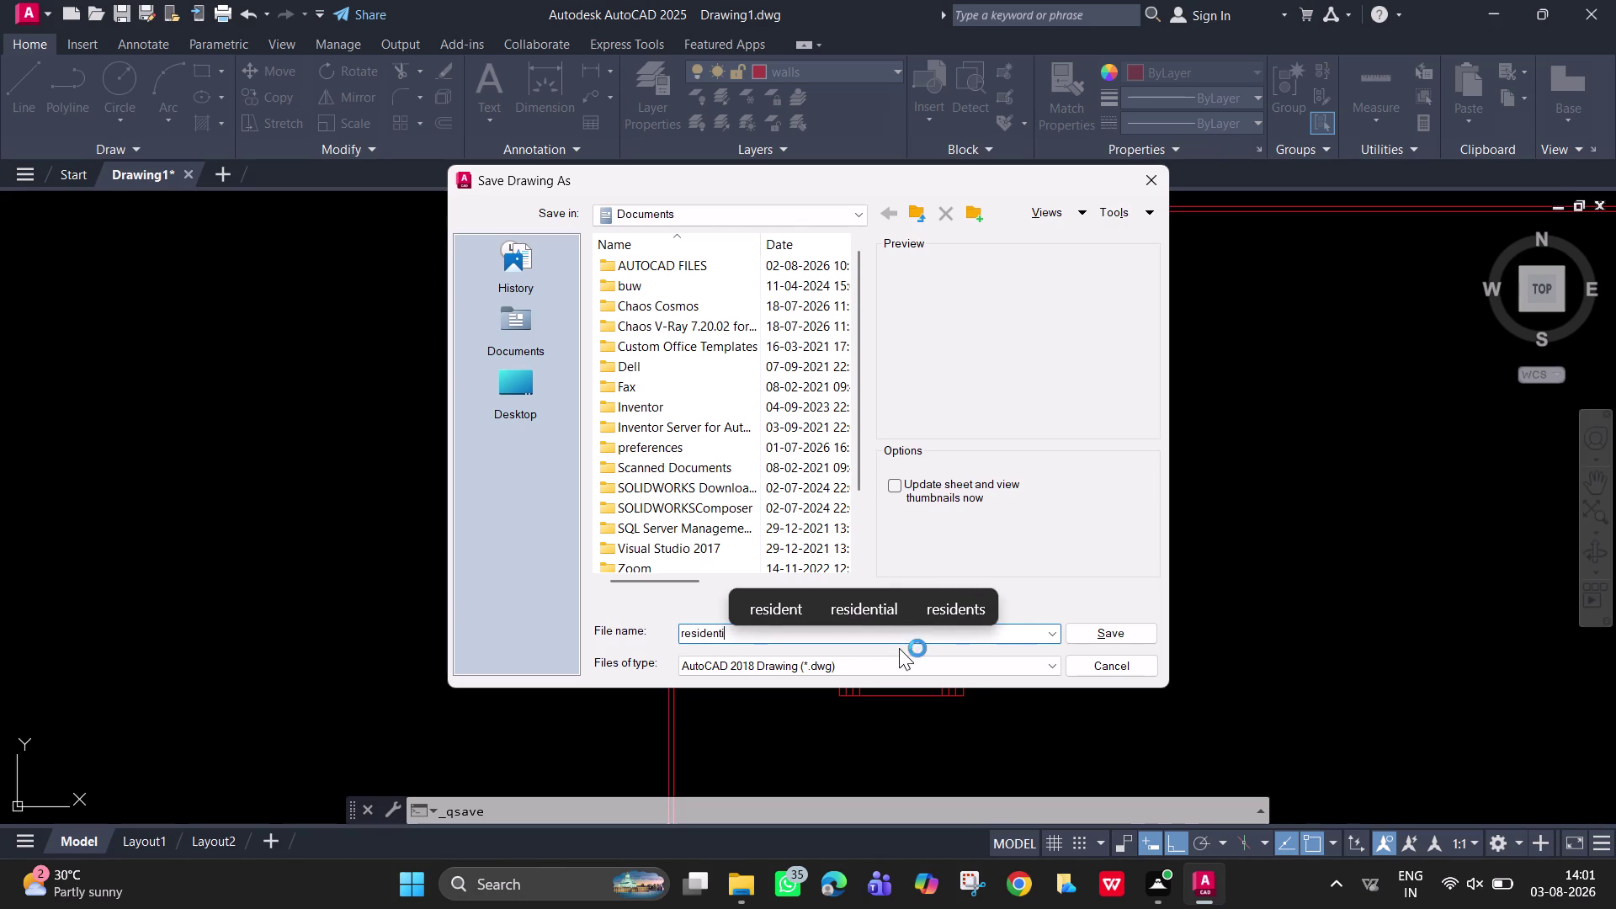
text(al)
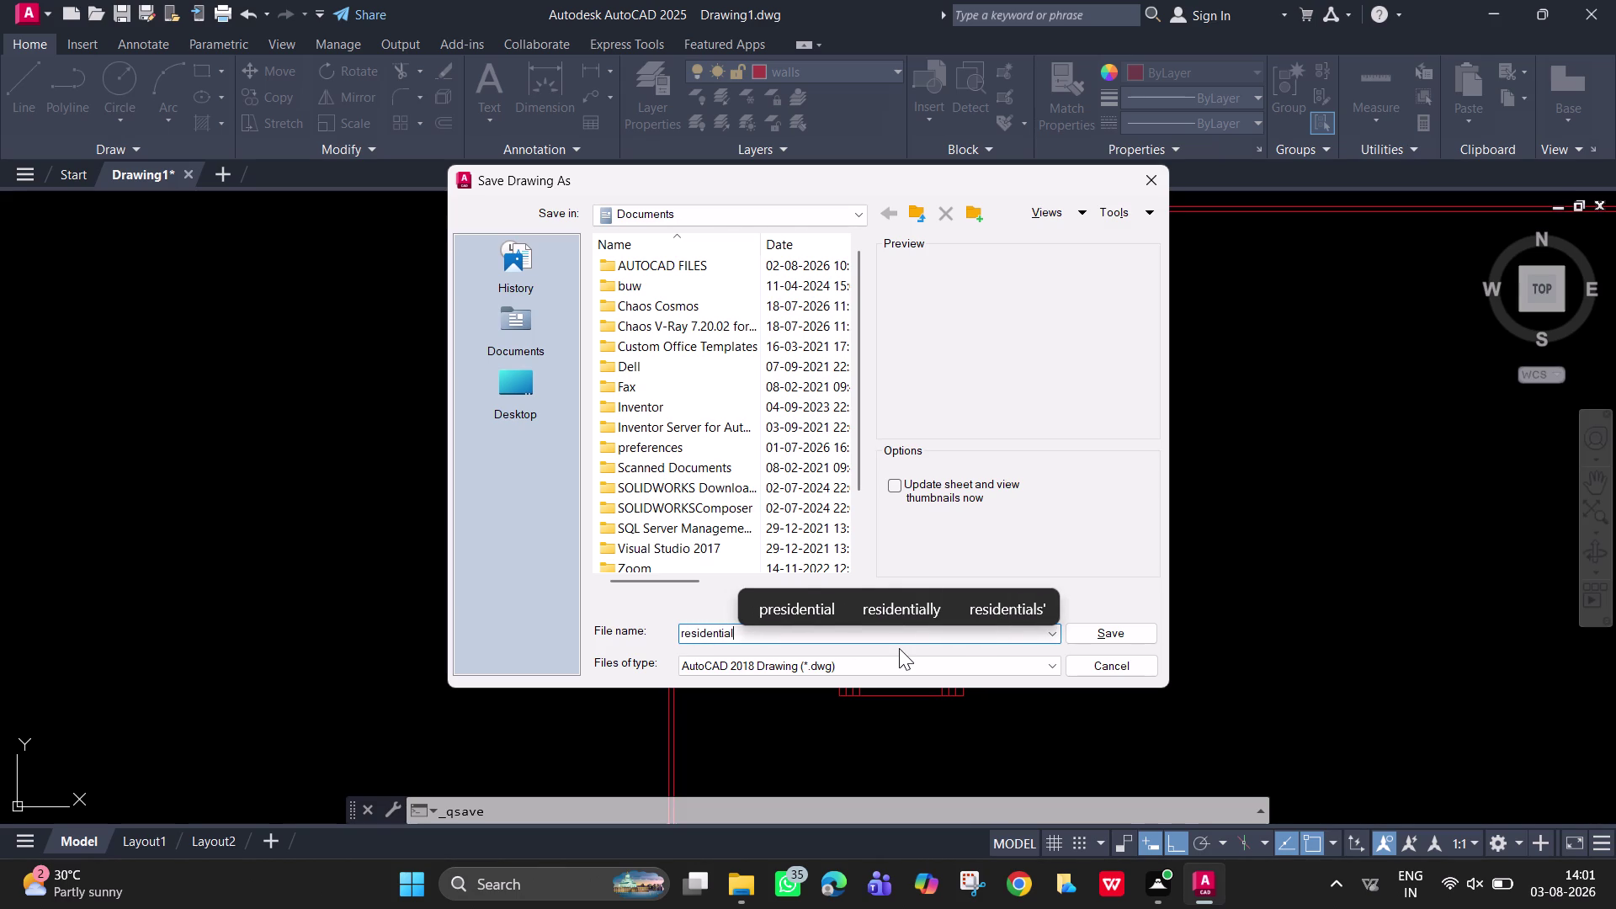
key(space)
text(pl)
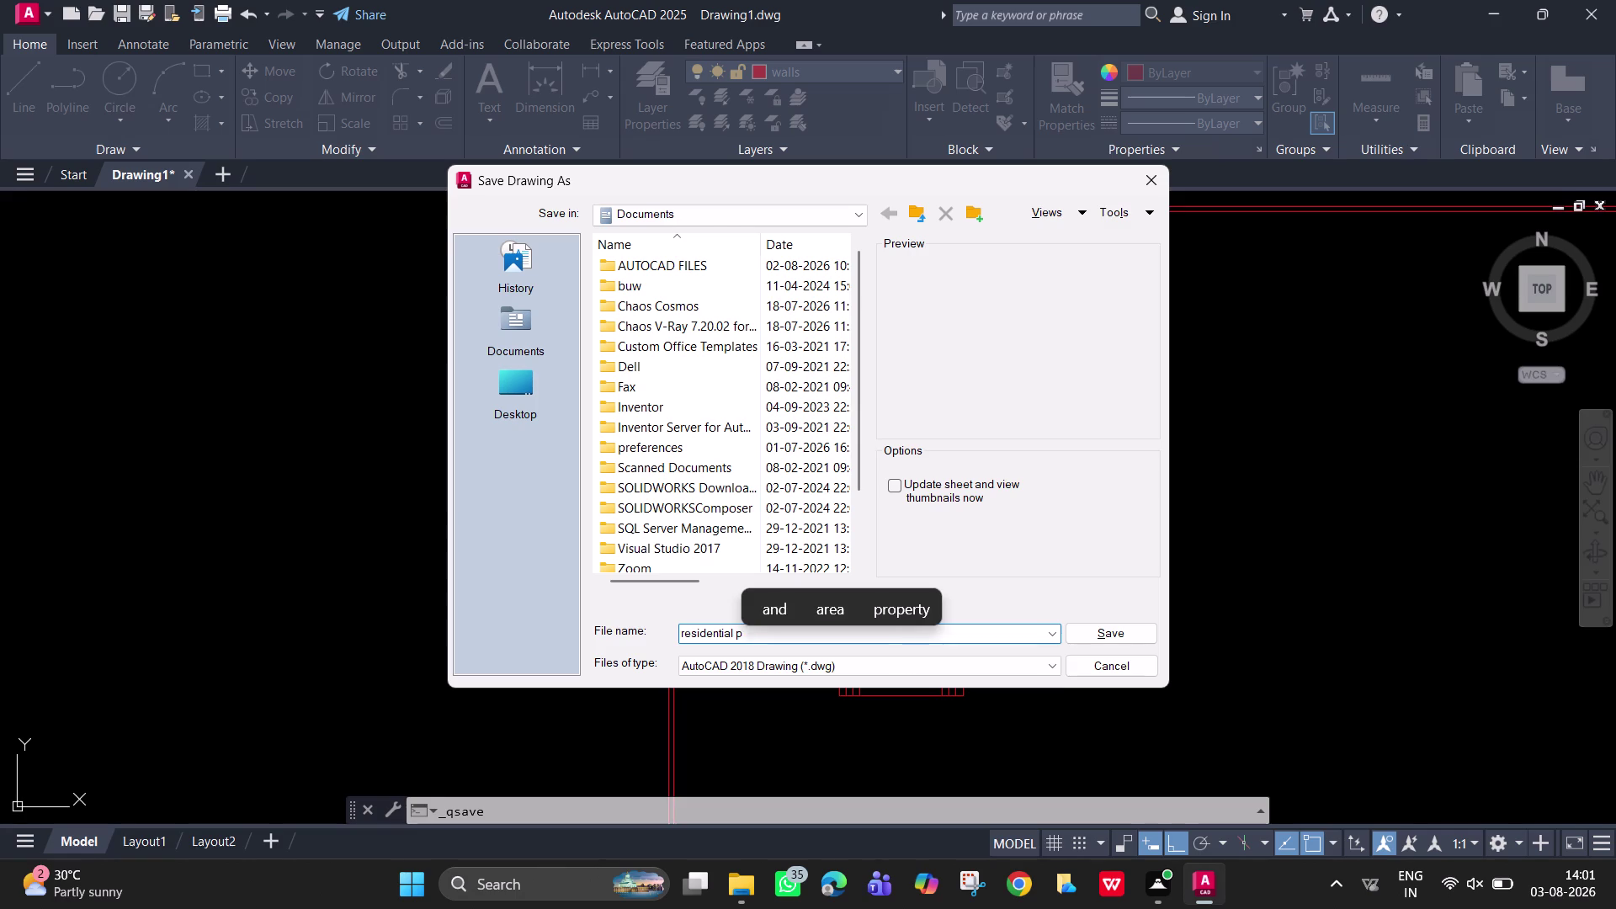
text(an)
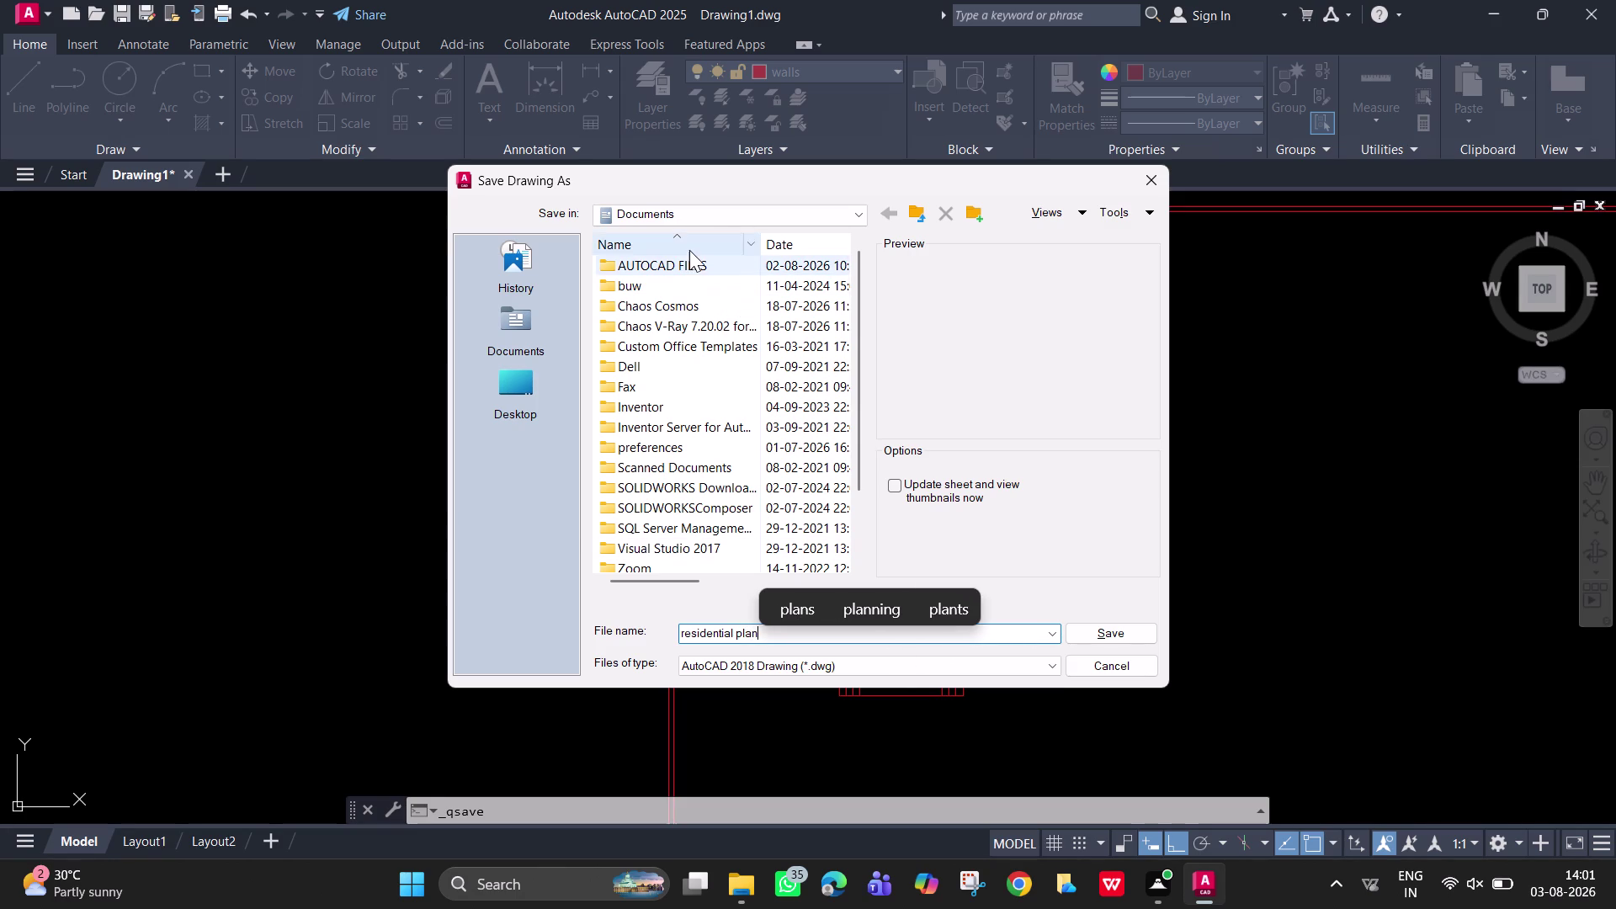
Save the drawing into the AUTOCAD FILES folder.
click(511, 339)
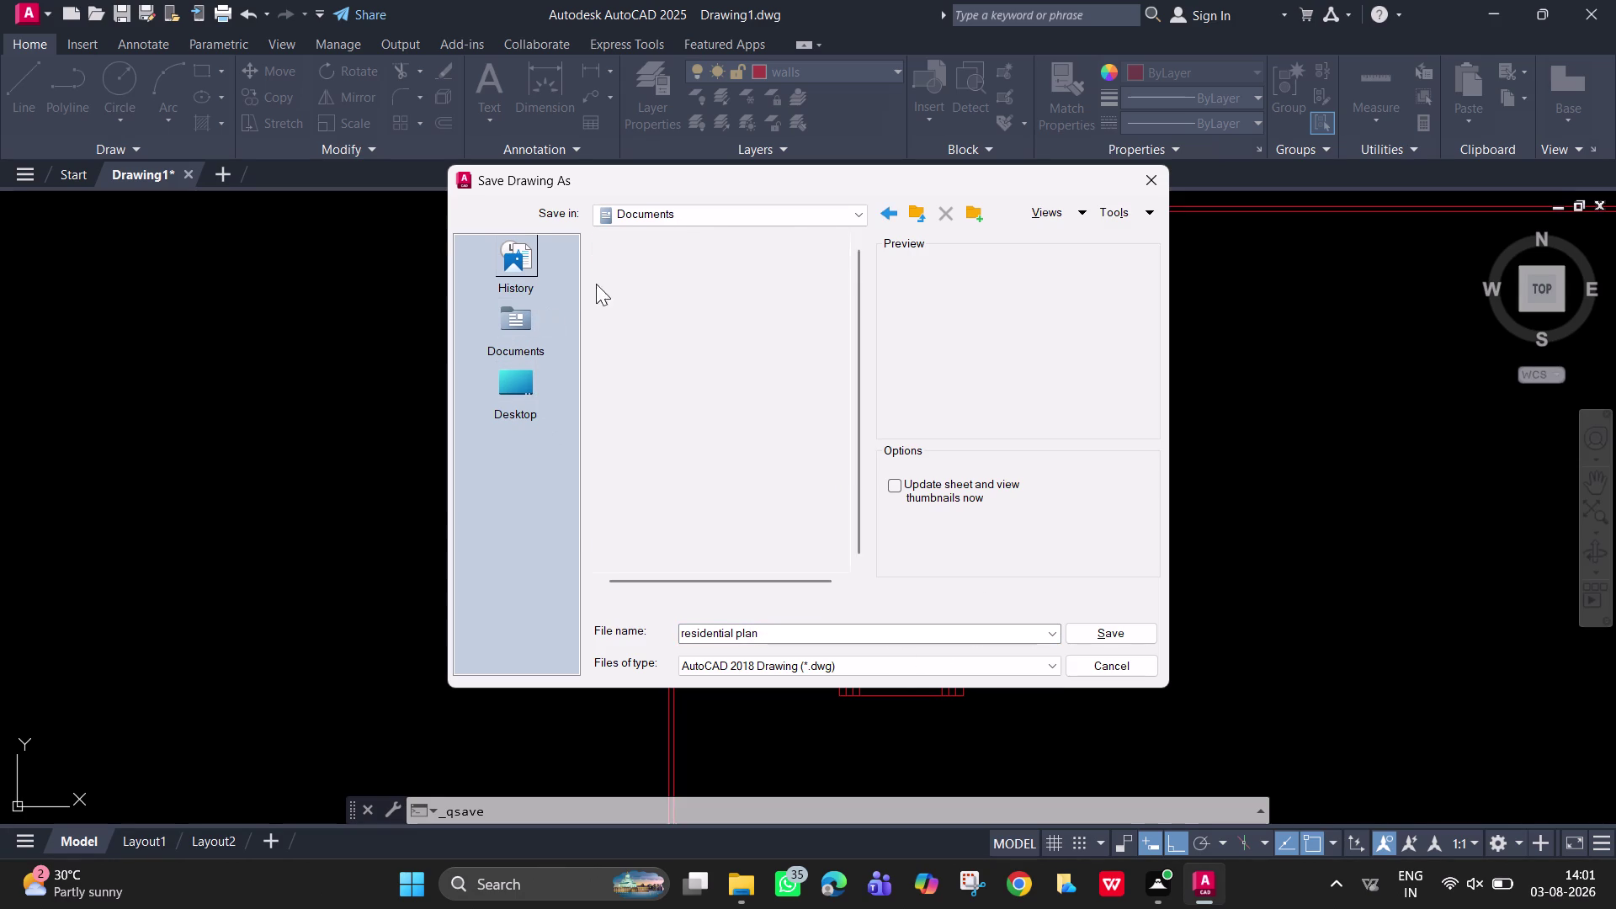
double_click(670, 263)
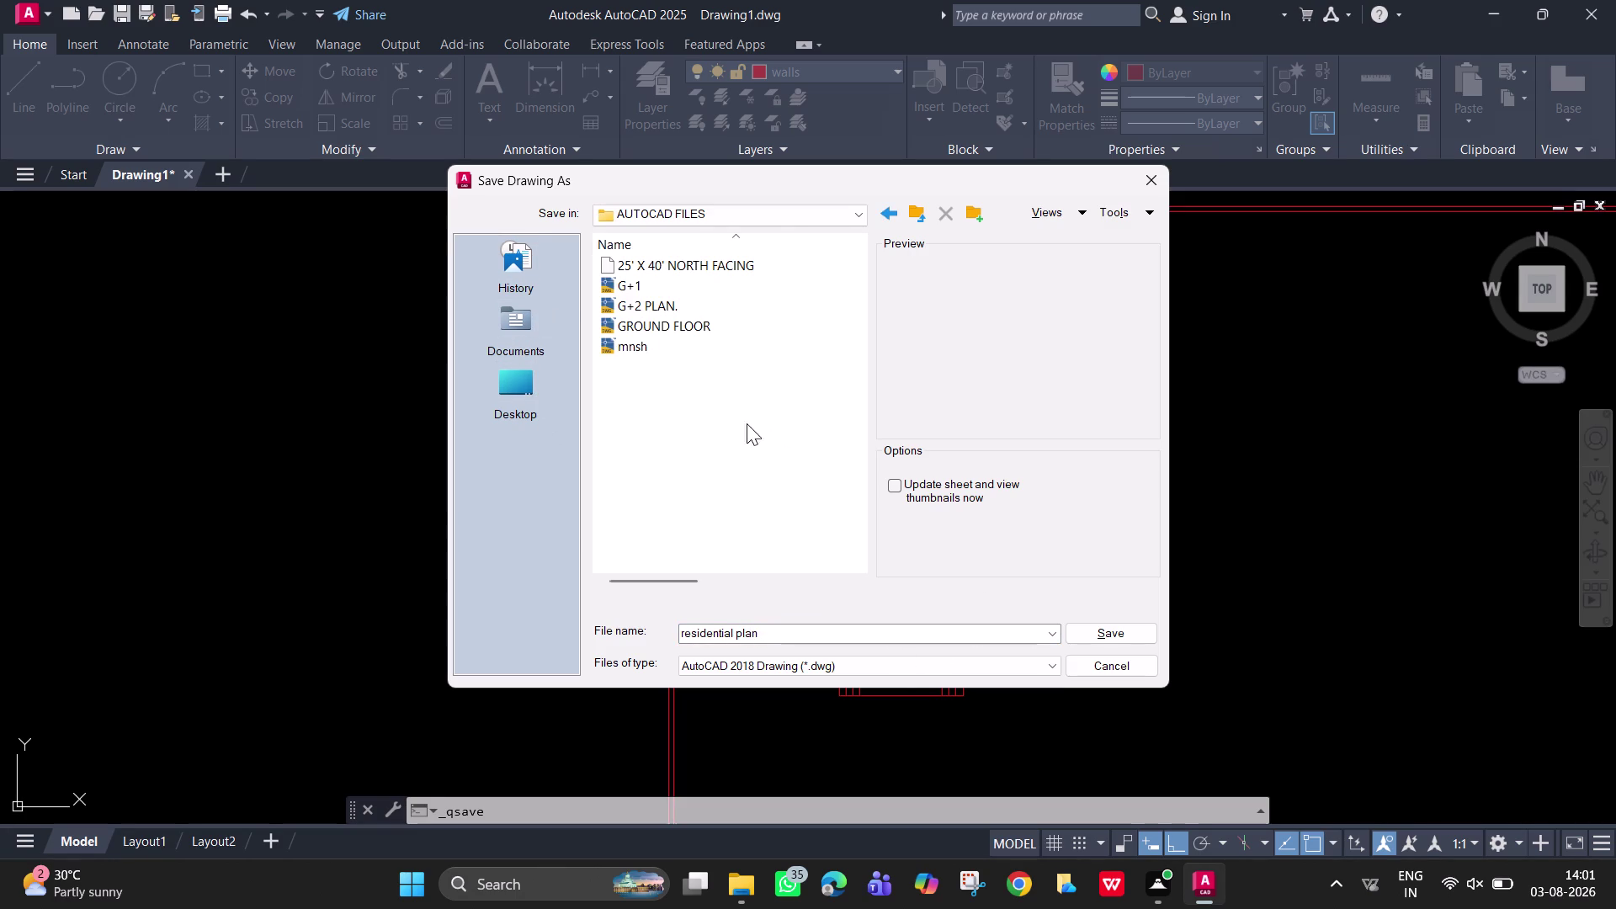
click(1126, 634)
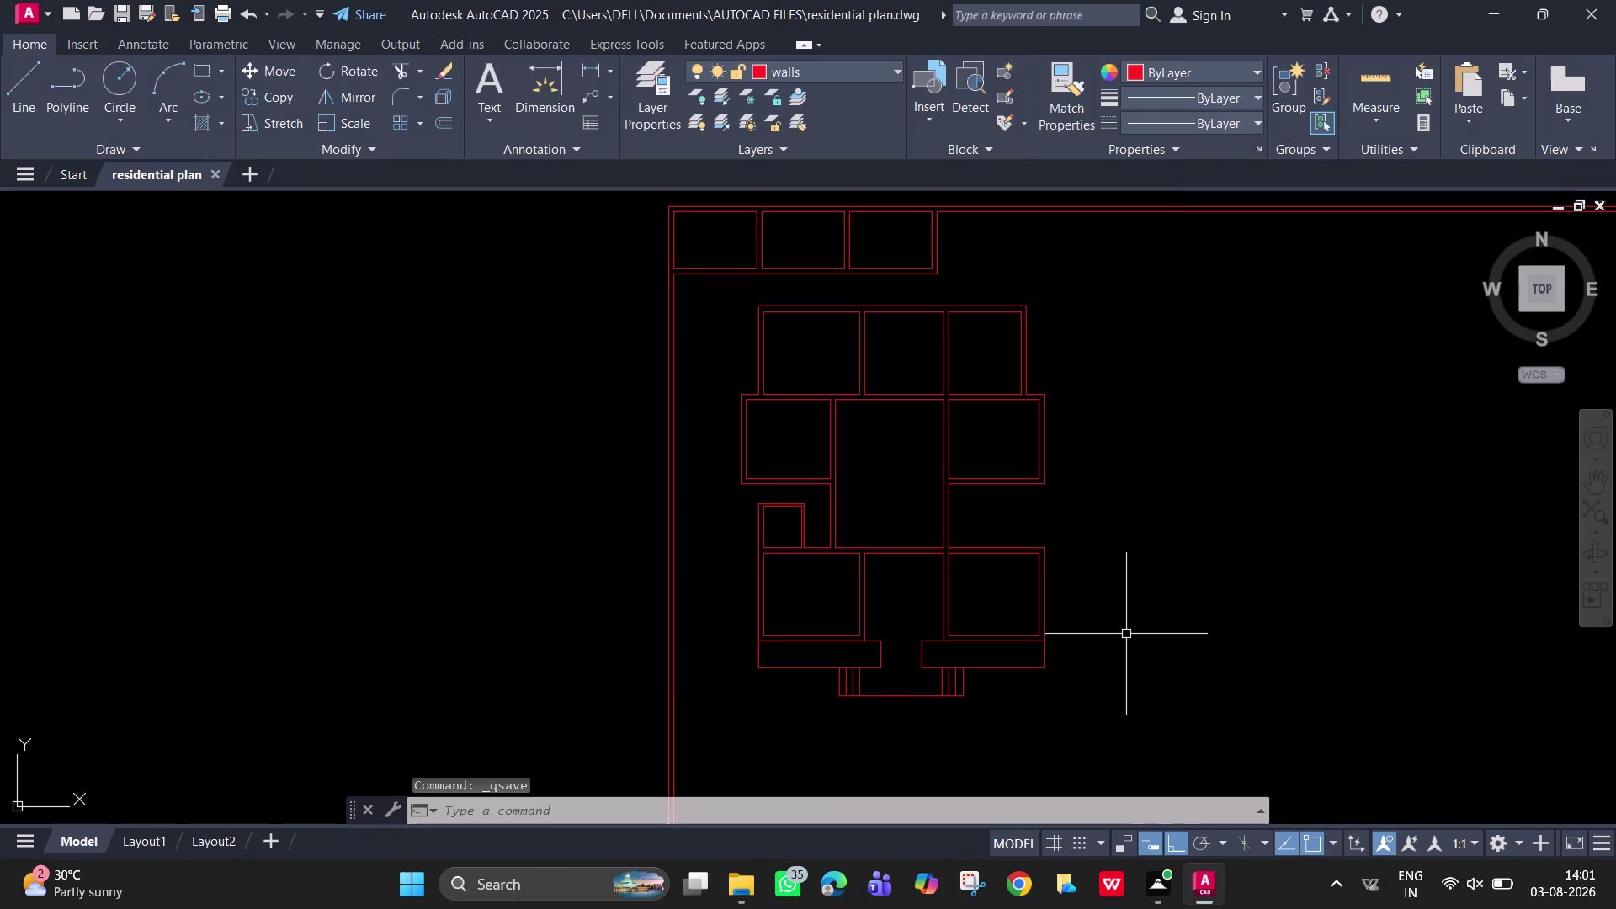
key(ctrl+s)
key(ctrl+s)
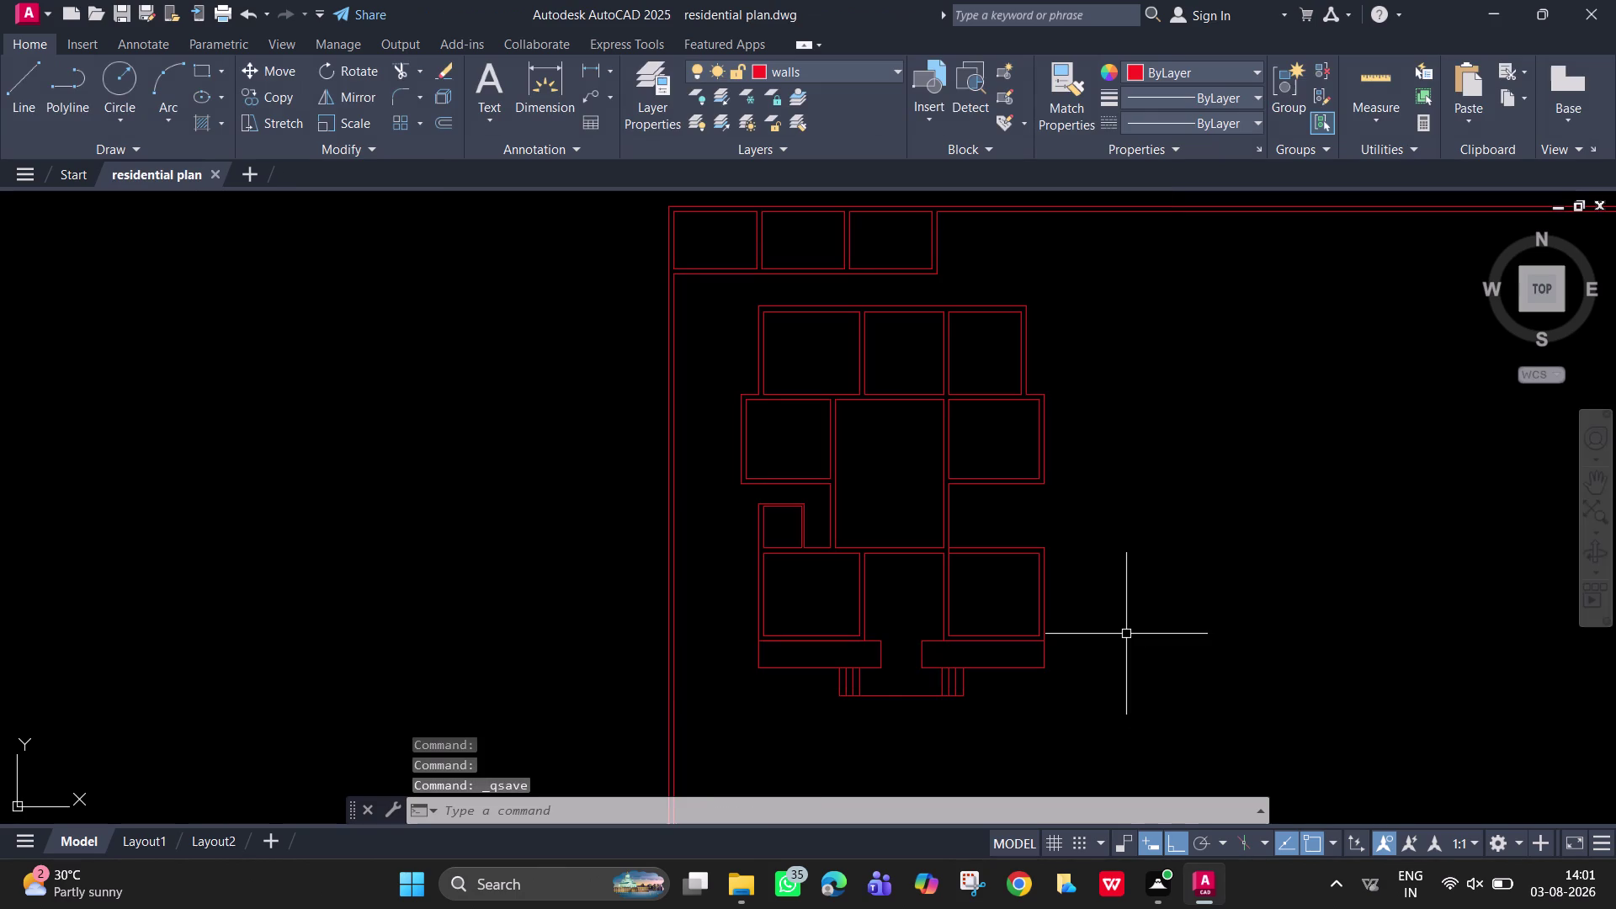